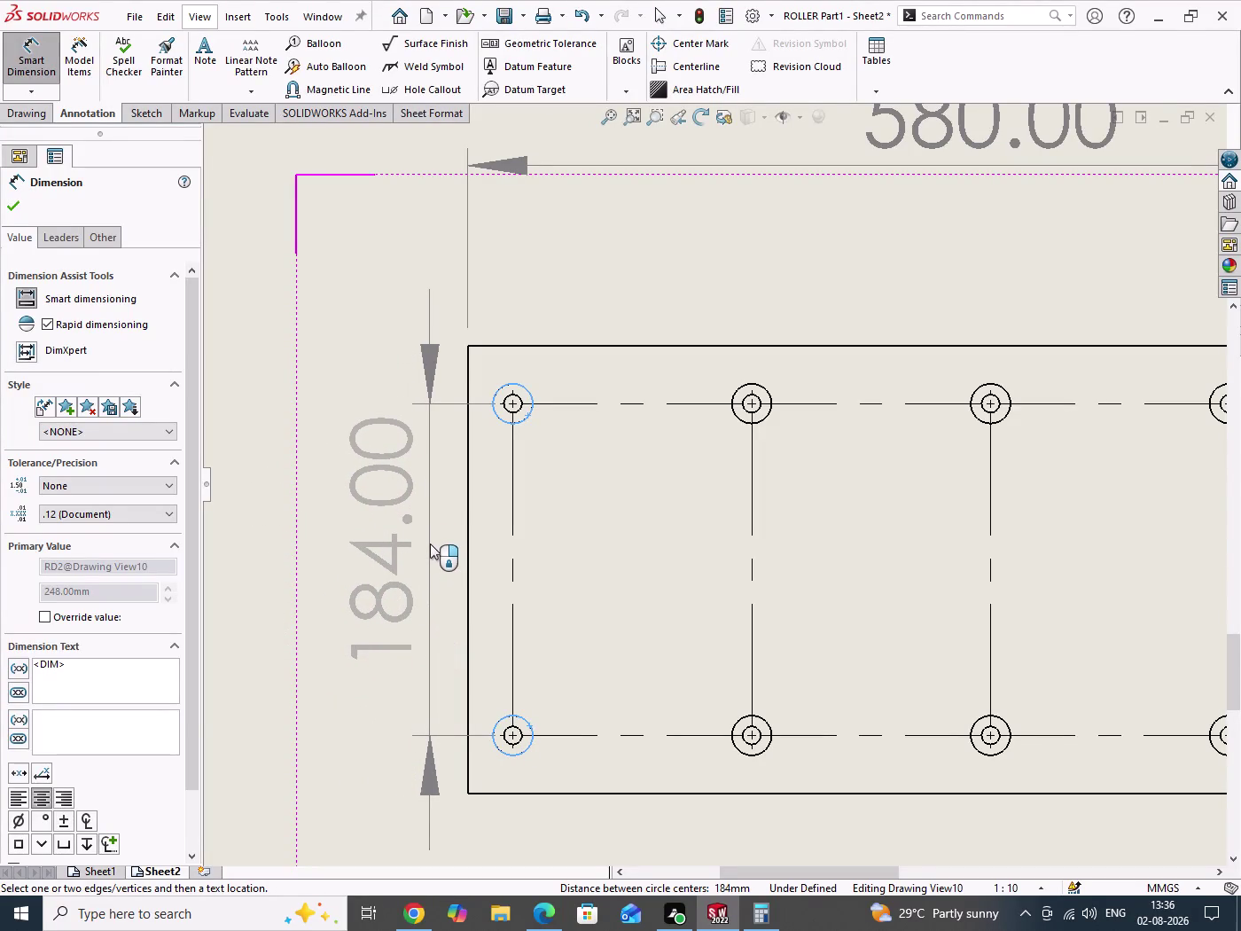
Place the 184 hole-centre spacing dimension left of the top plate and compare with the reference PDF.
click(430, 544)
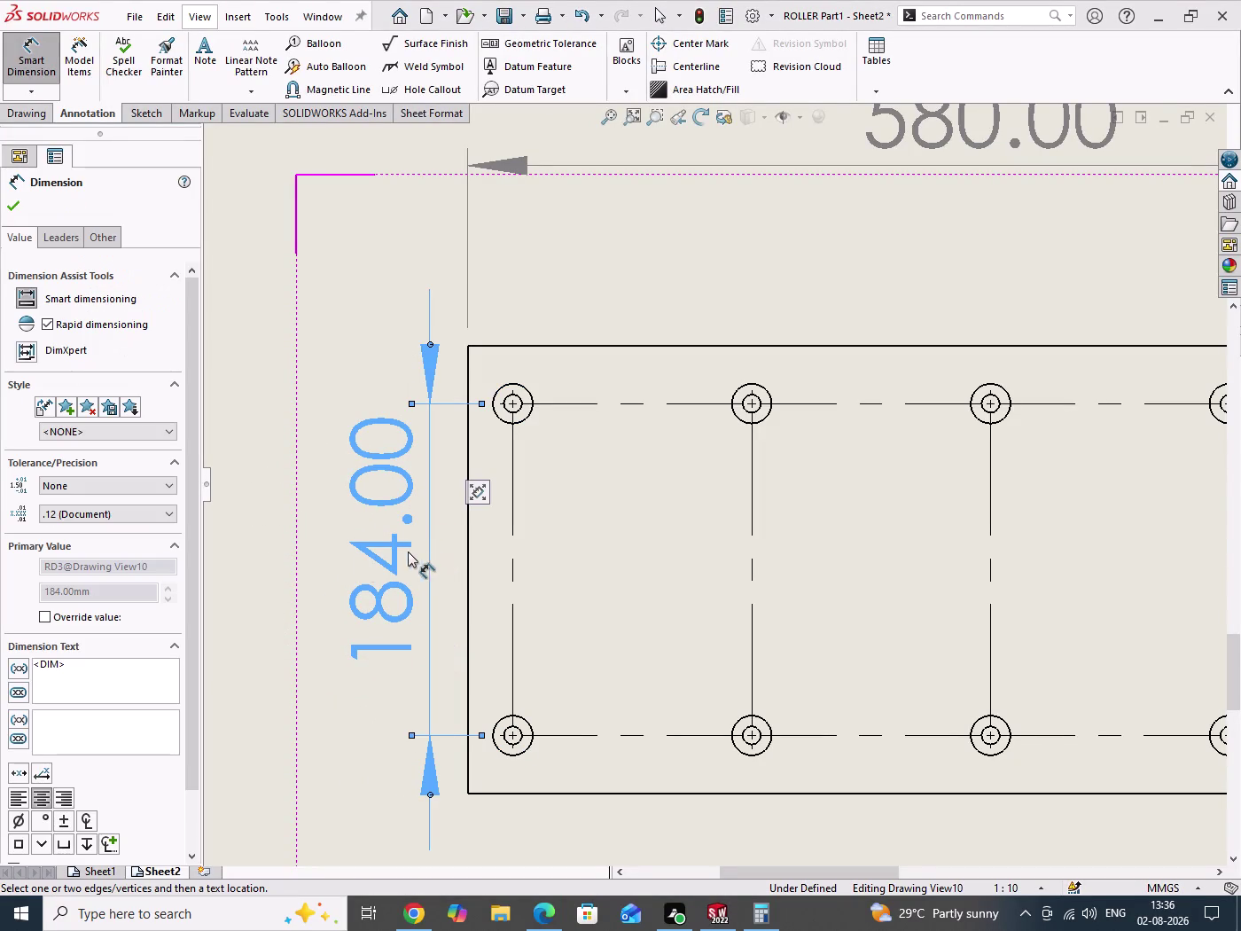
click(16, 211)
scroll(up, 3)
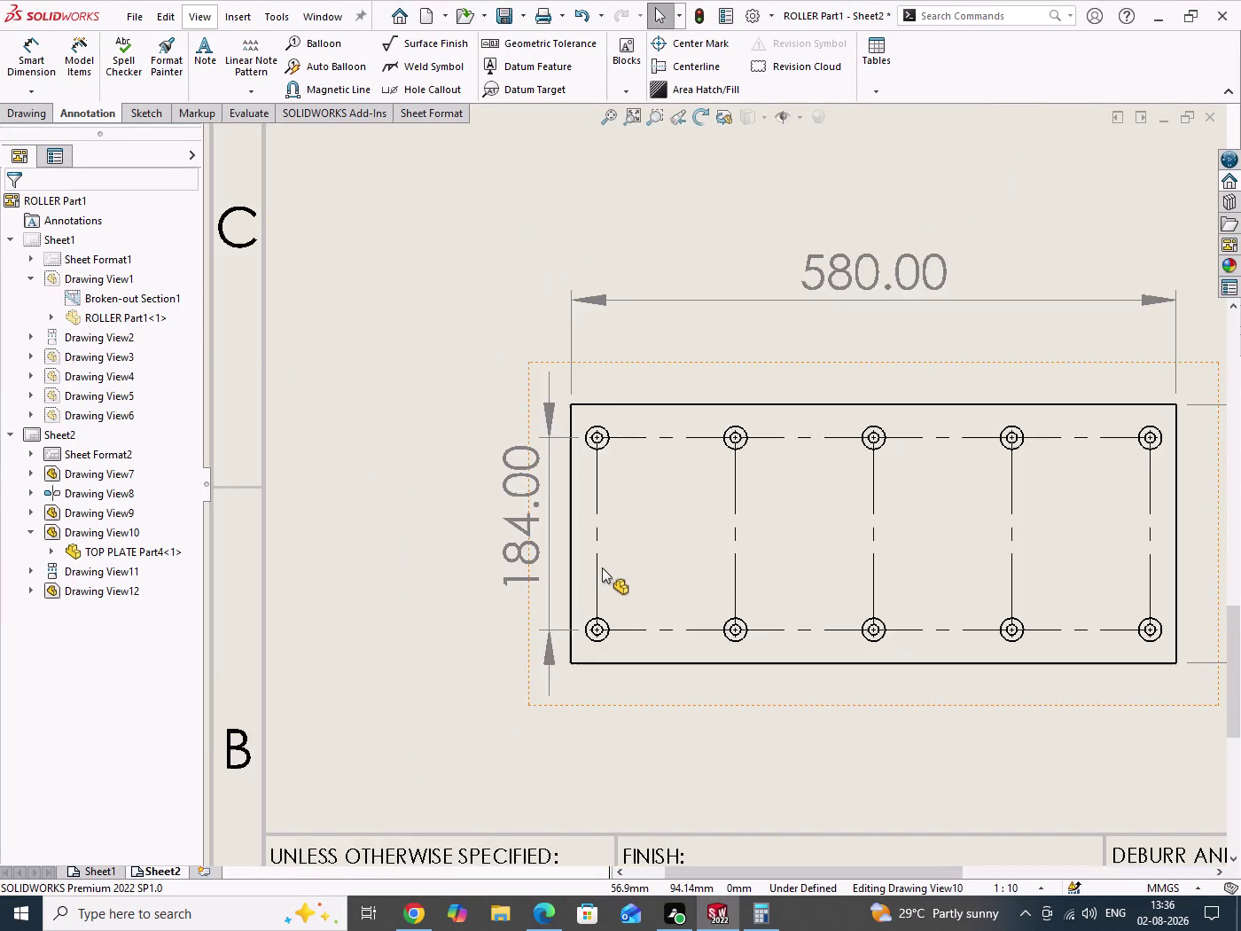
scroll(up, 3)
scroll(down, 3)
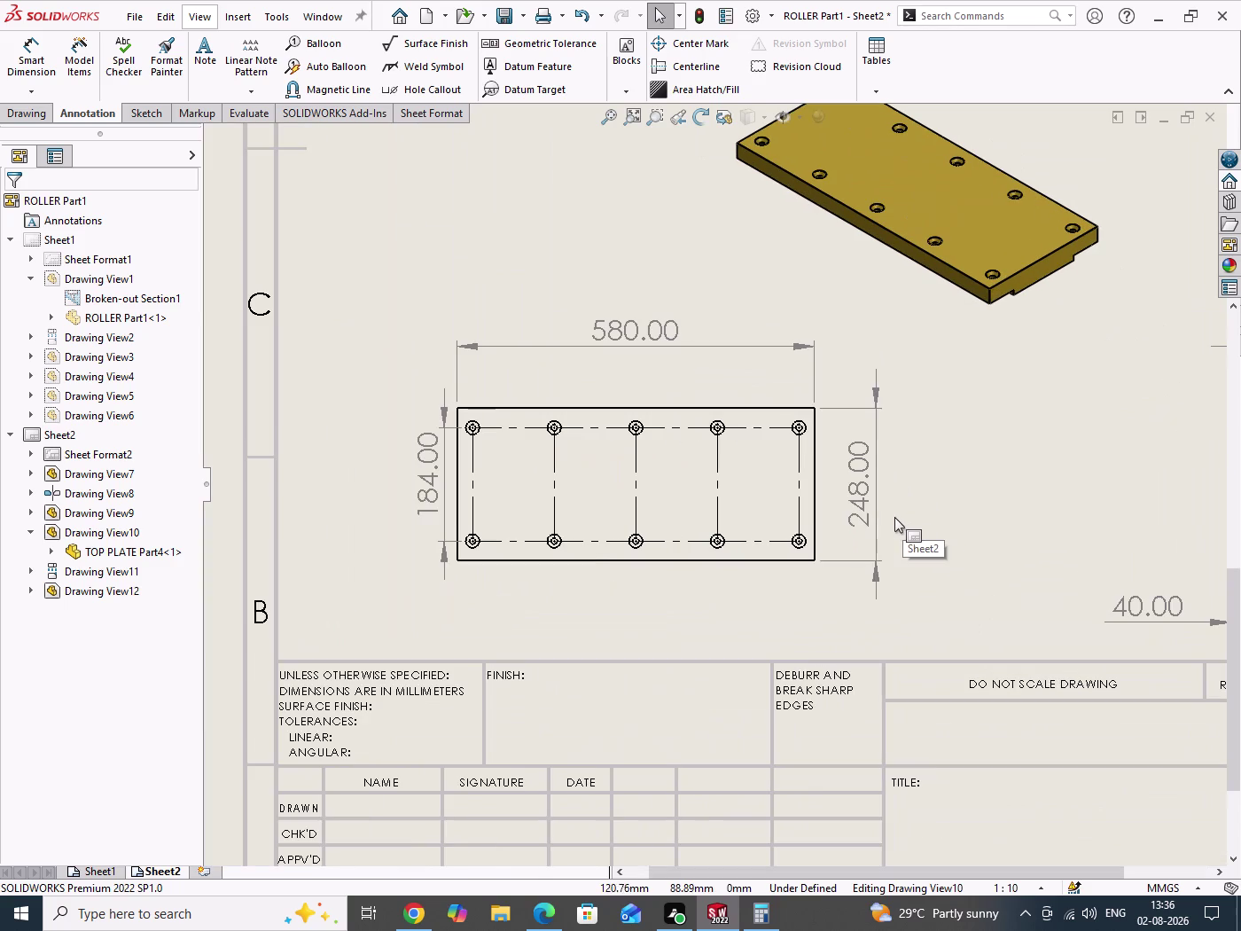
click(542, 919)
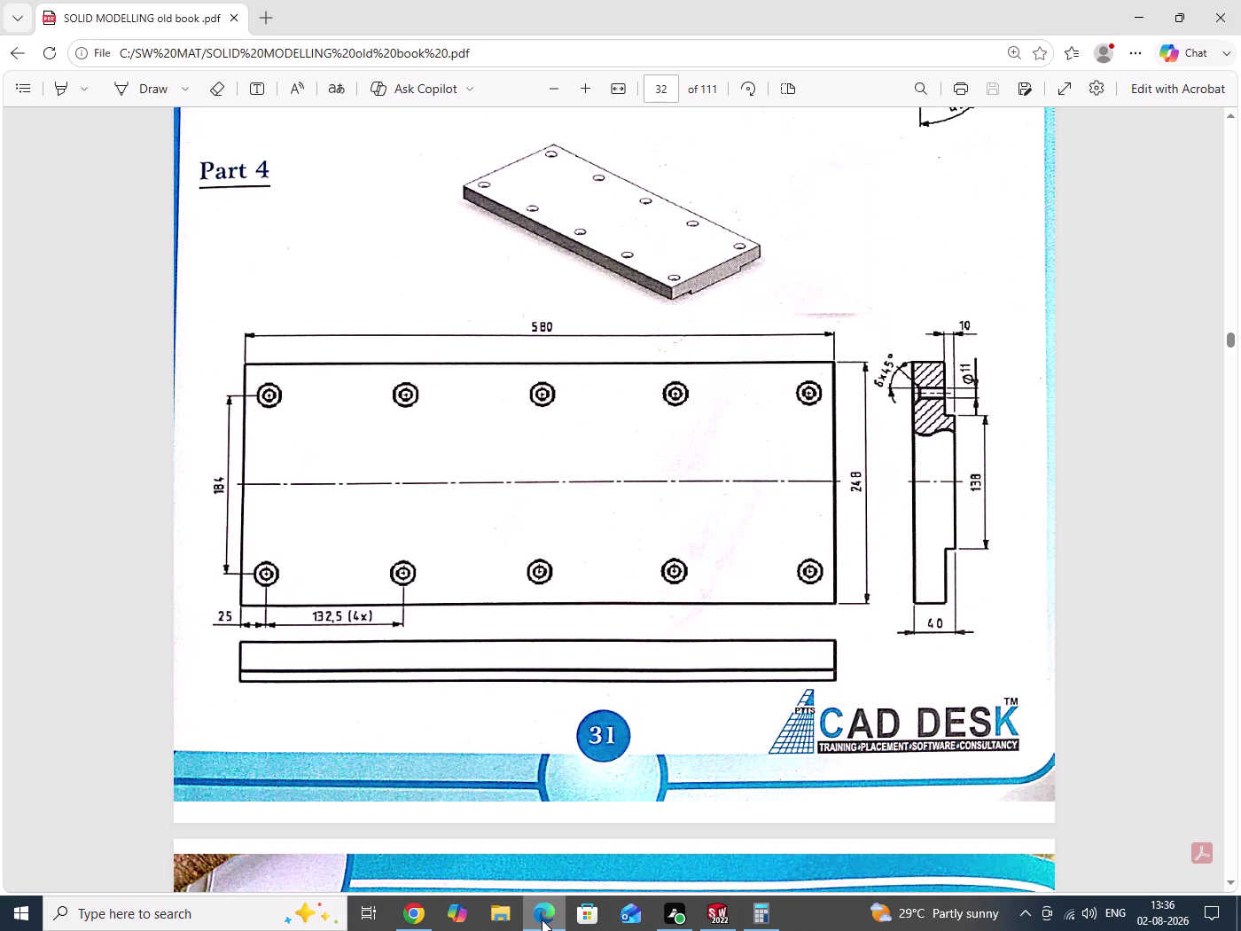
click(542, 920)
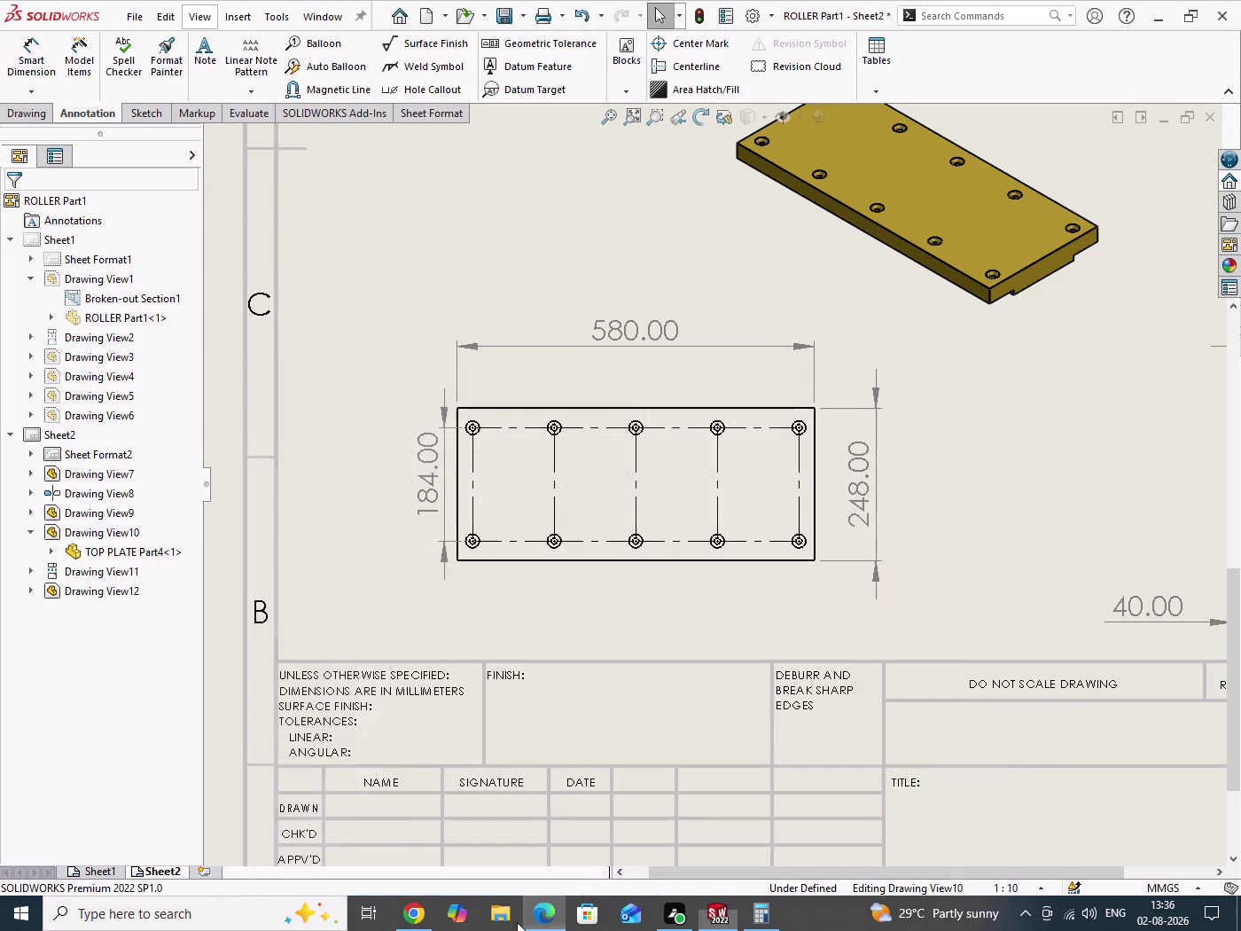
Dimension 25 from the plate's left edge to the bottom-left hole centre, placed below the view.
click(24, 60)
scroll(down, 3)
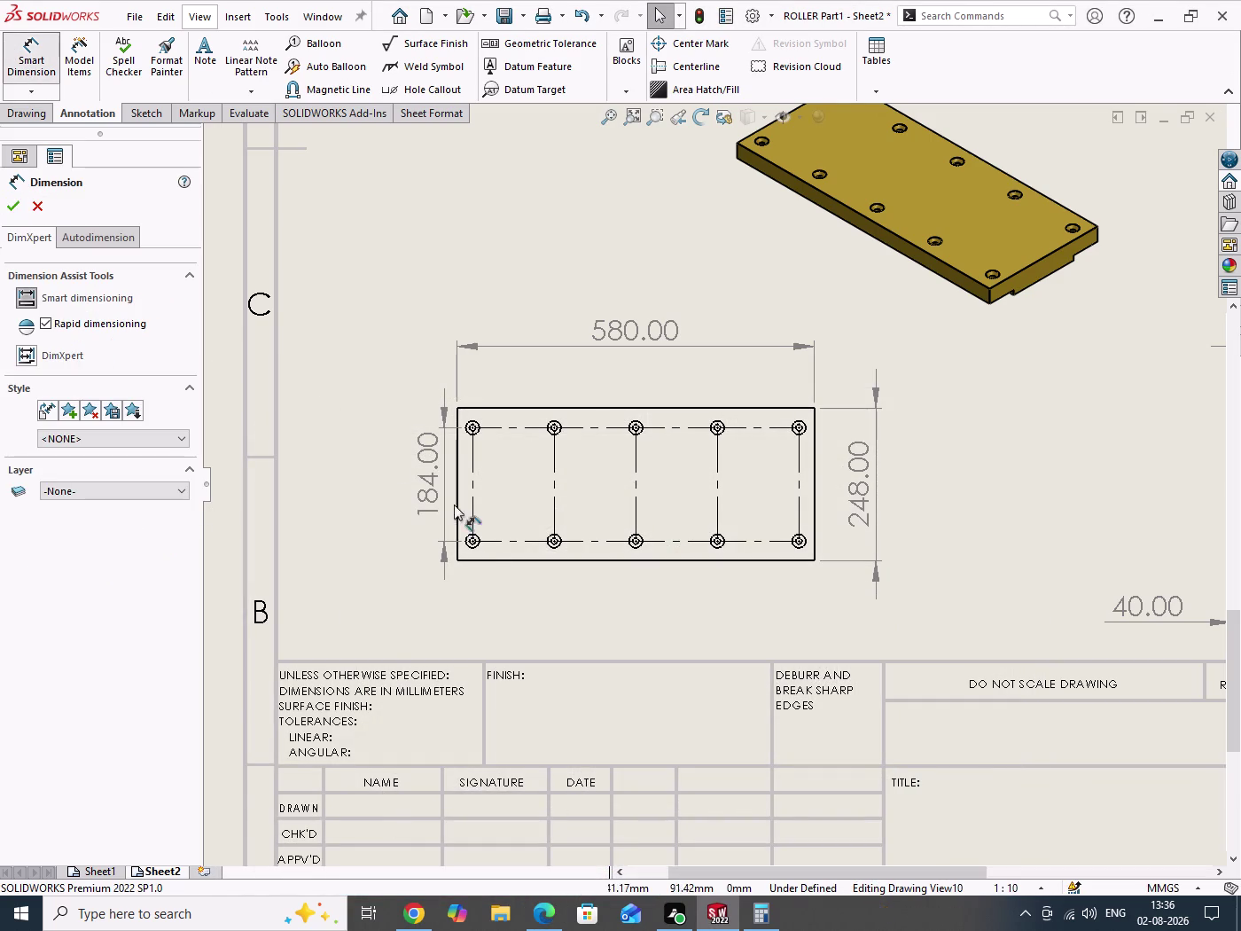
scroll(down, 3)
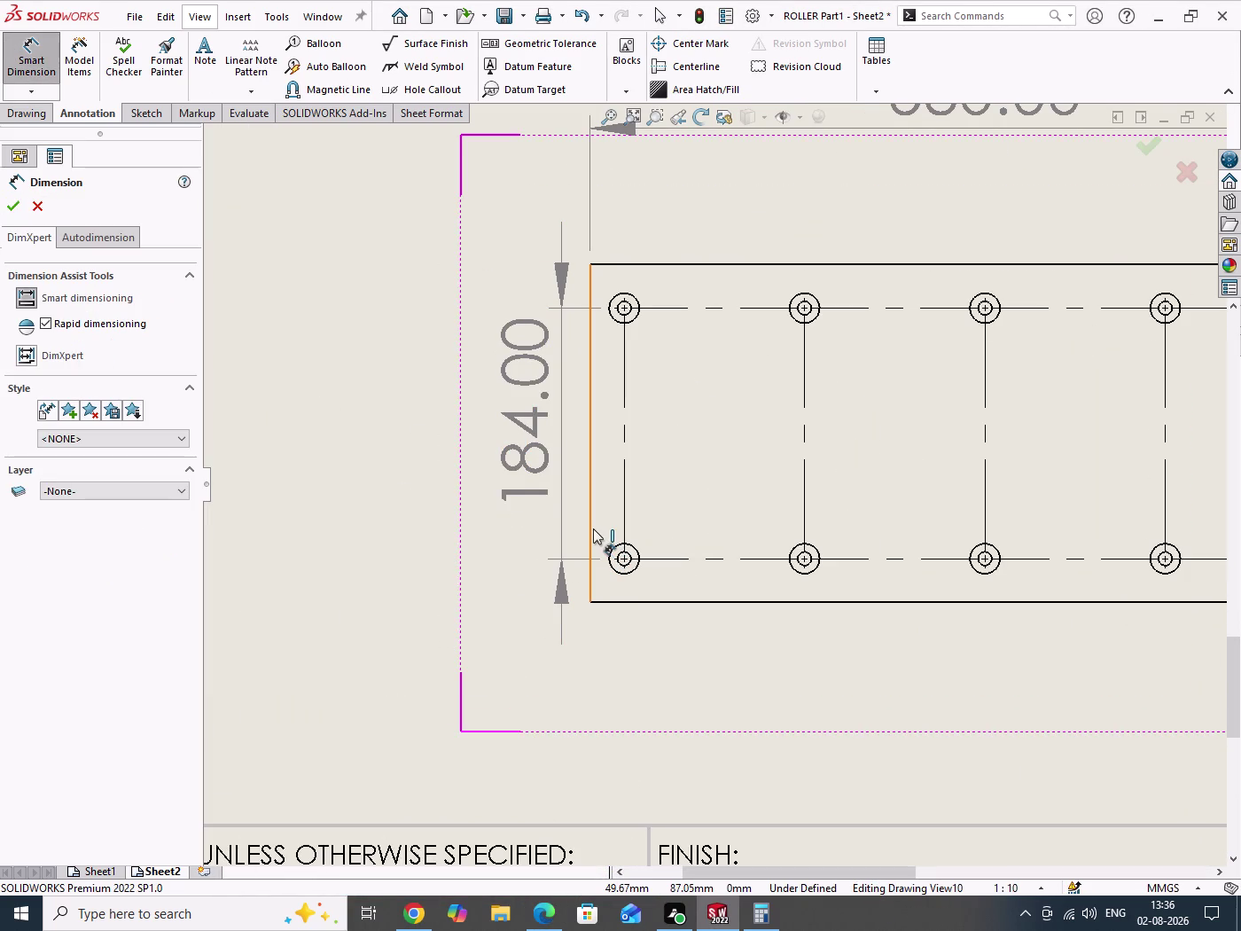
click(593, 529)
click(637, 550)
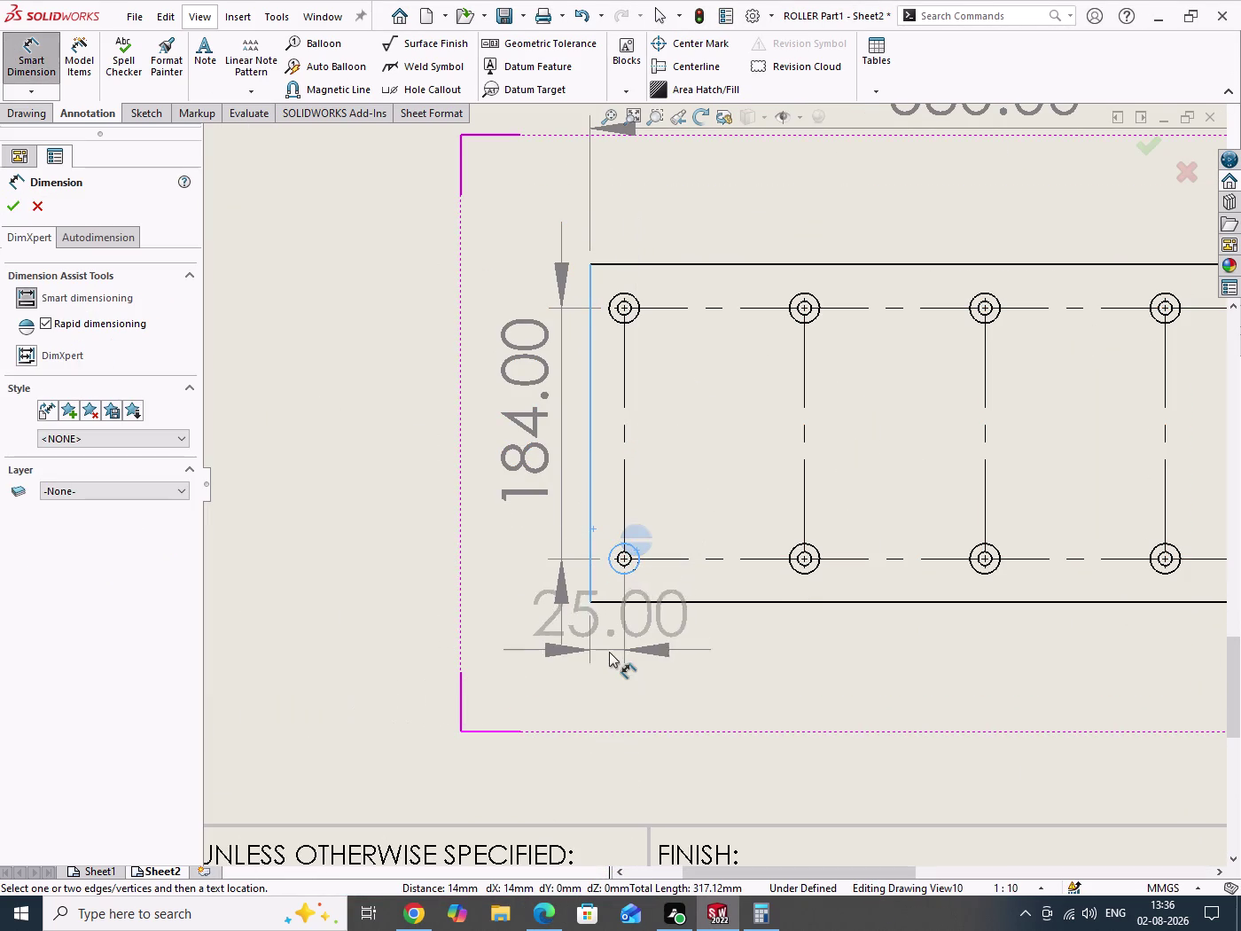
click(648, 550)
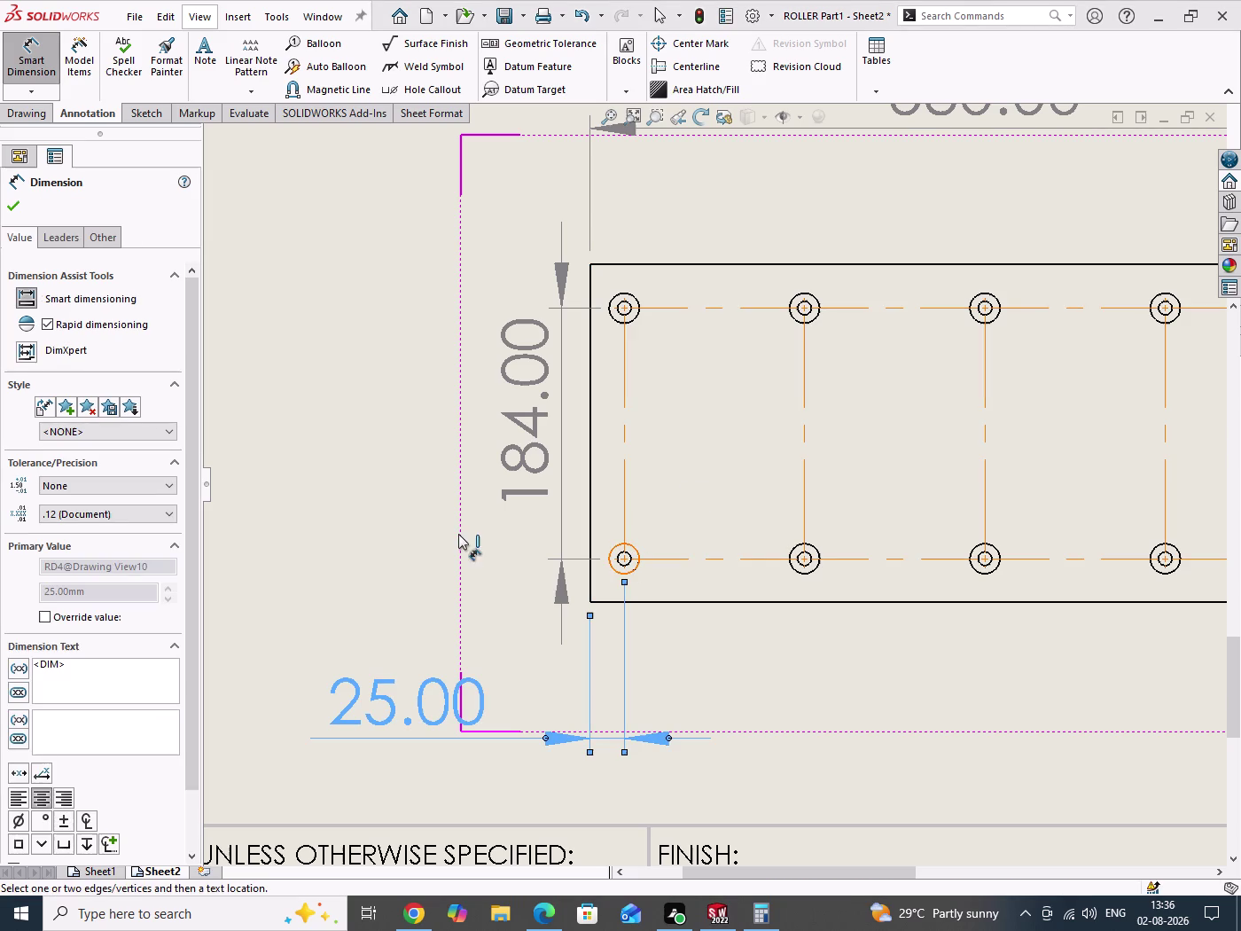
click(12, 207)
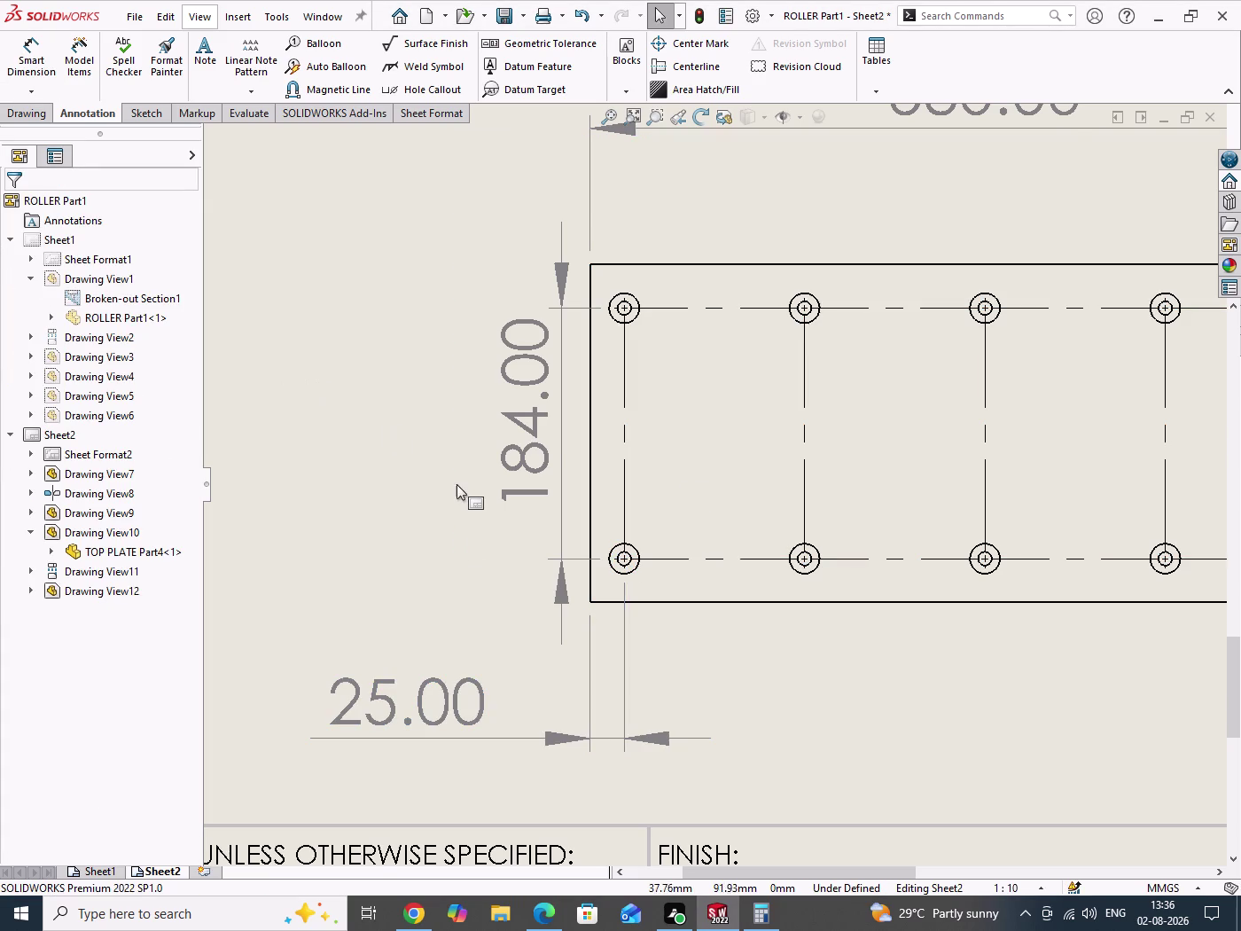
Check the new 25 dimension against the reference drawing PDF.
scroll(up, 3)
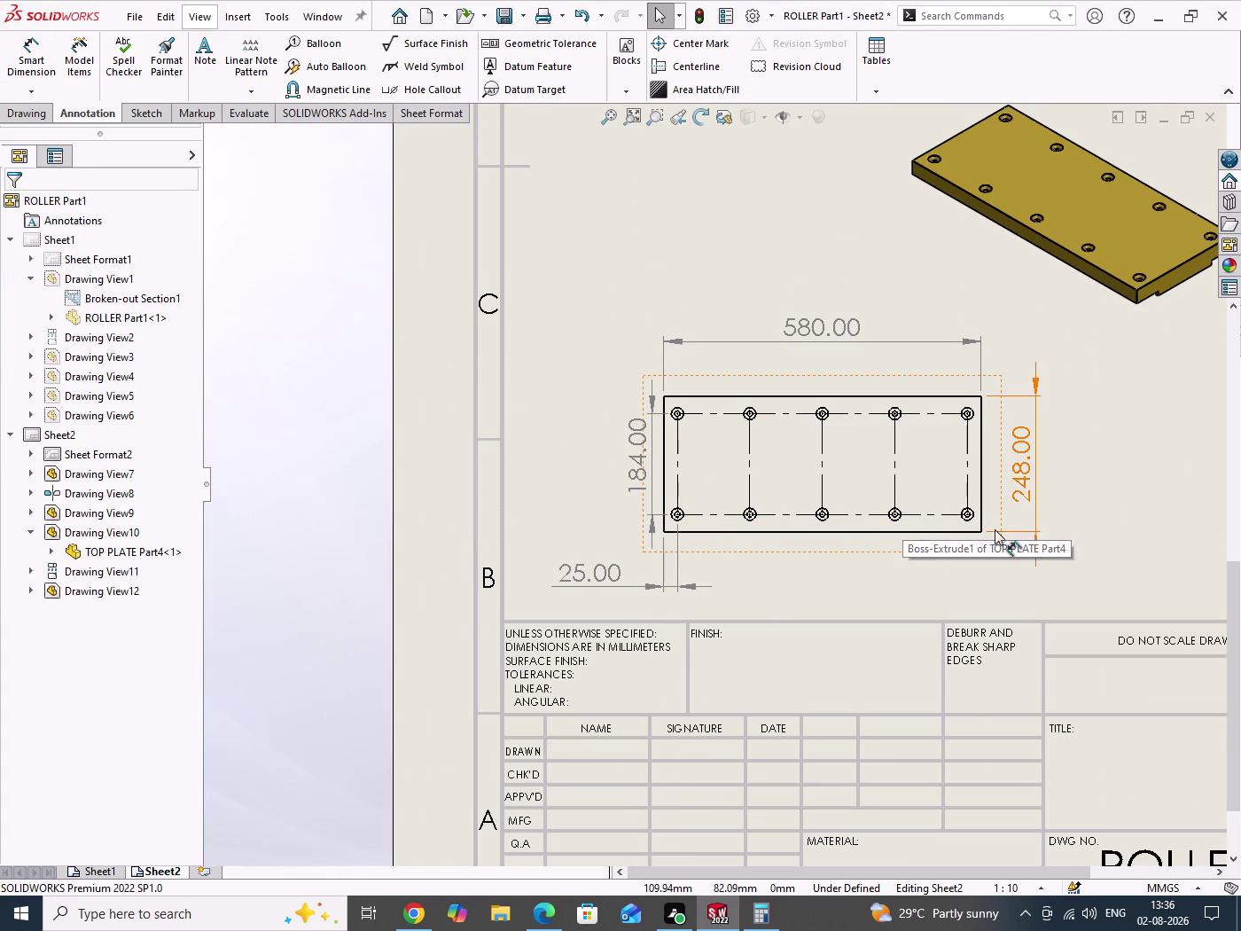
scroll(up, 3)
scroll(down, 3)
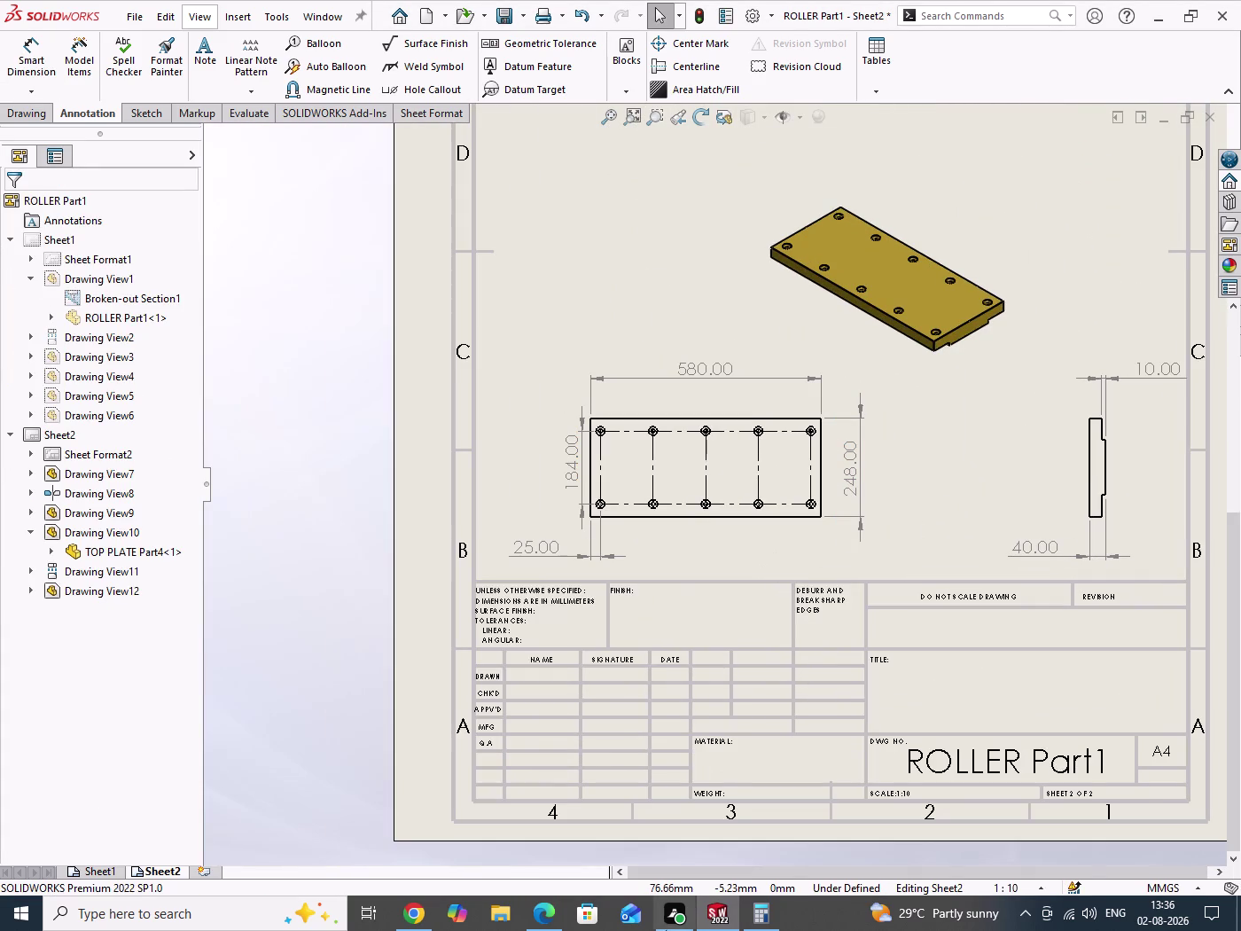
click(547, 918)
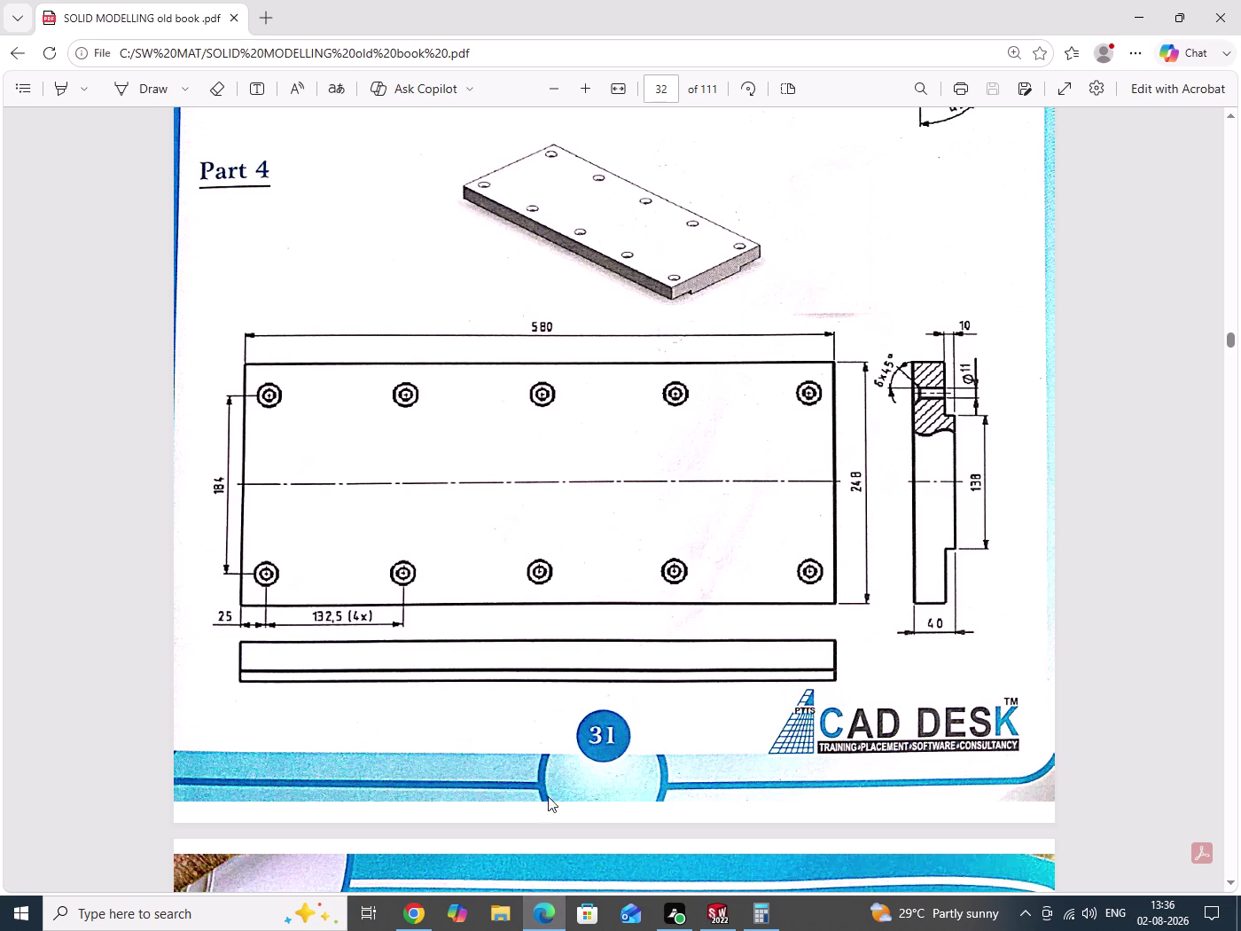
click(552, 924)
click(34, 58)
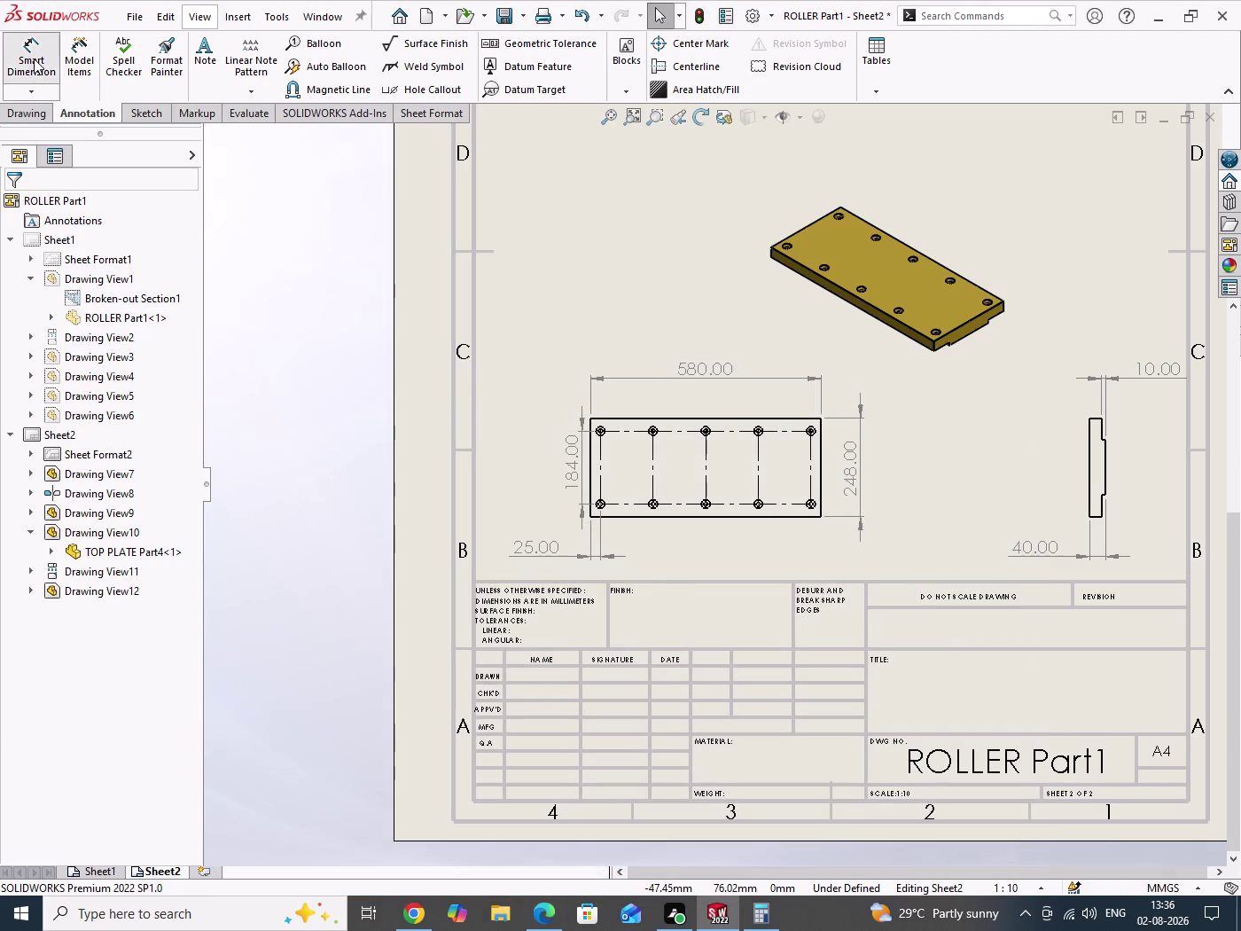
Dimension the 132.50 spacing between the first two bottom hole centres and check the PDF.
scroll(down, 3)
scroll(down, 3)
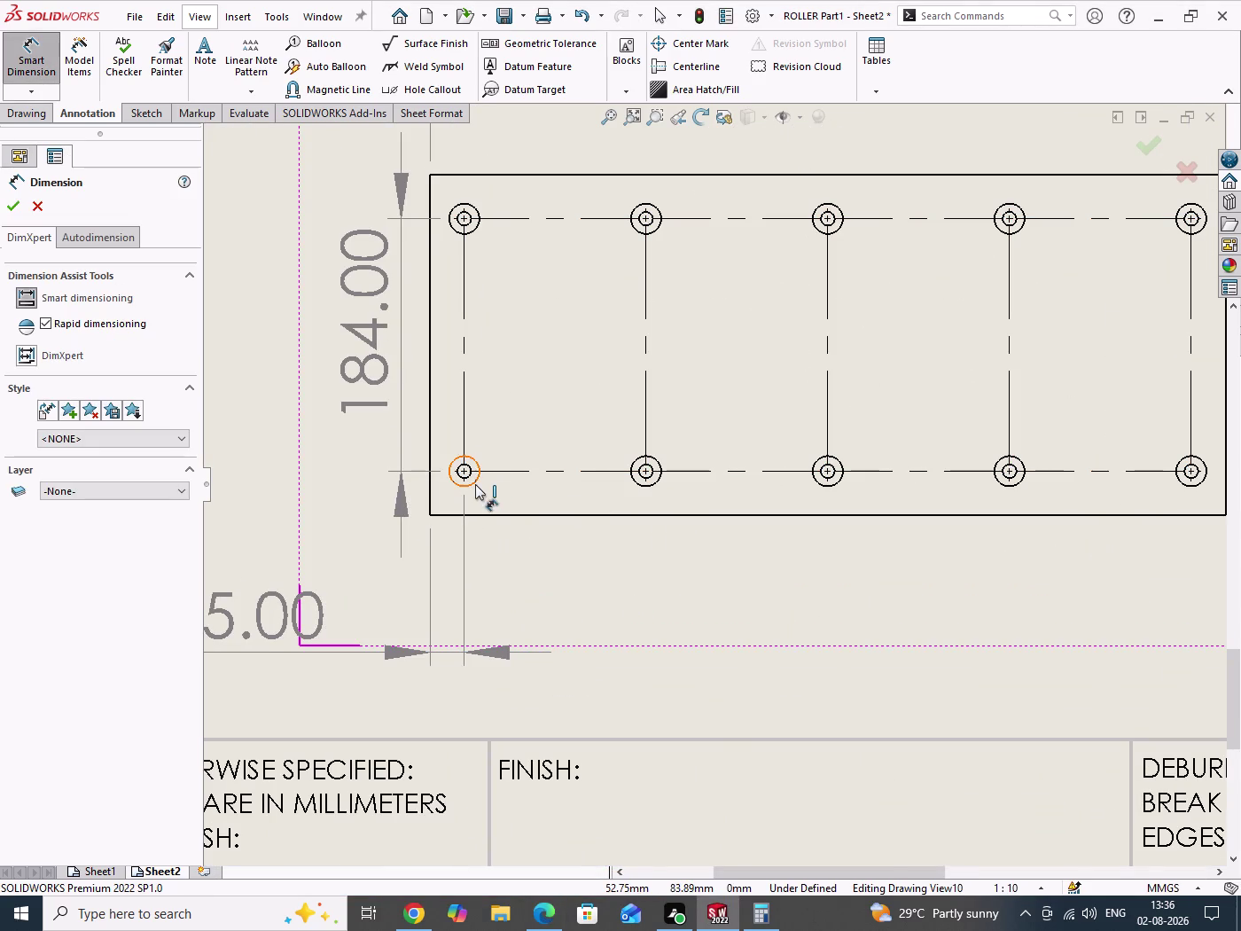
click(475, 484)
click(650, 488)
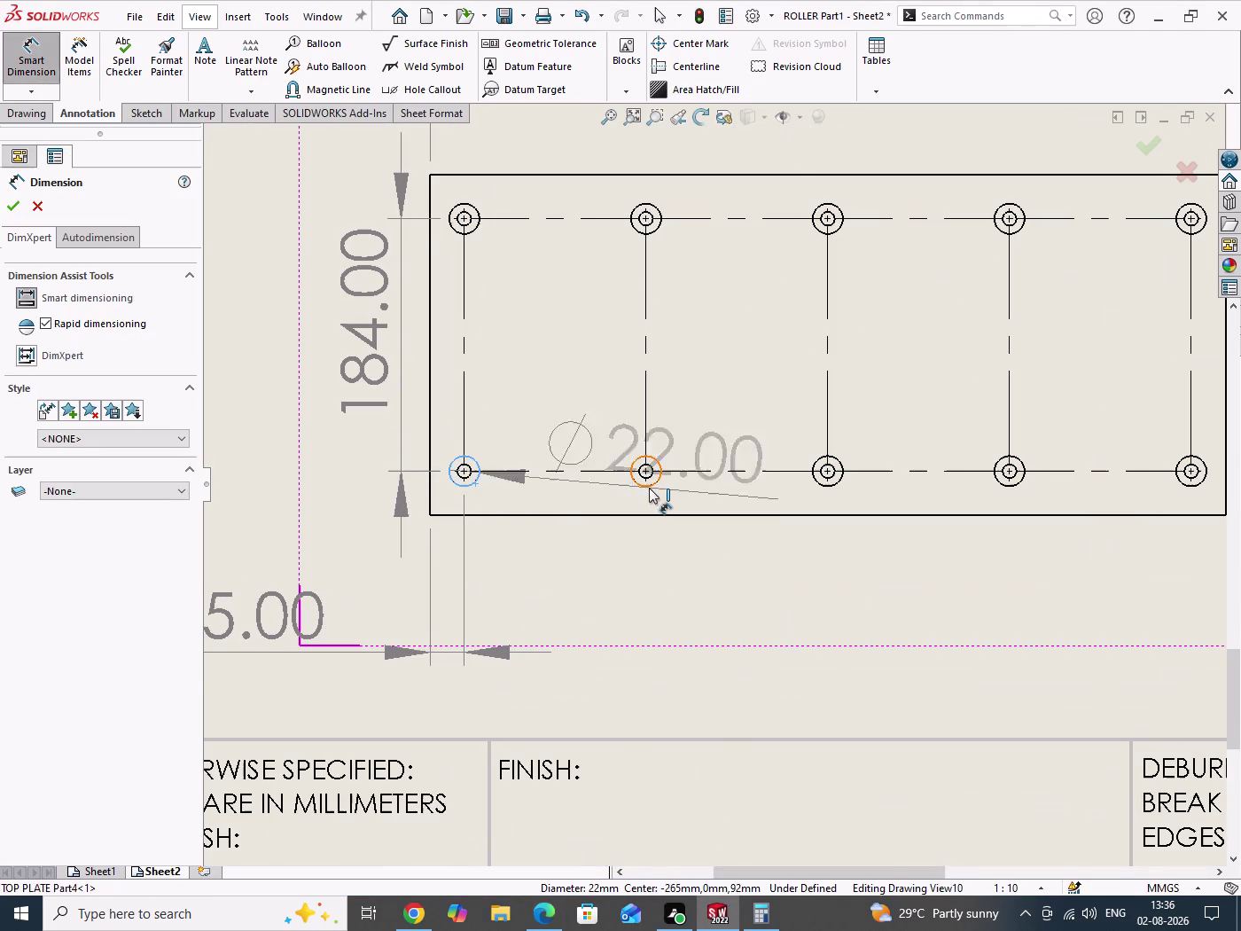
click(652, 488)
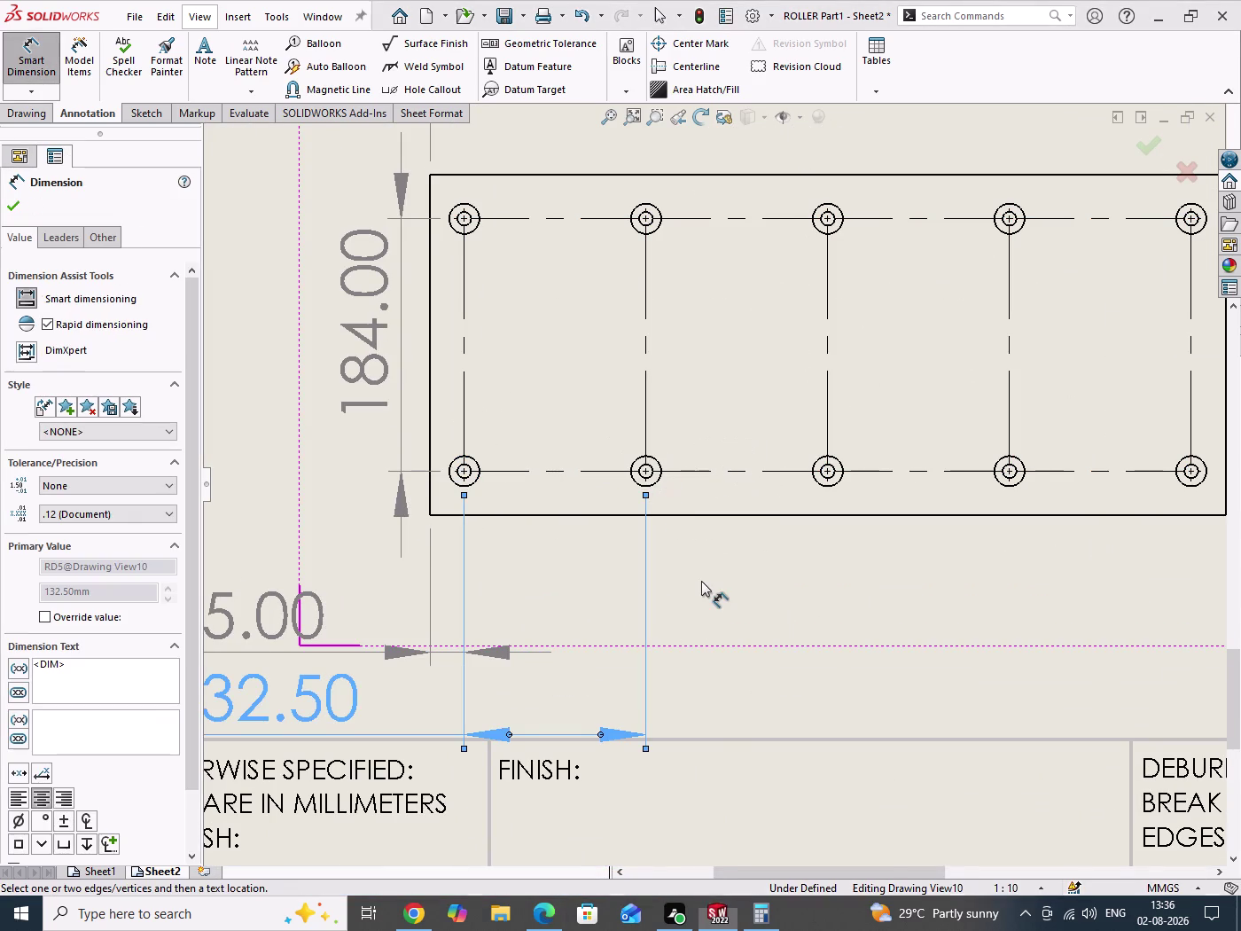
scroll(up, 3)
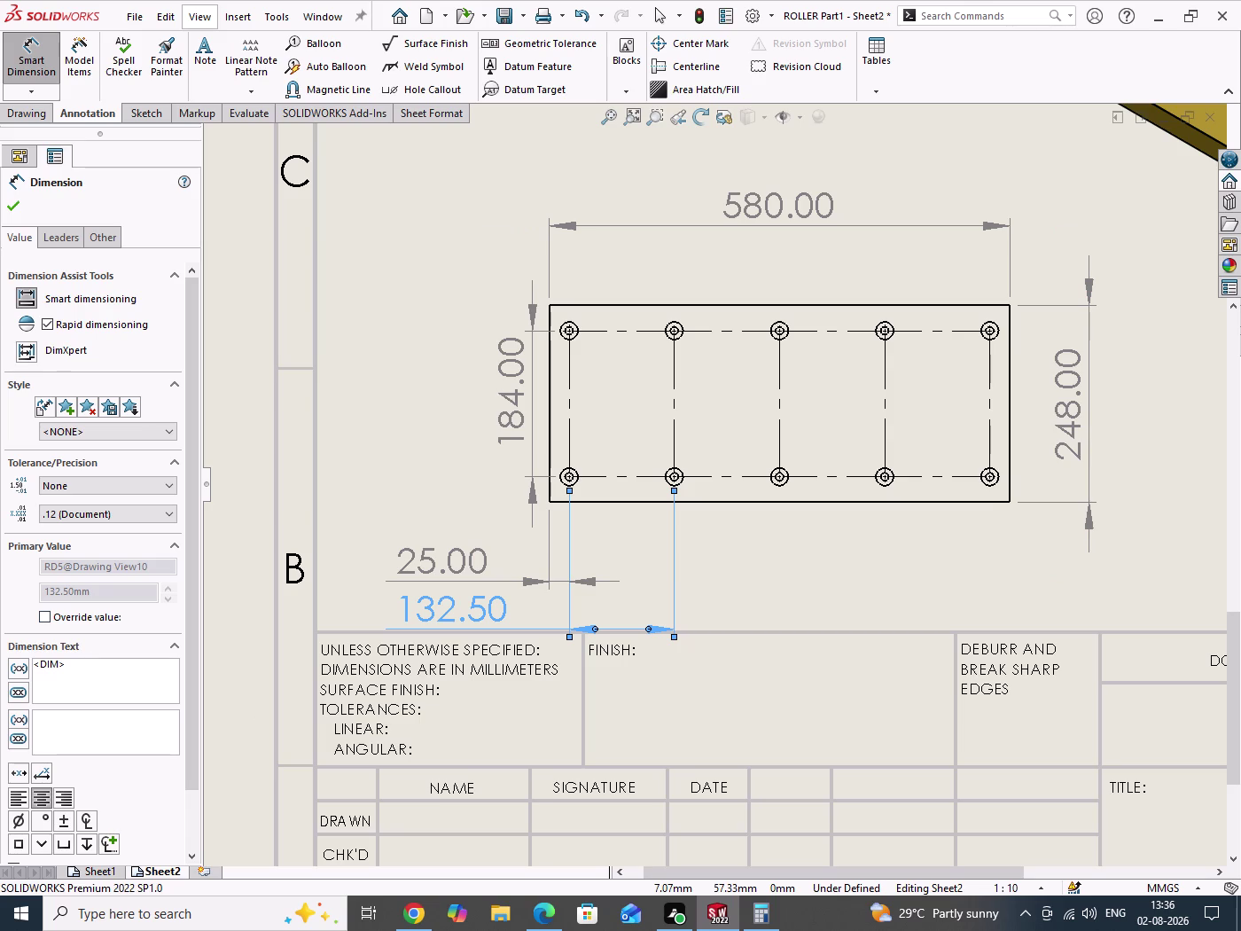
click(85, 671)
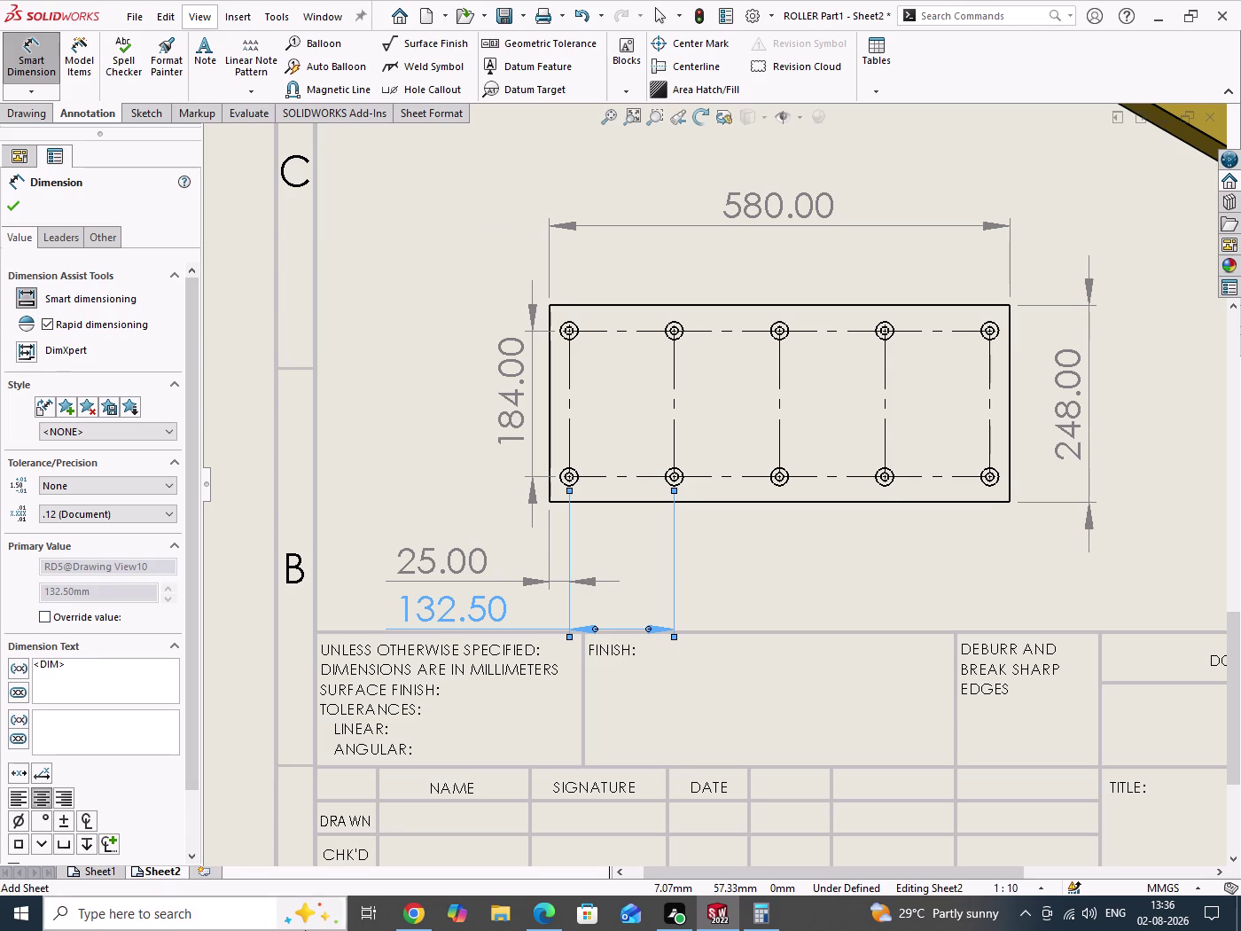
click(547, 926)
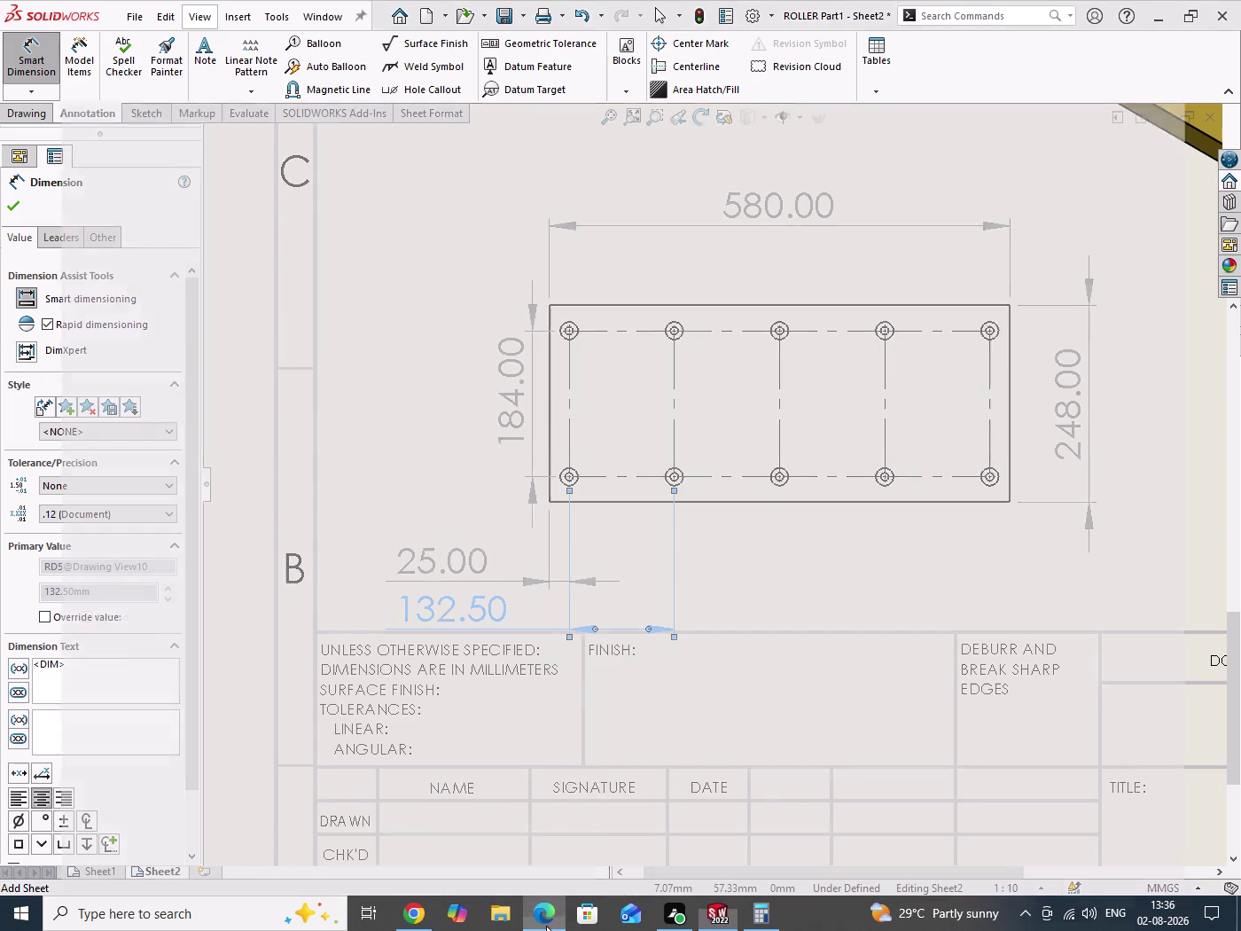
click(546, 928)
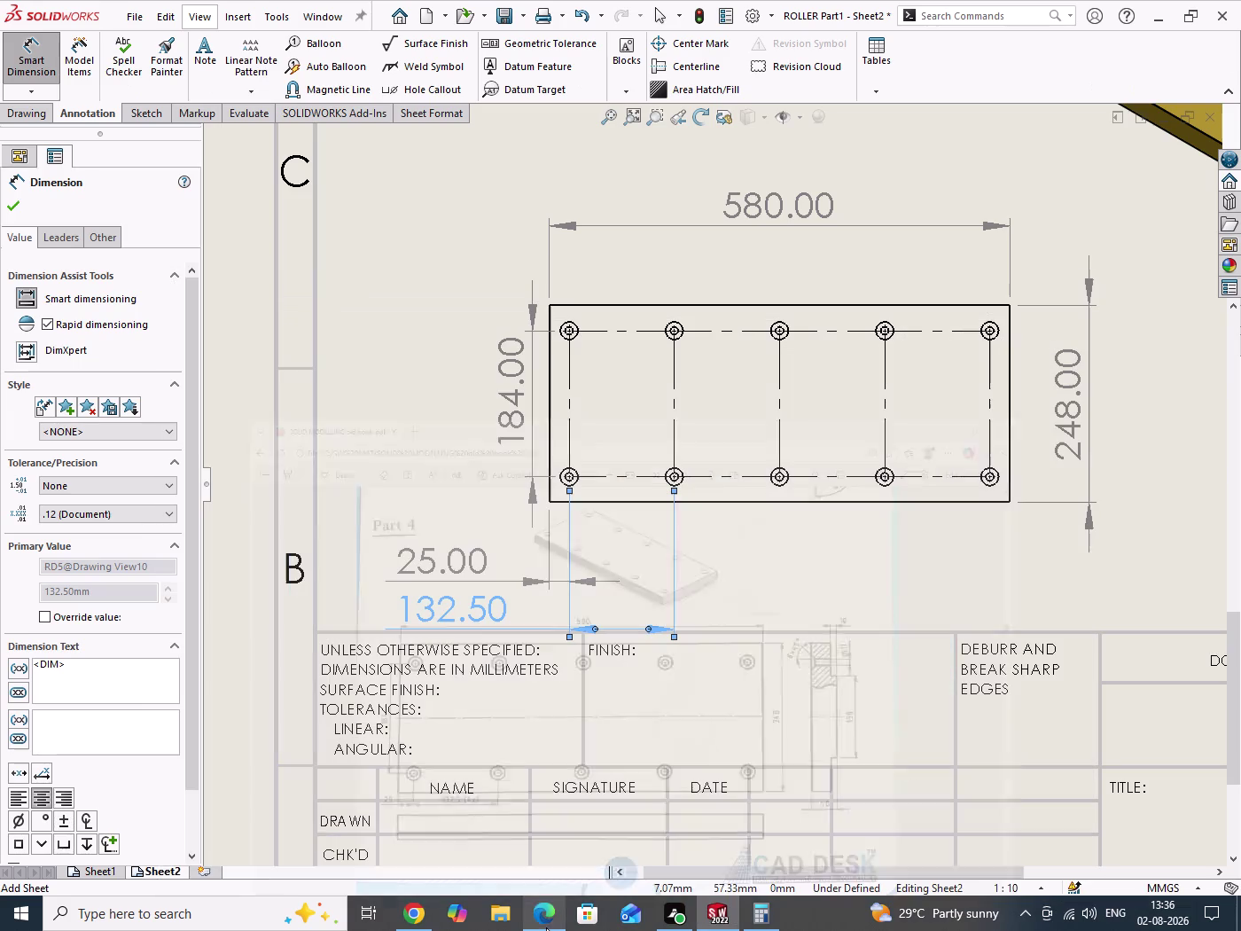
Append ' (4X)' to the 132.50 dimension's text.
click(91, 676)
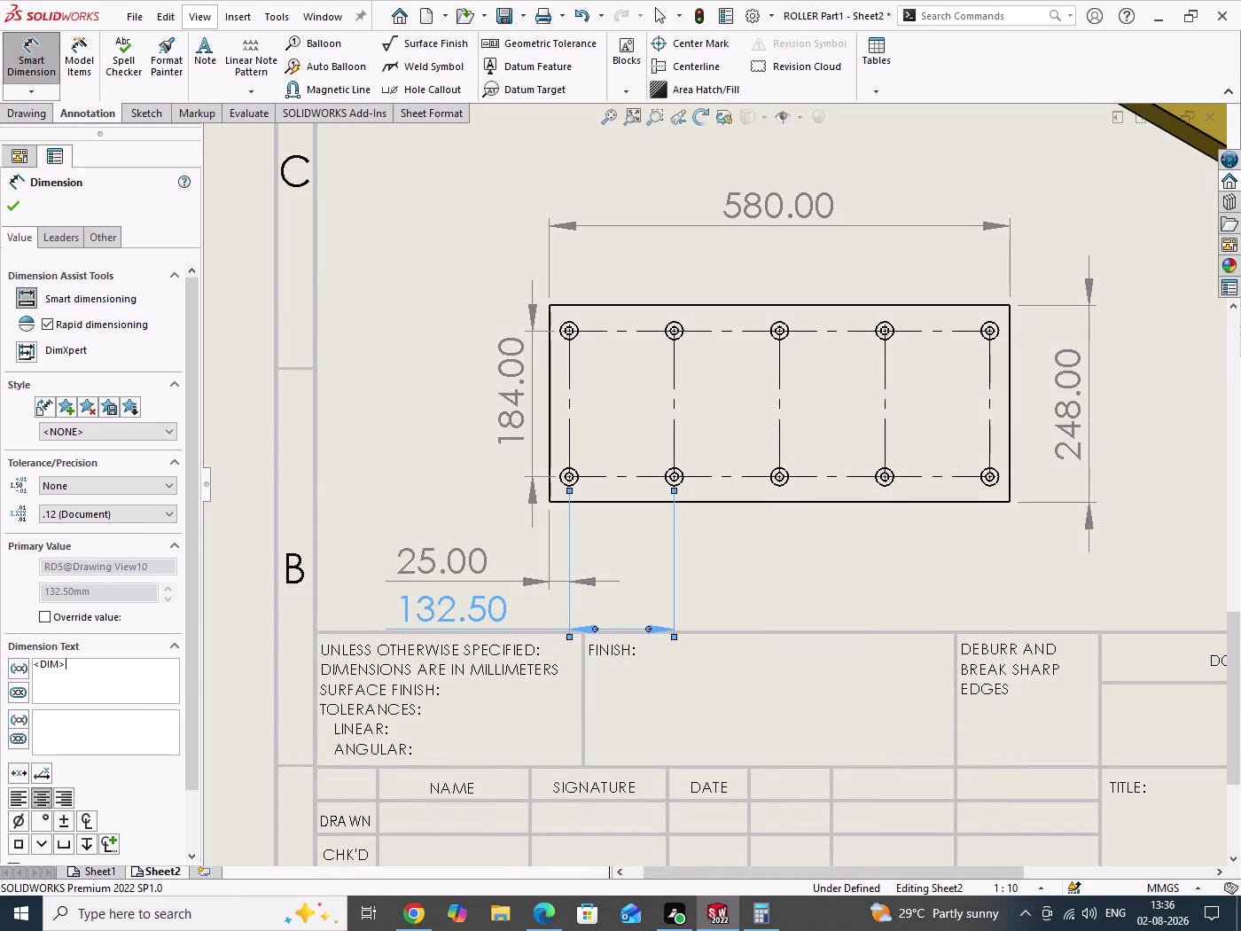
key(space)
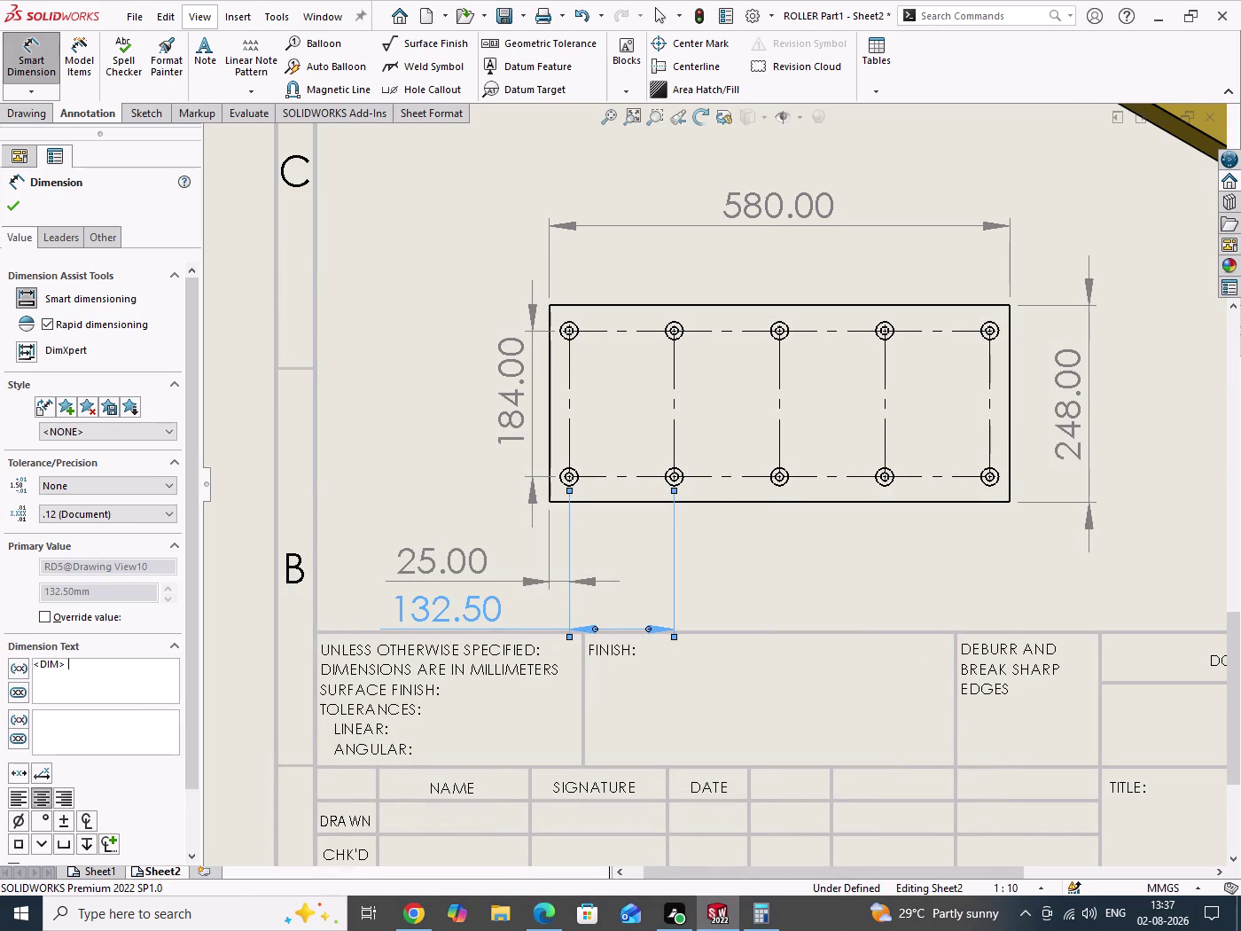
key(shift+parenleft)
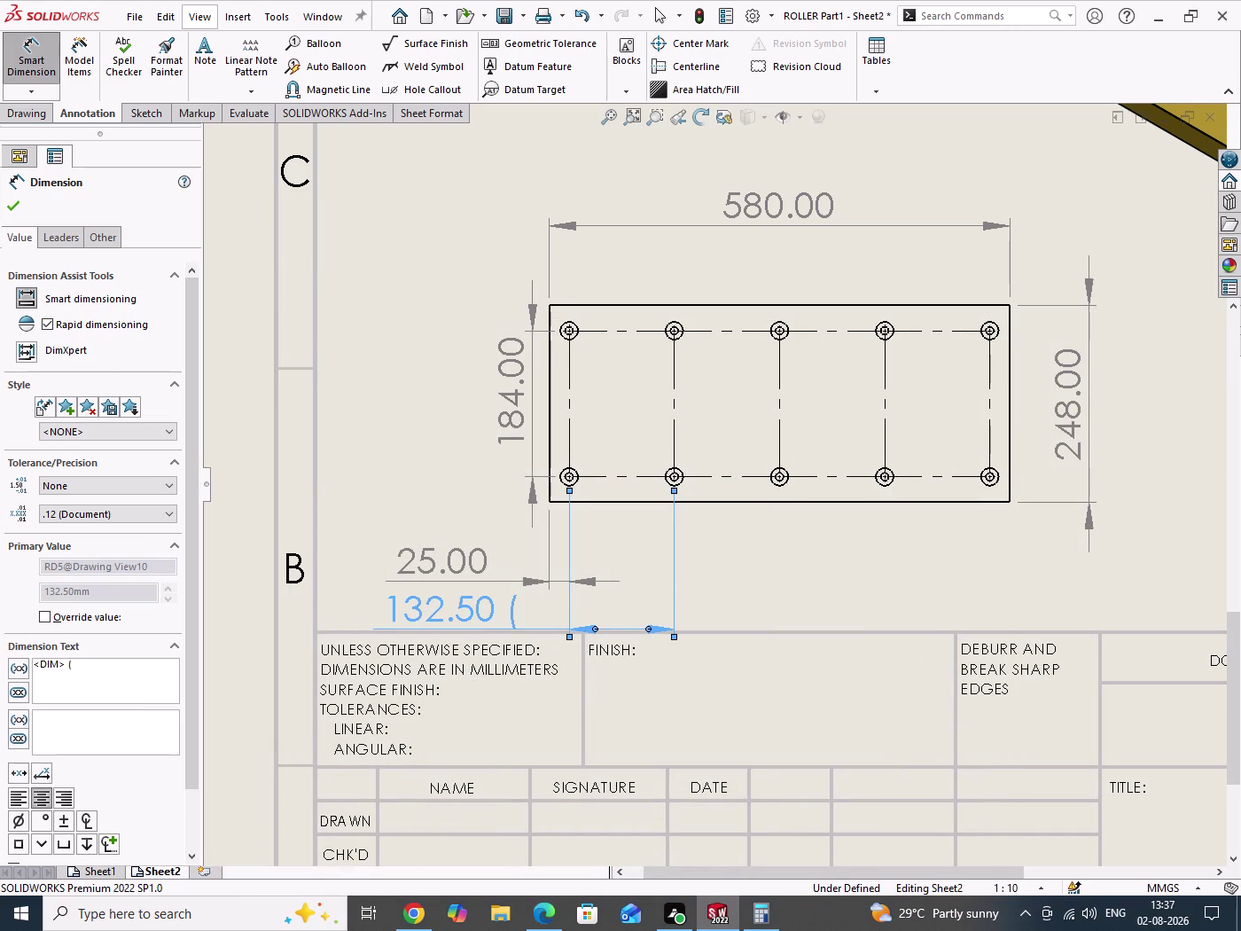
key(4)
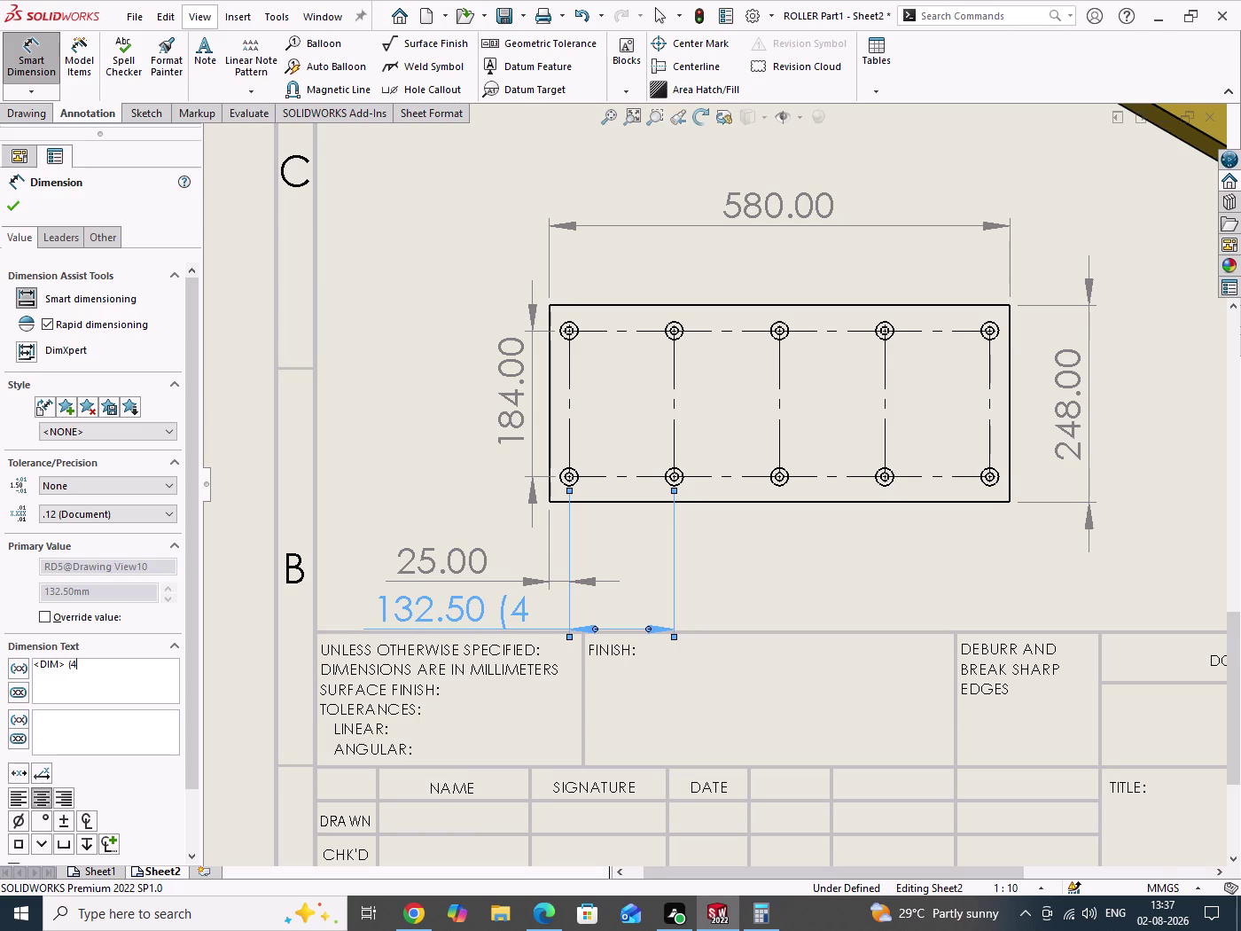
key(x)
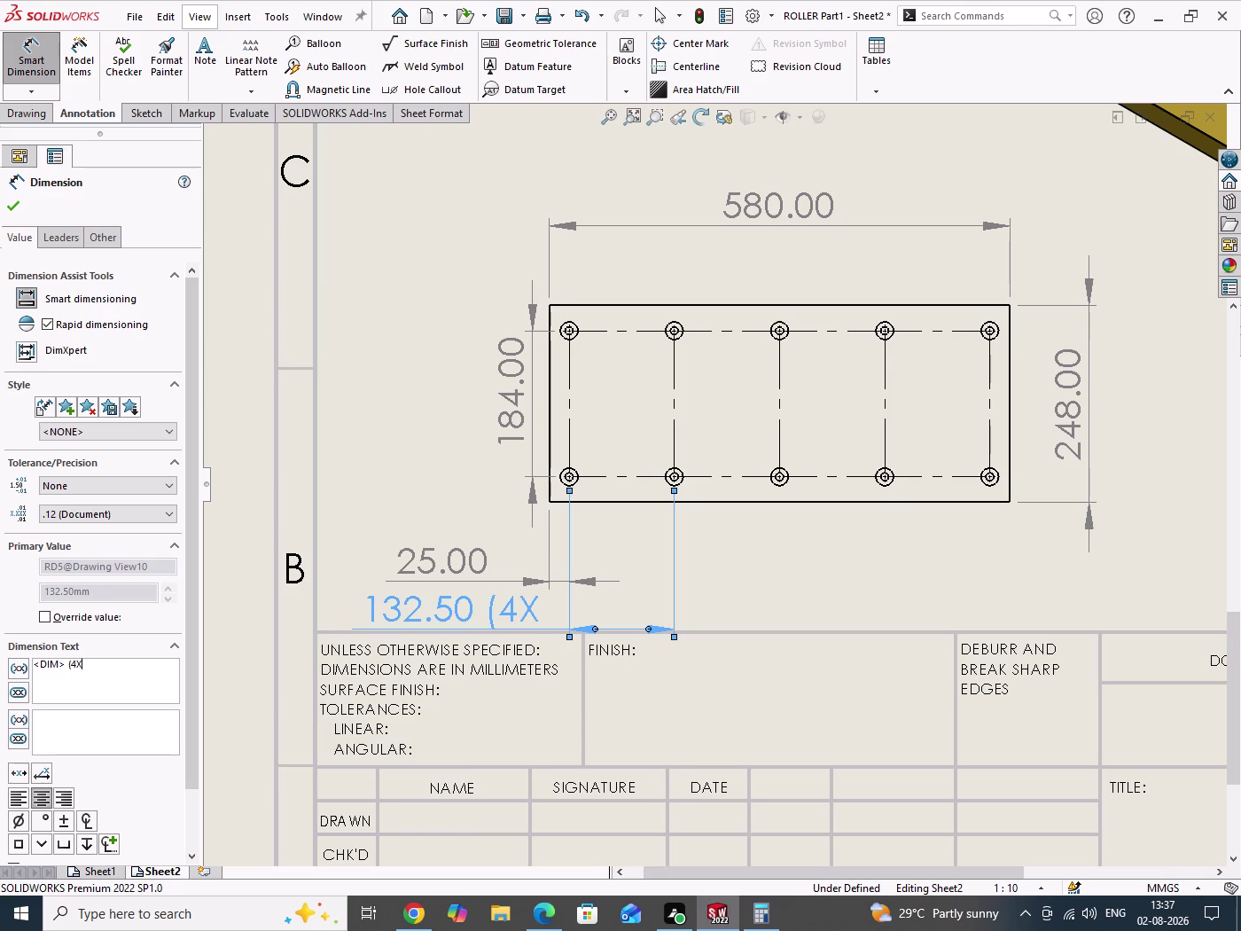
key(shift+parenright)
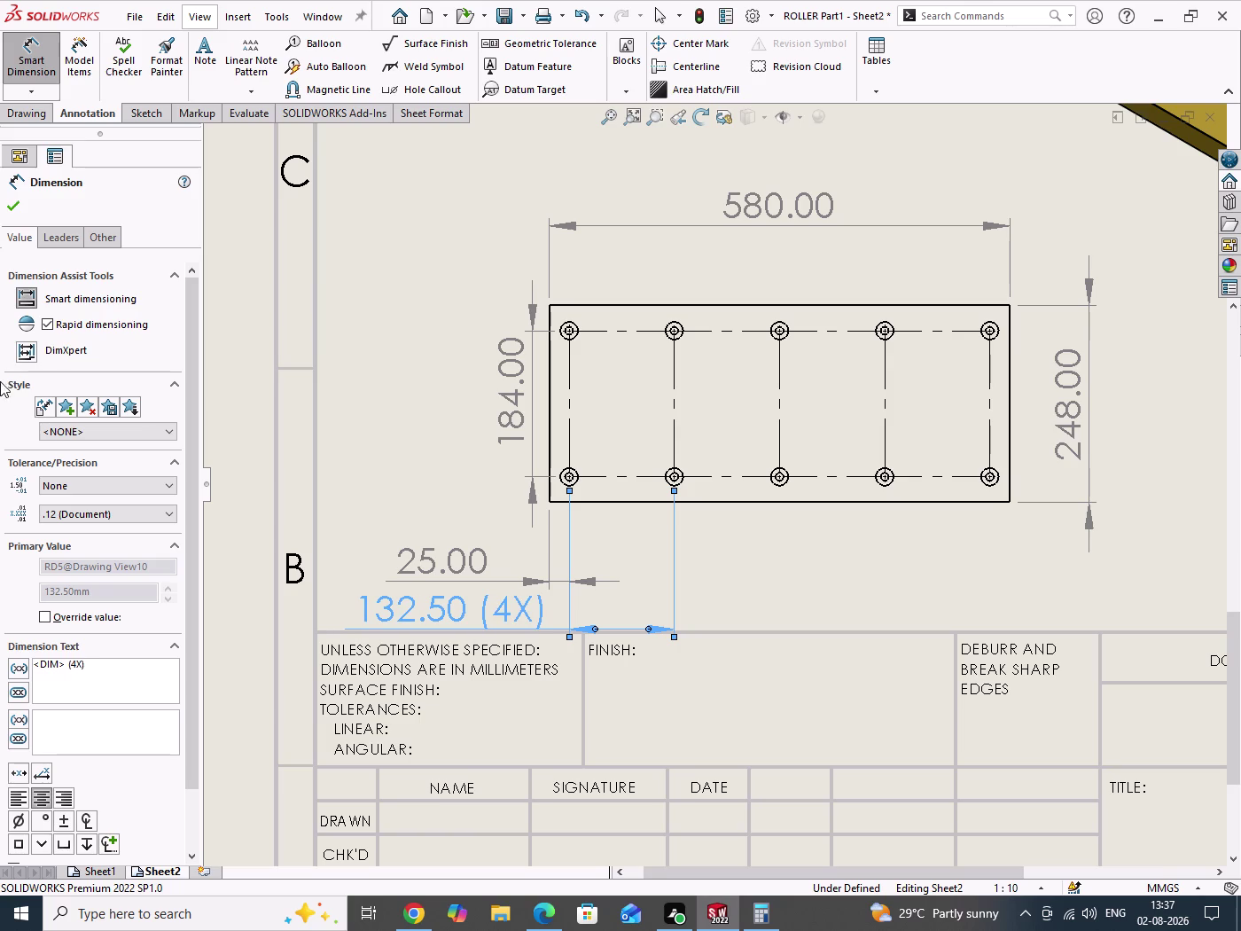
click(18, 207)
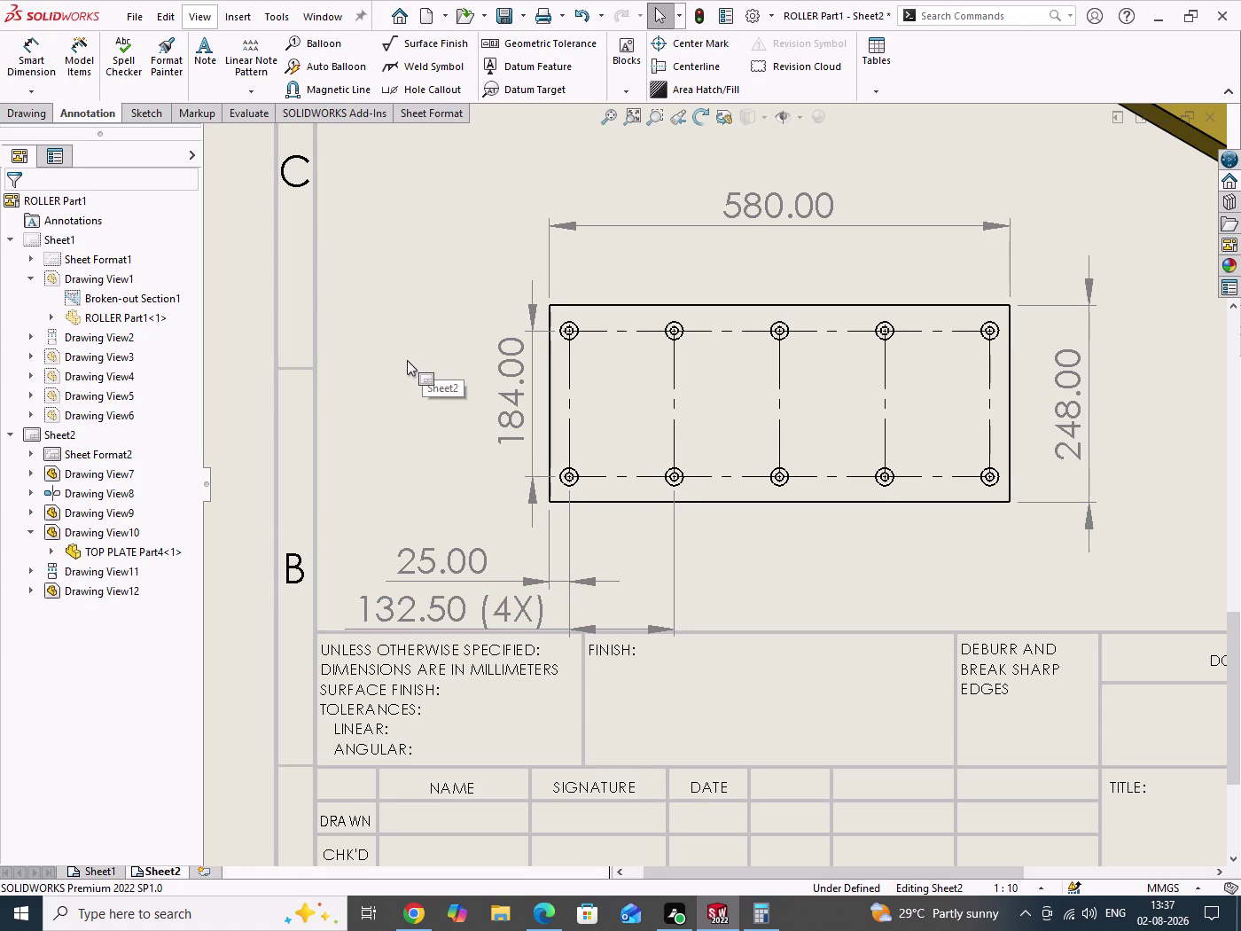
Move the plate's top view (Drawing View10) higher, closer to the isometric view.
scroll(up, 3)
scroll(down, 3)
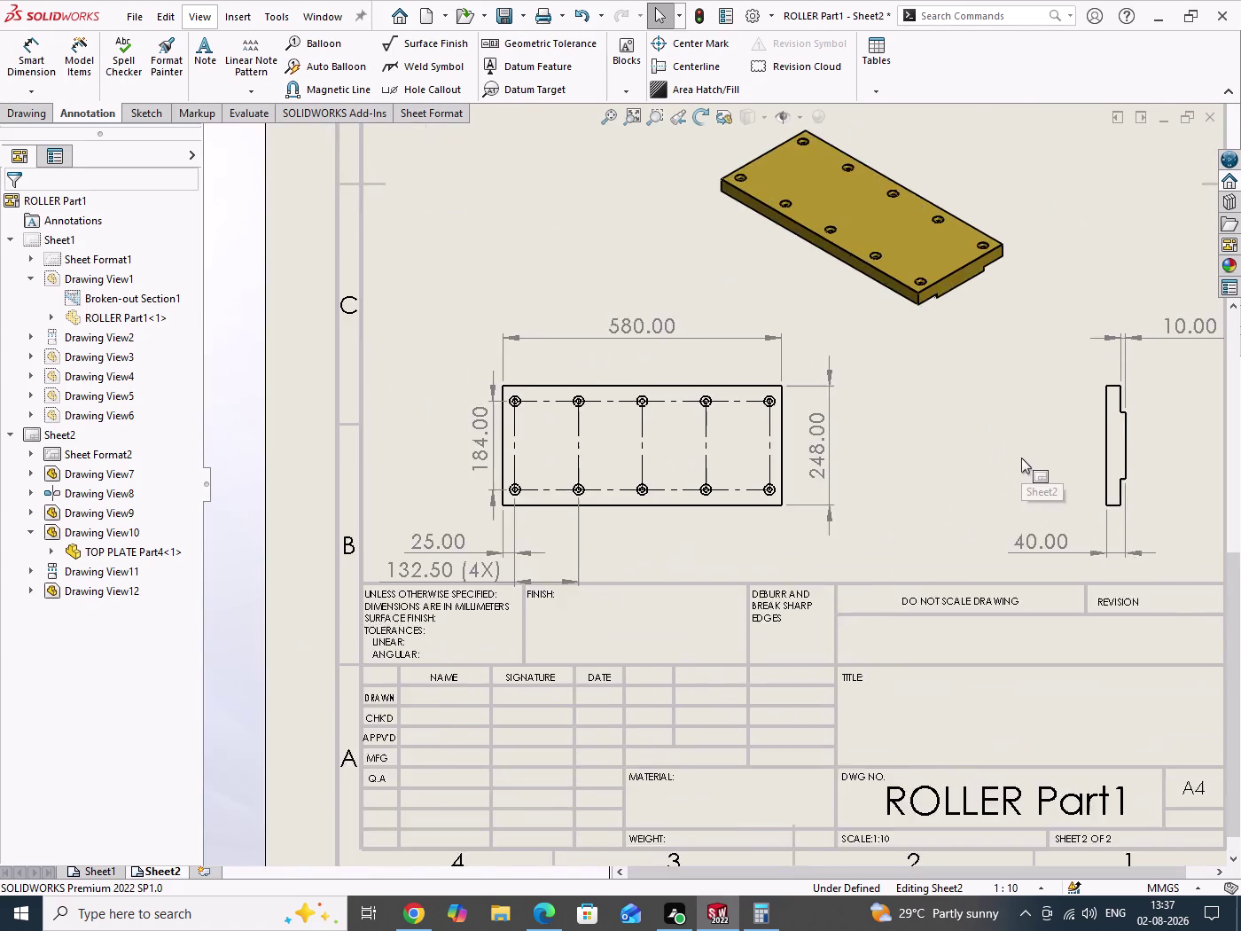
scroll(up, 3)
scroll(up, 3)
scroll(down, 3)
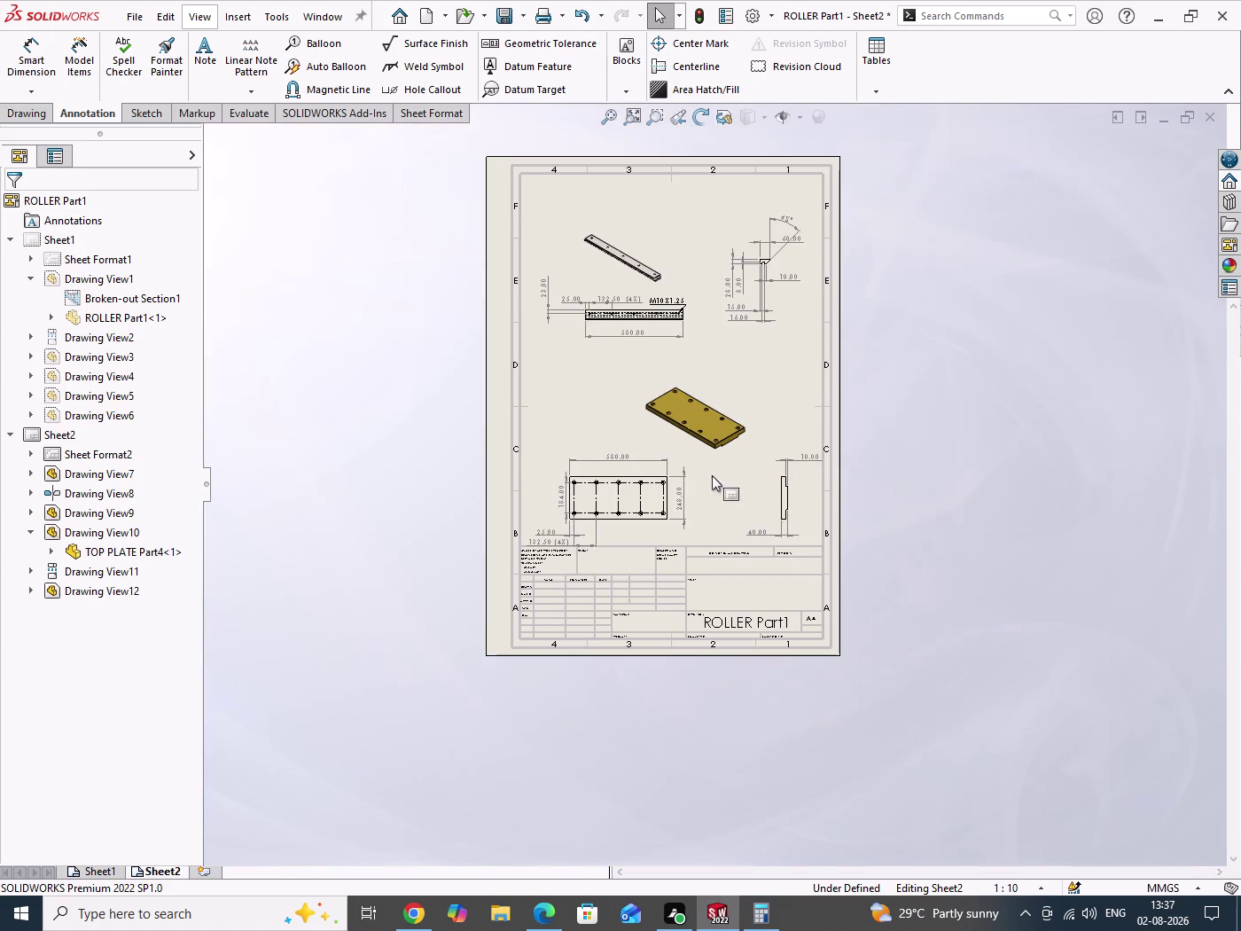
scroll(down, 3)
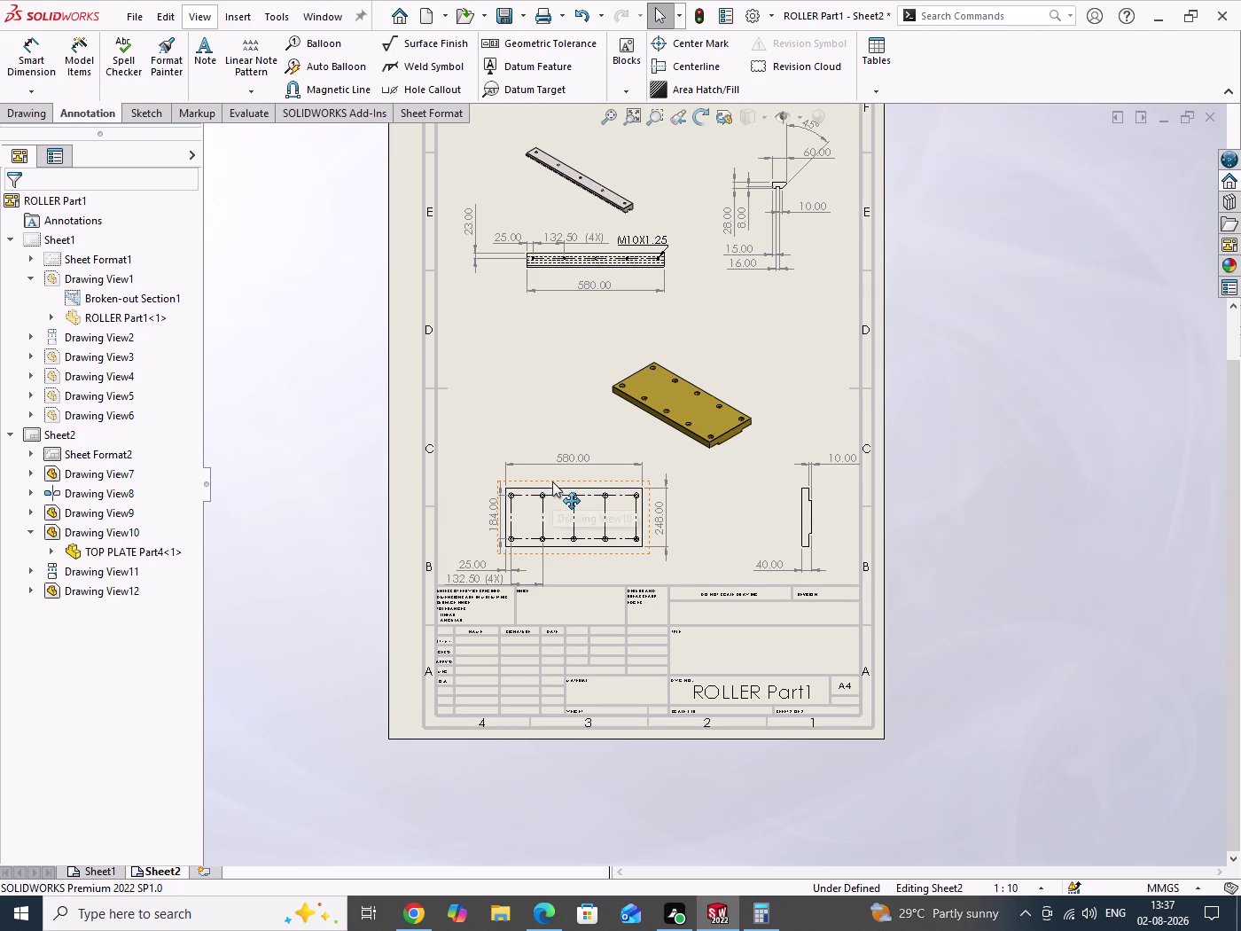
drag(552, 481, 566, 449)
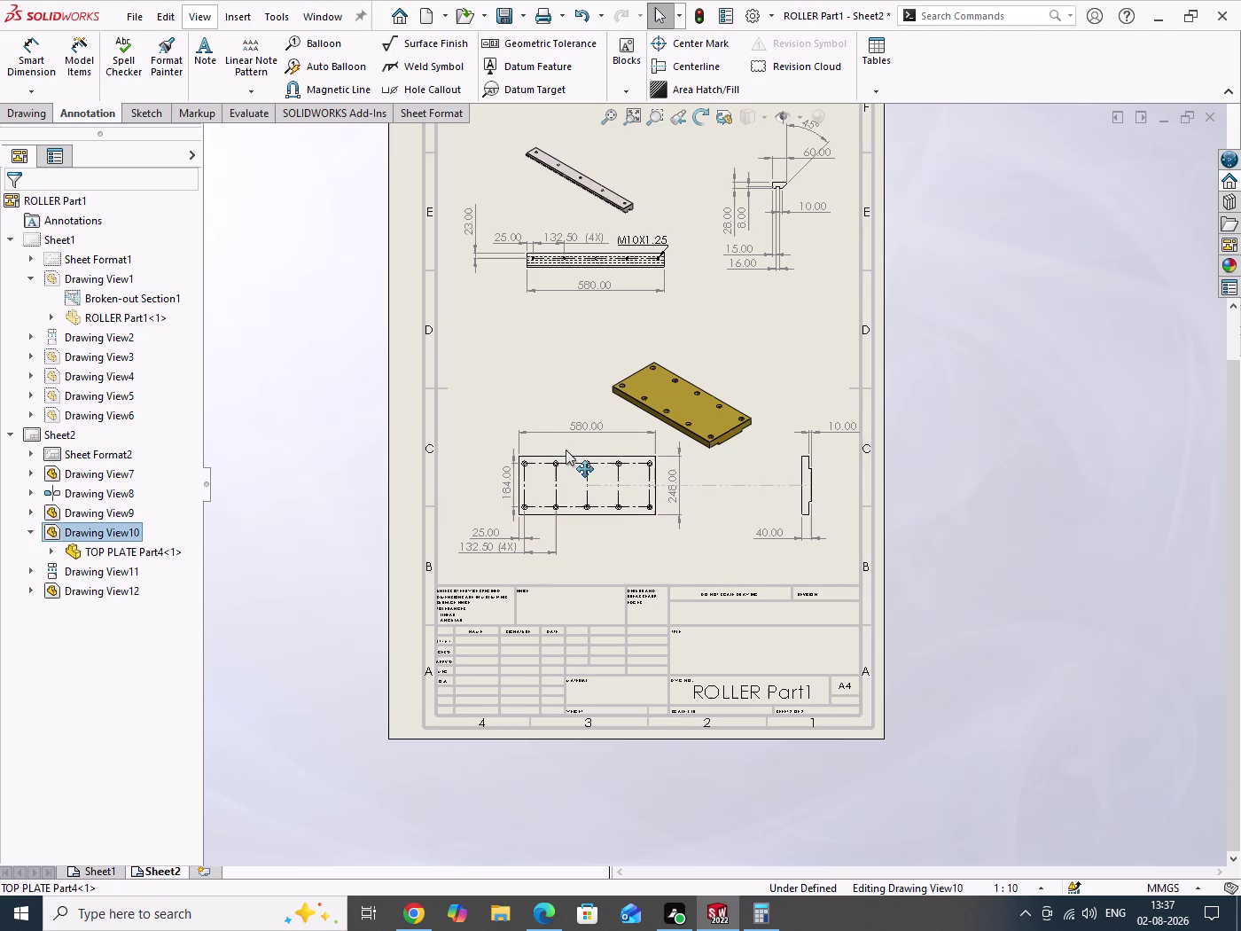
drag(566, 450, 561, 433)
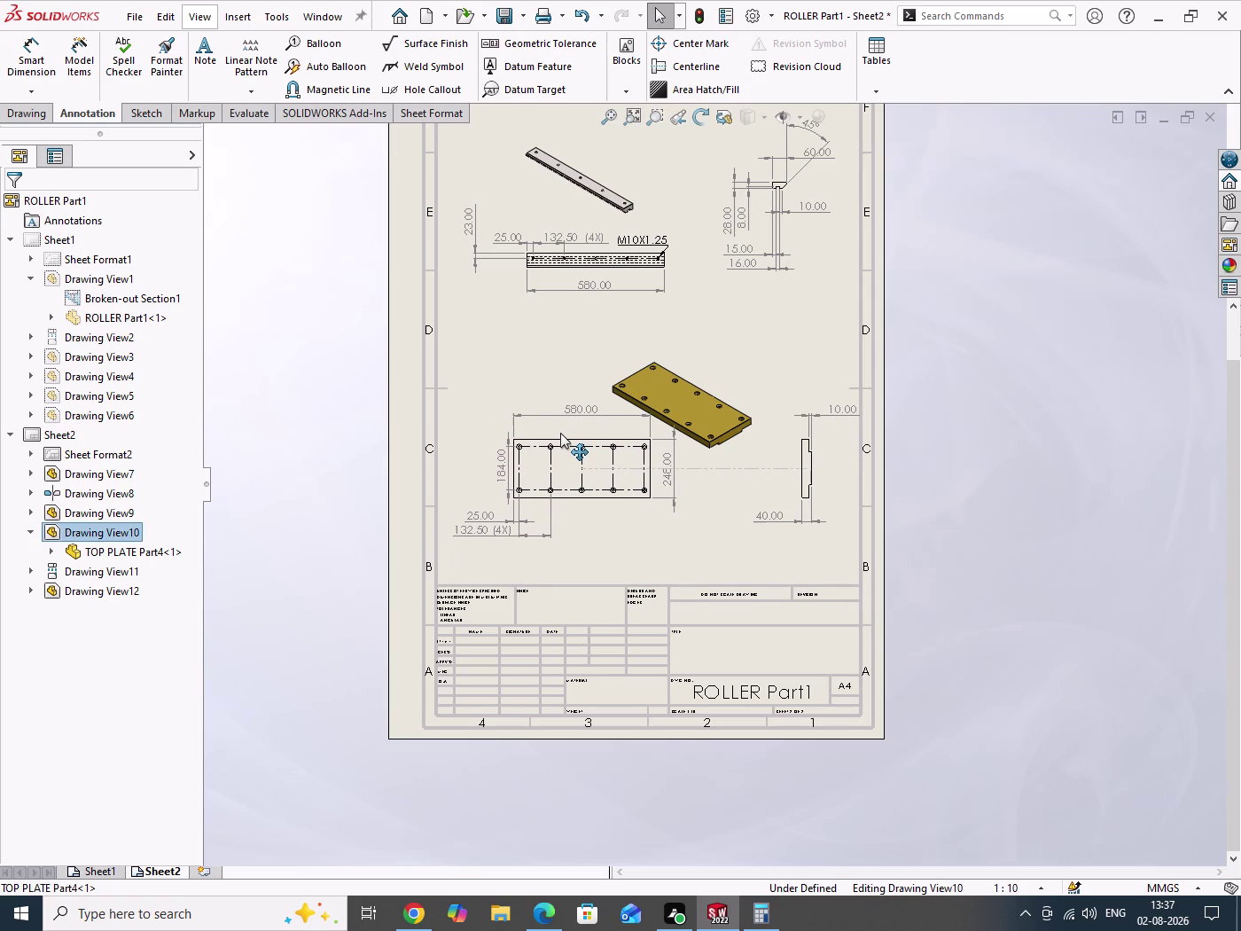
drag(561, 432, 561, 446)
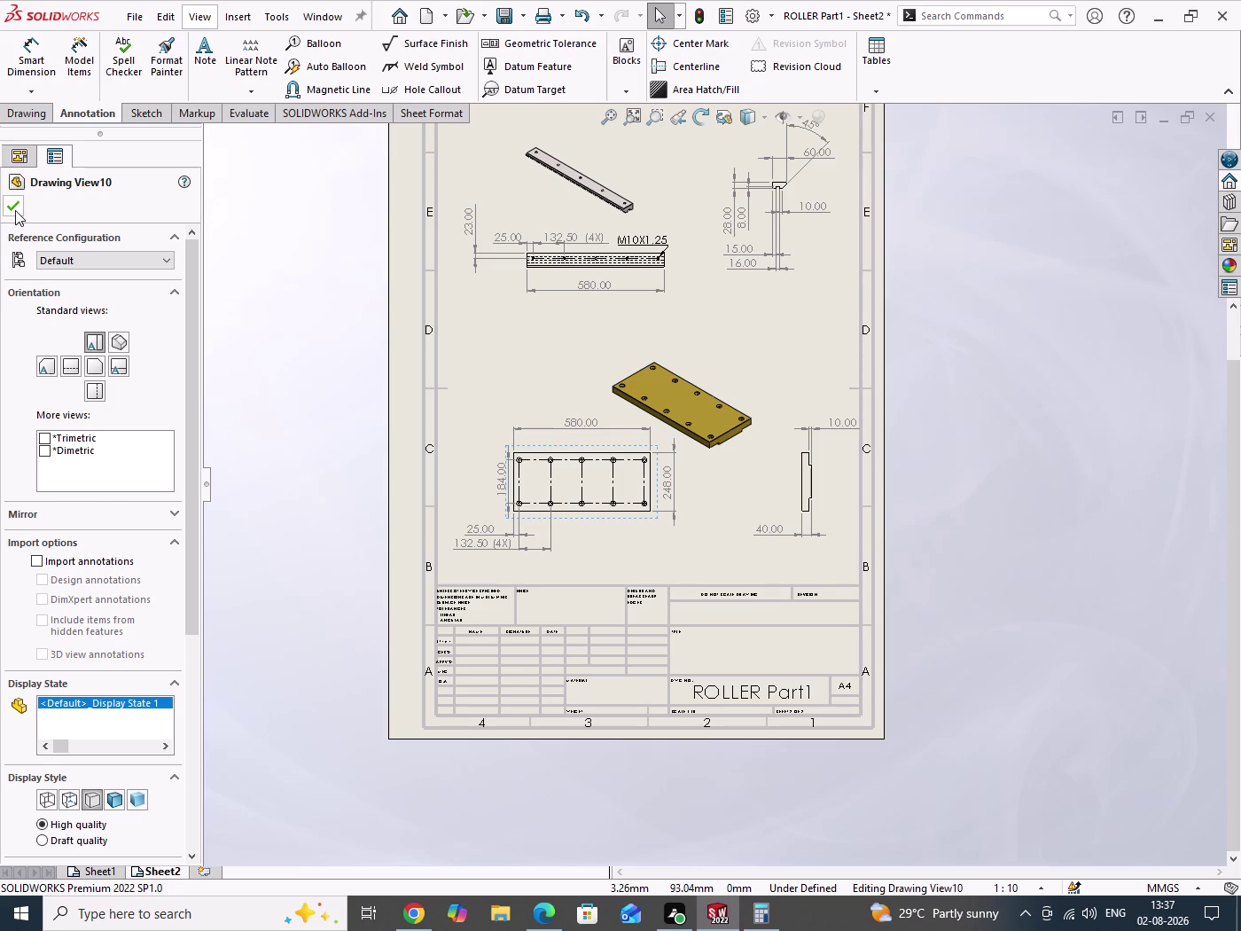
click(15, 211)
Shift the isometric view further right and compare the layout with the reference PDF.
drag(1000, 418, 1014, 536)
scroll(down, 3)
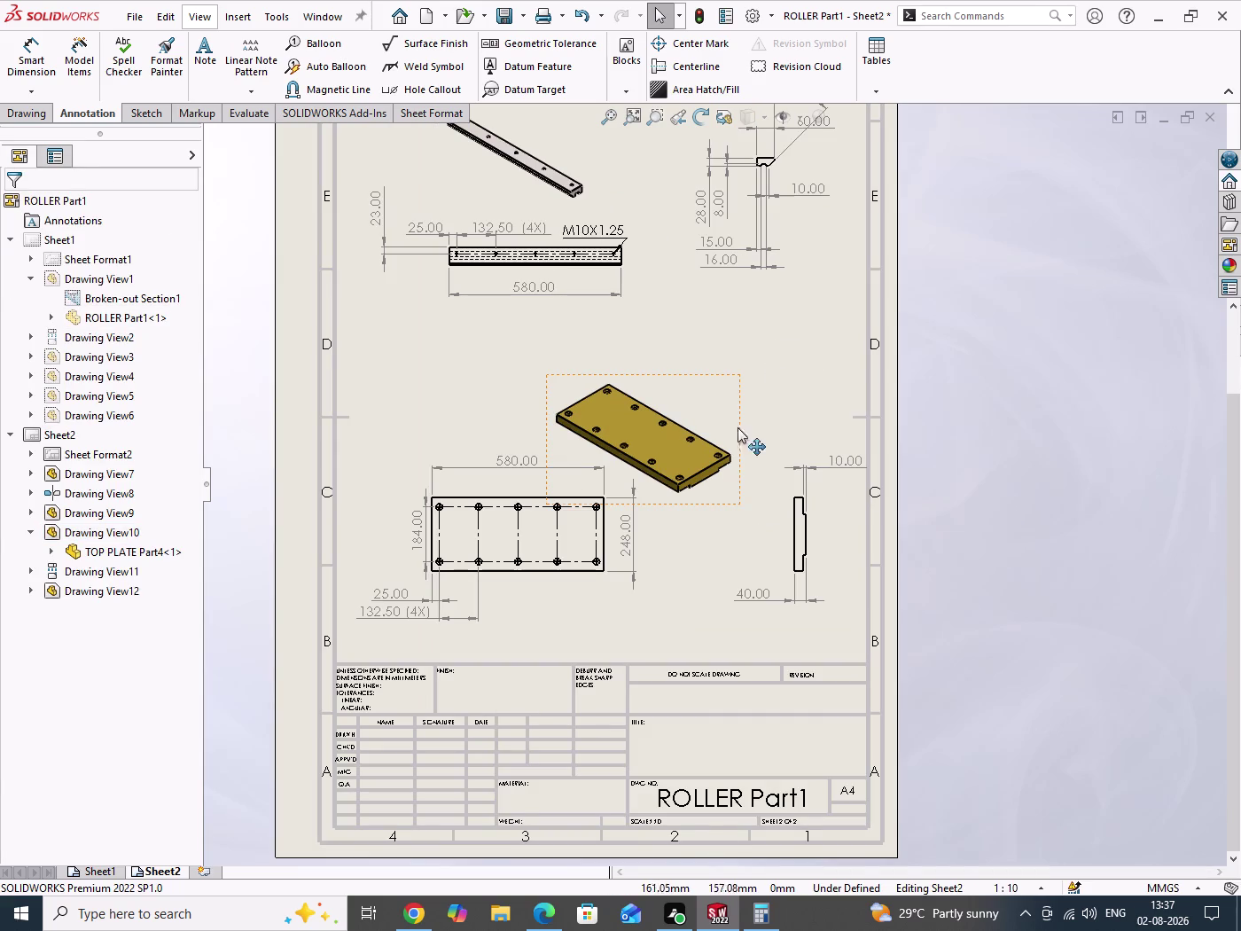
drag(740, 428, 761, 401)
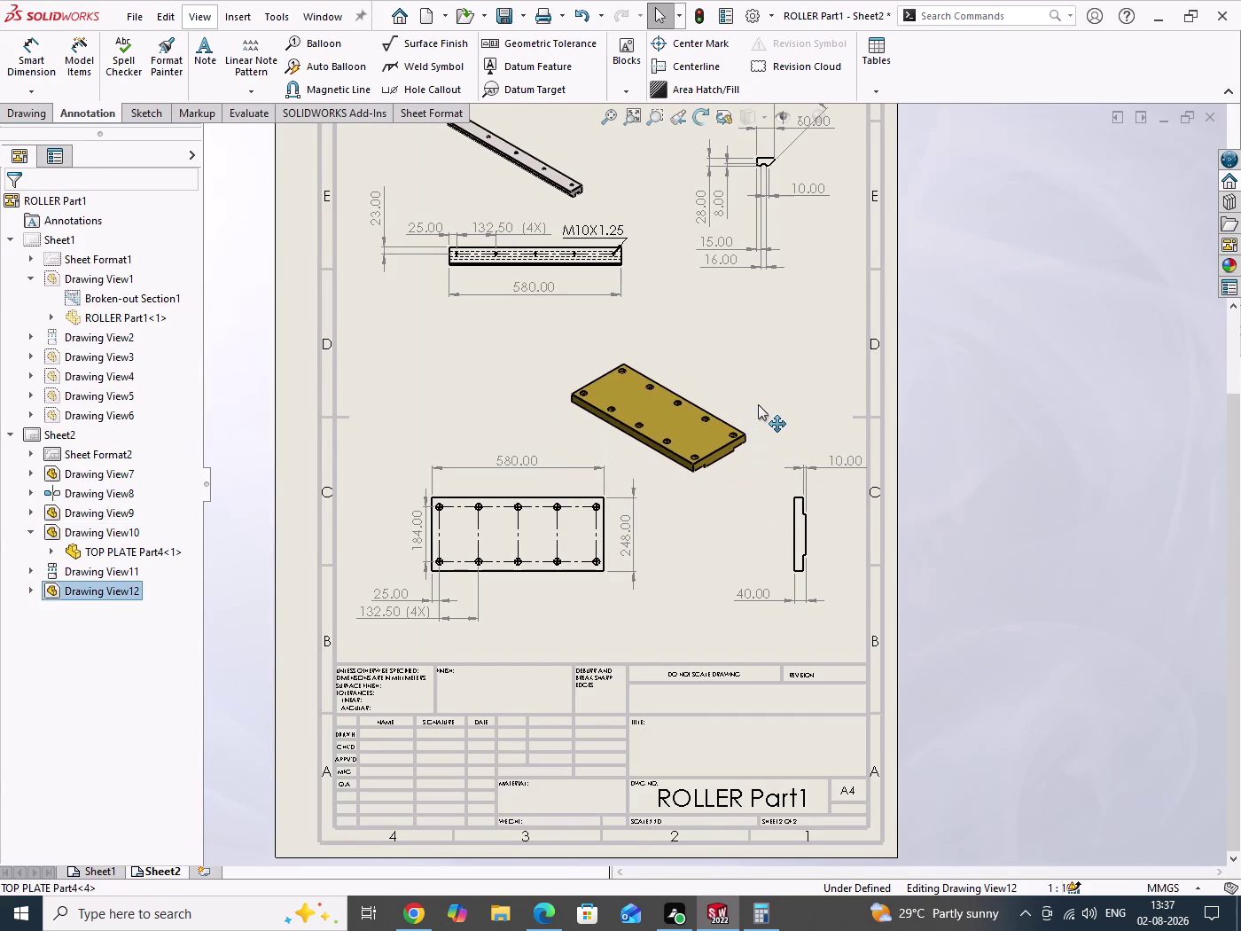
drag(761, 401, 774, 380)
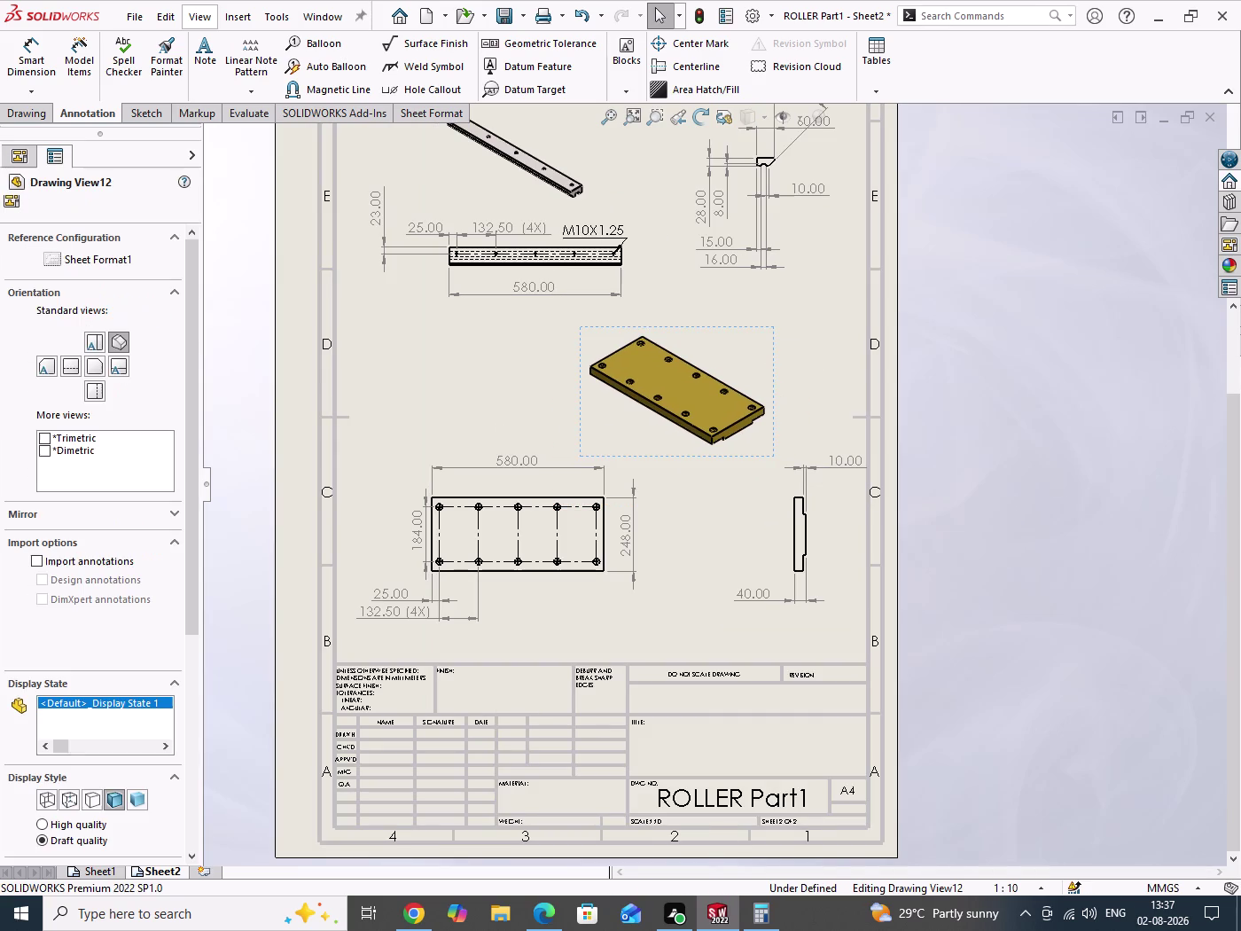
drag(1056, 444, 1069, 564)
scroll(down, 3)
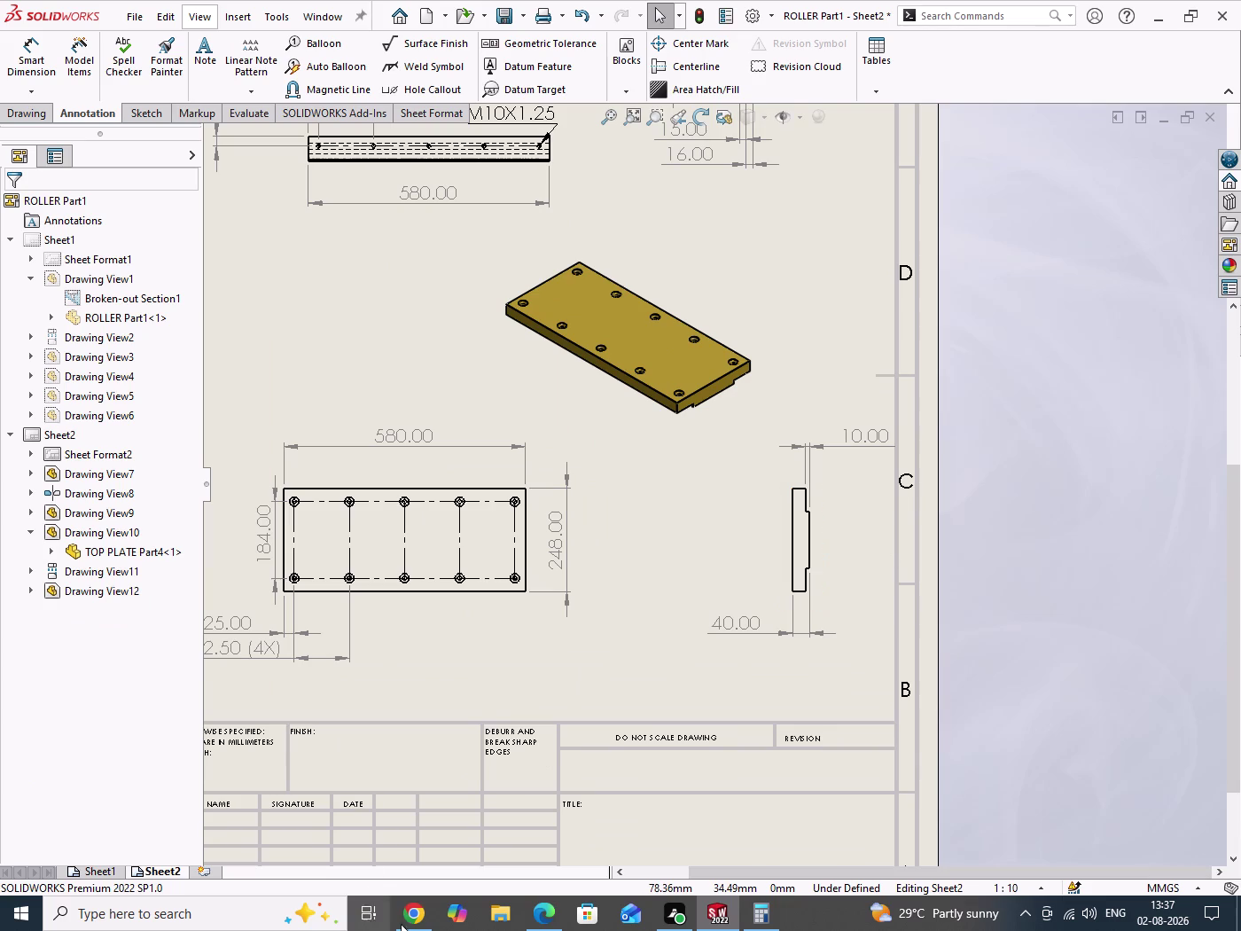
click(550, 930)
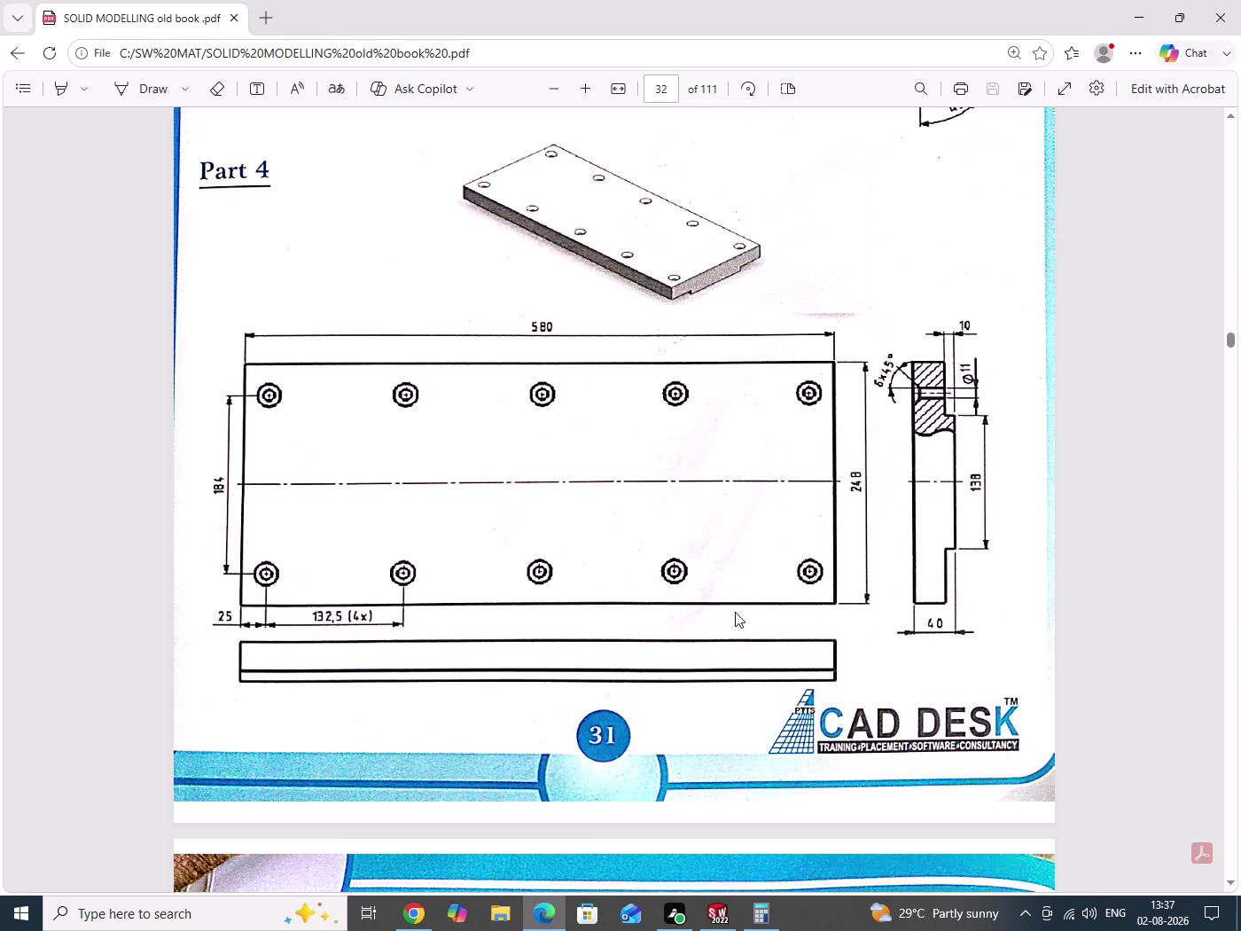
click(549, 916)
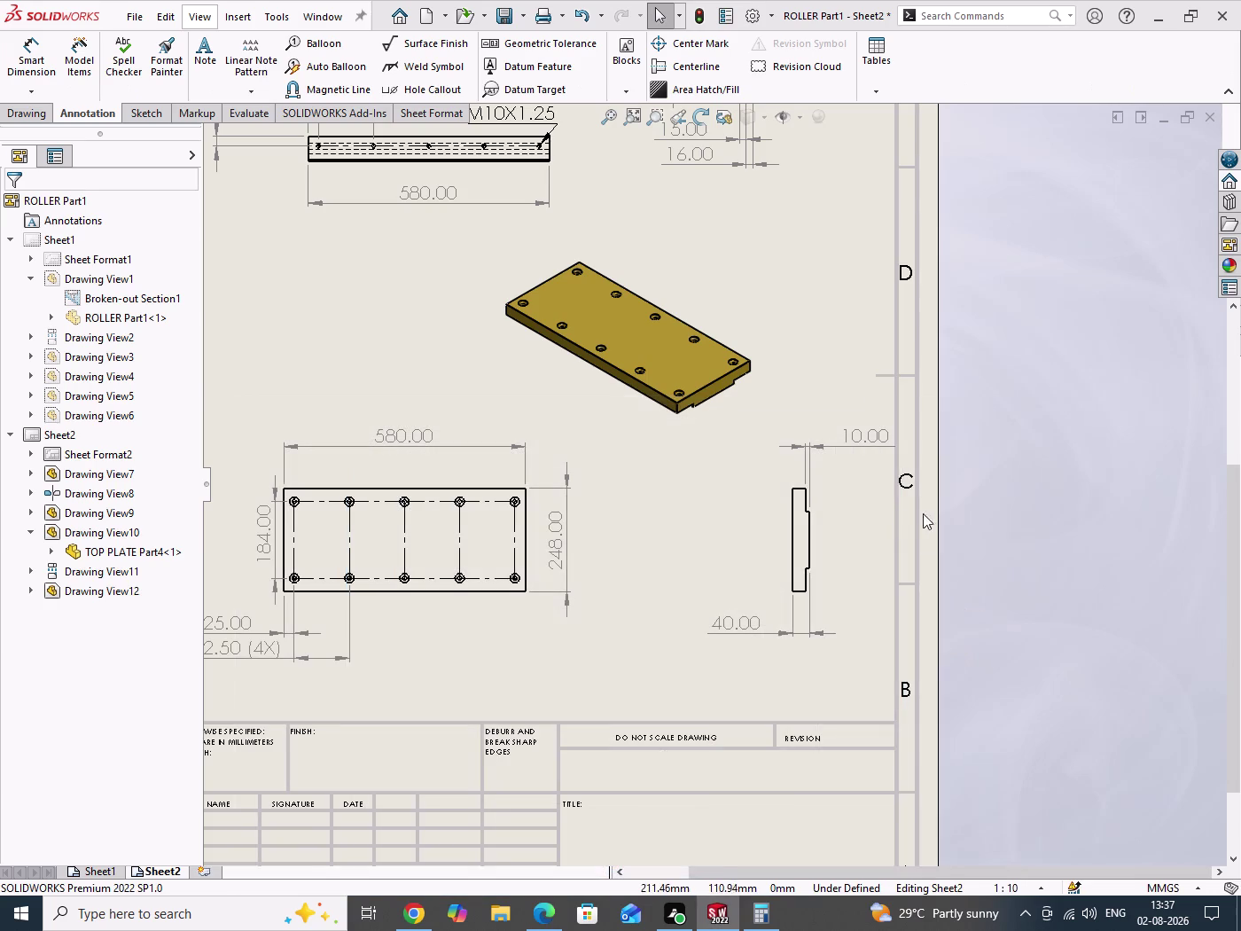
Dimension the side view's recessed vertical edge at 138.00, then exit the dimension tool.
scroll(down, 3)
click(17, 61)
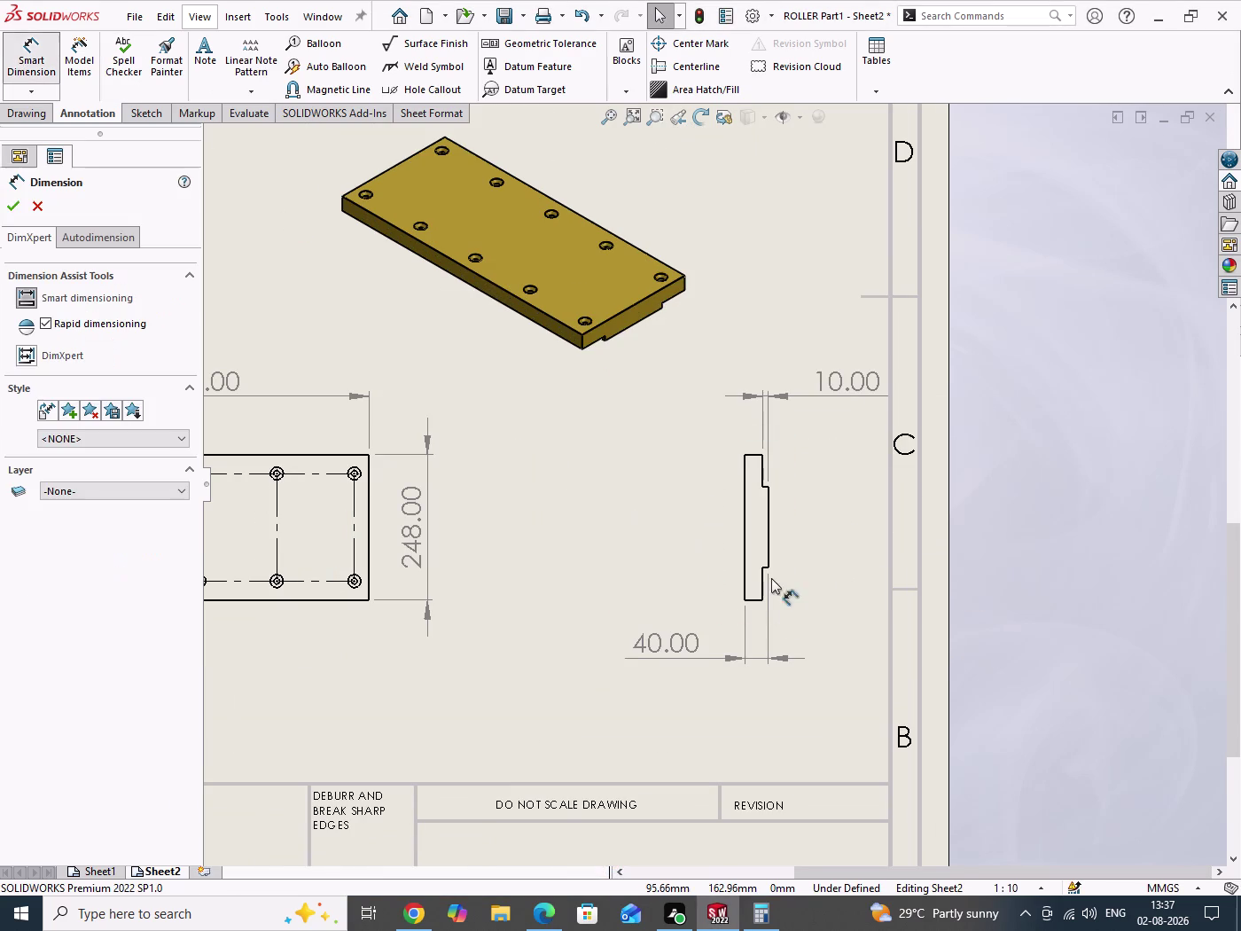
scroll(down, 3)
click(746, 473)
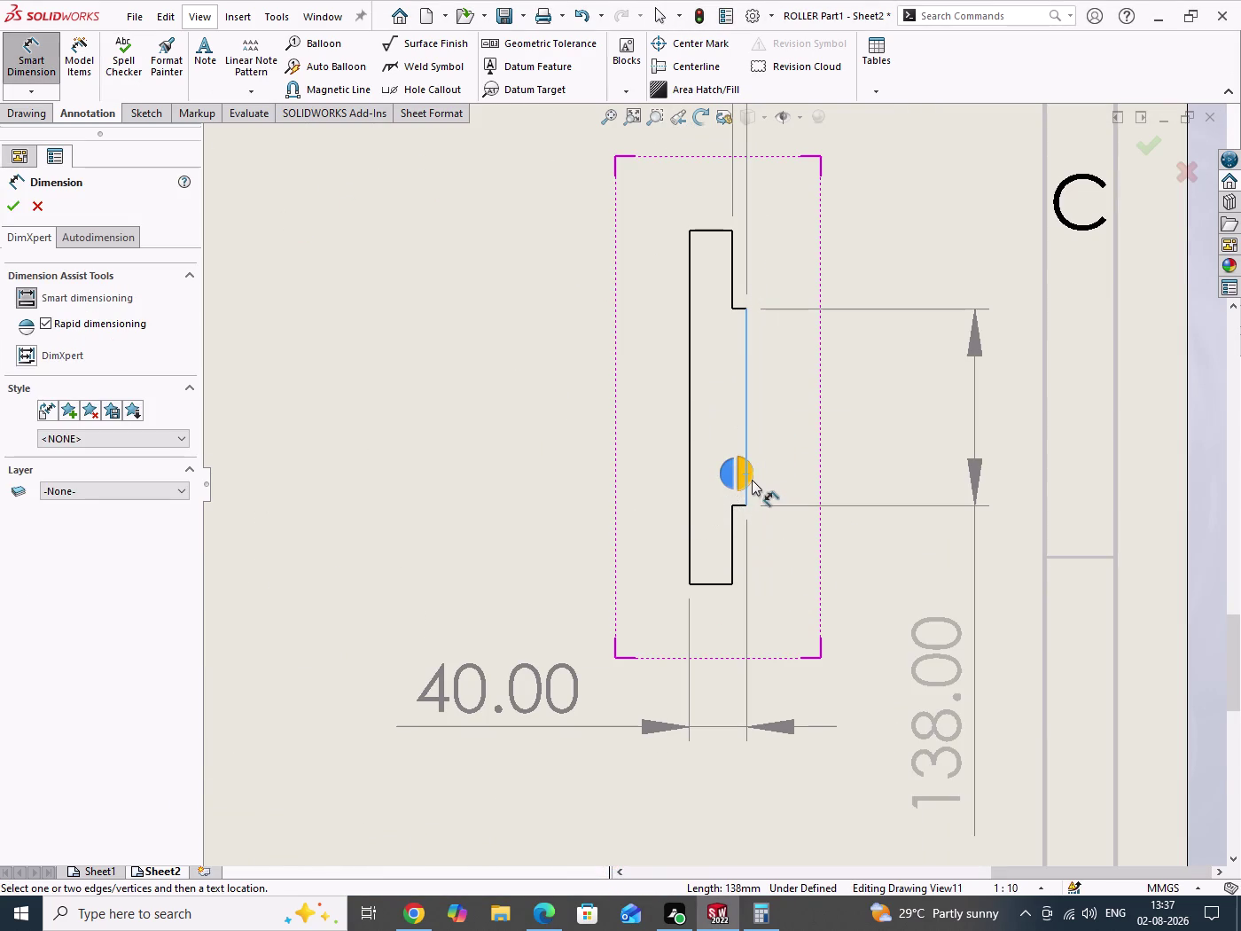
click(750, 477)
right_click(446, 409)
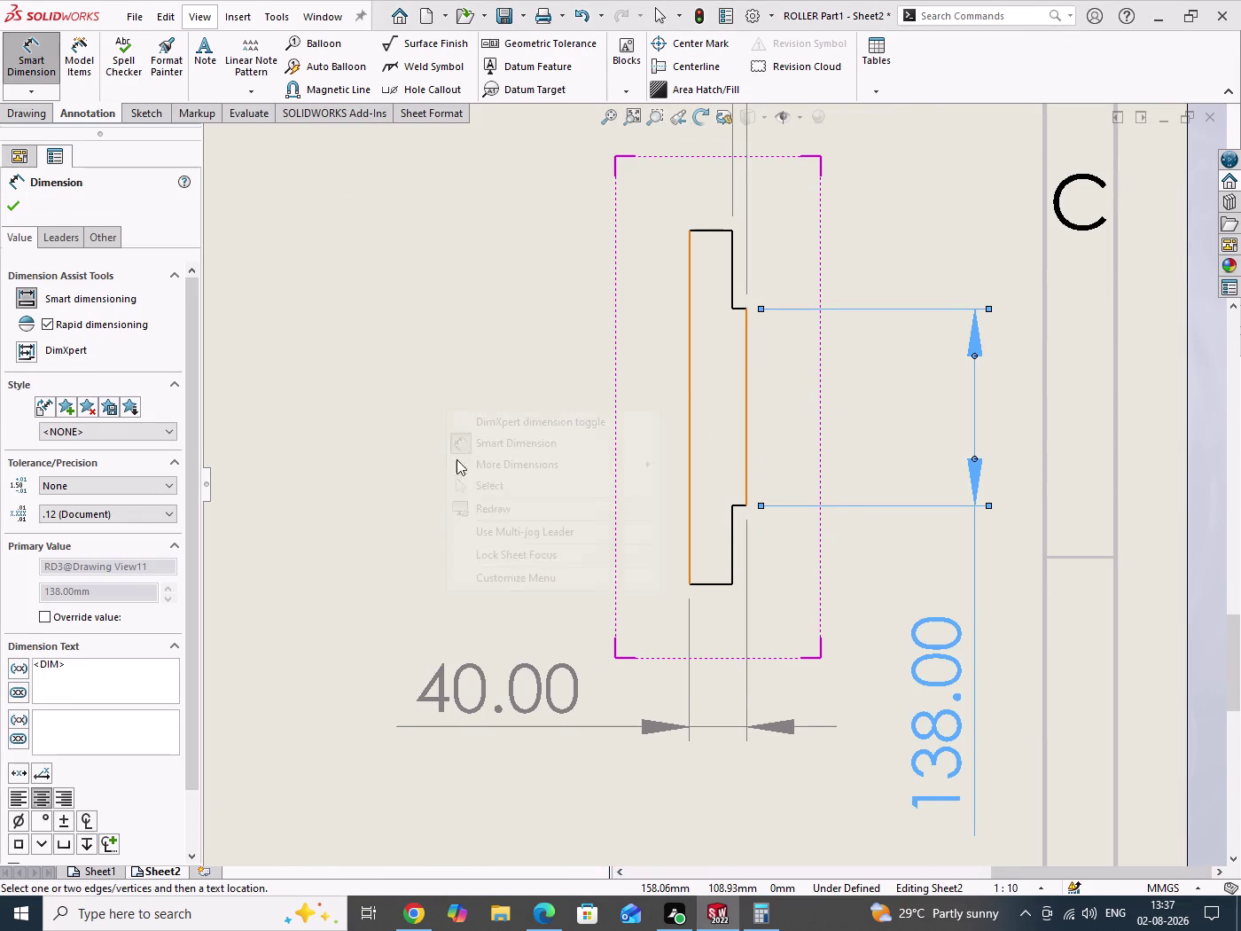
click(476, 487)
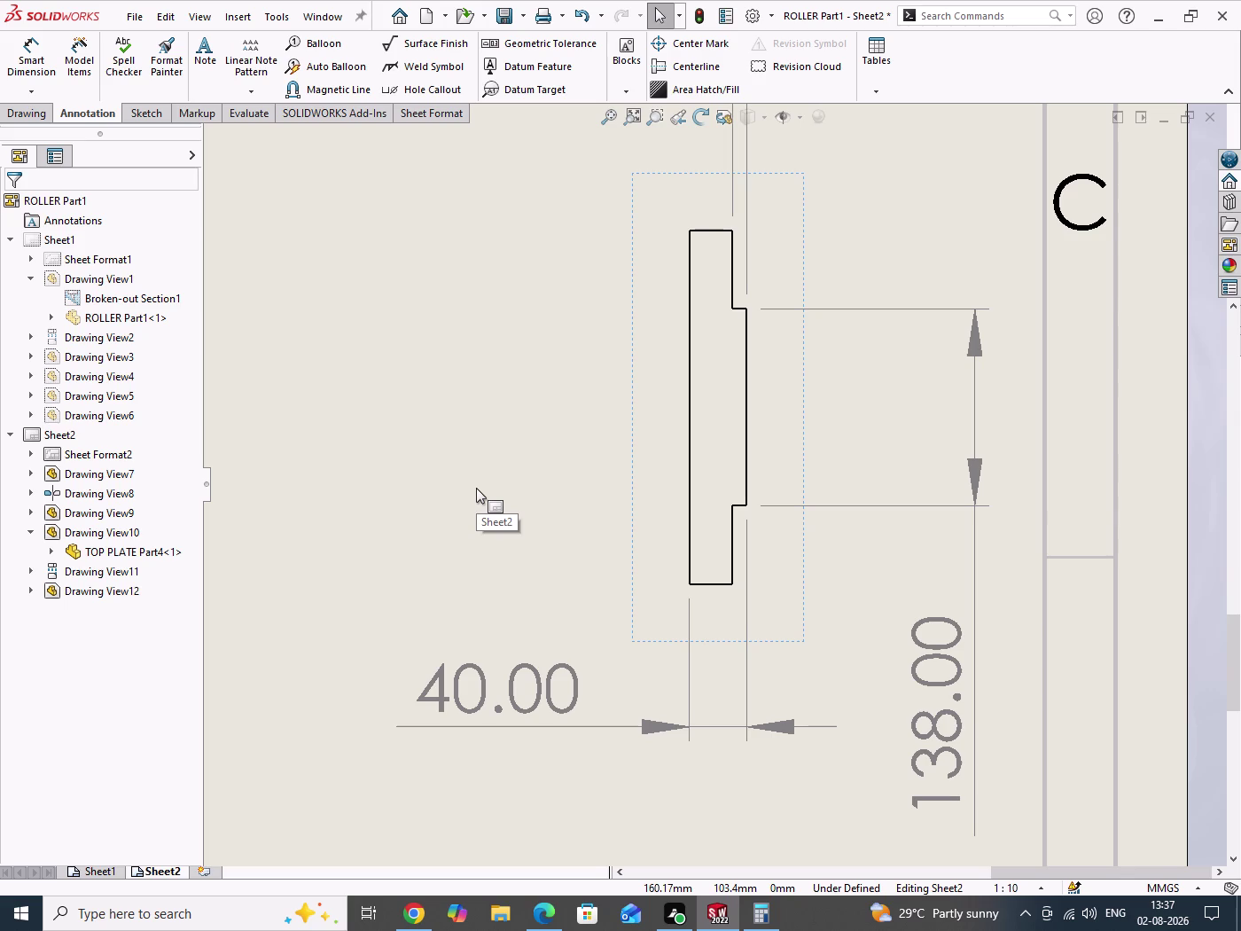
drag(442, 318, 446, 392)
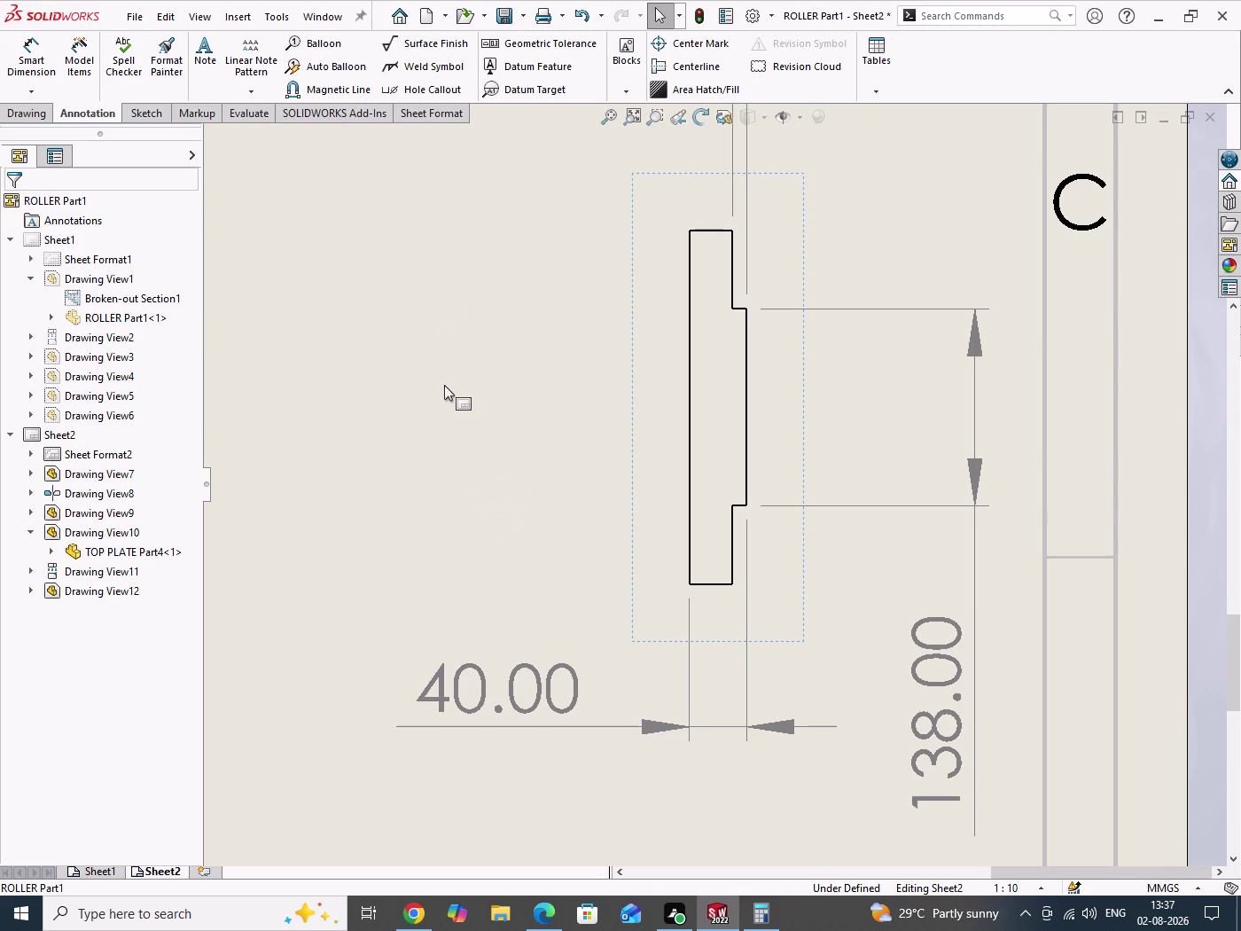
drag(446, 392, 504, 531)
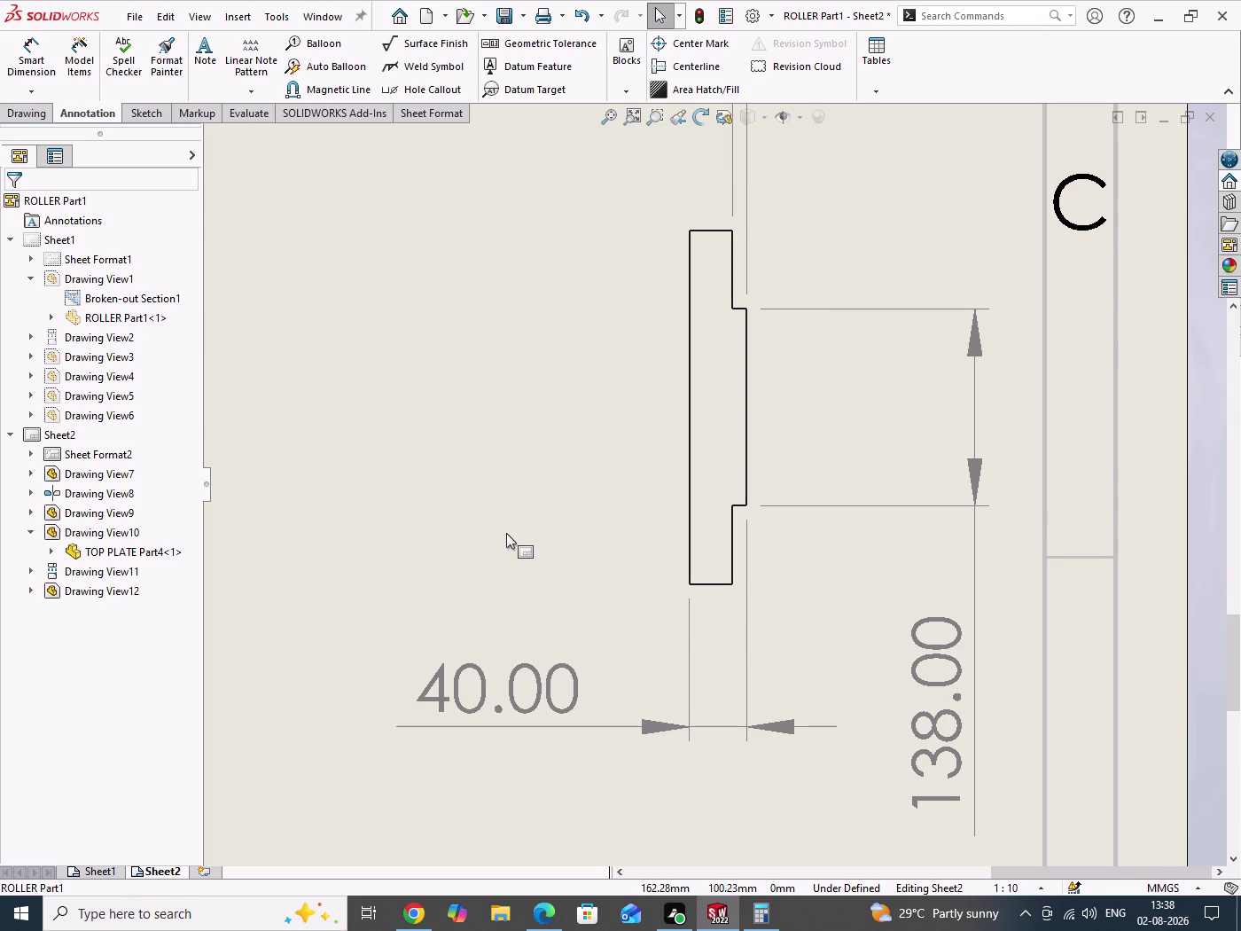
scroll(up, 3)
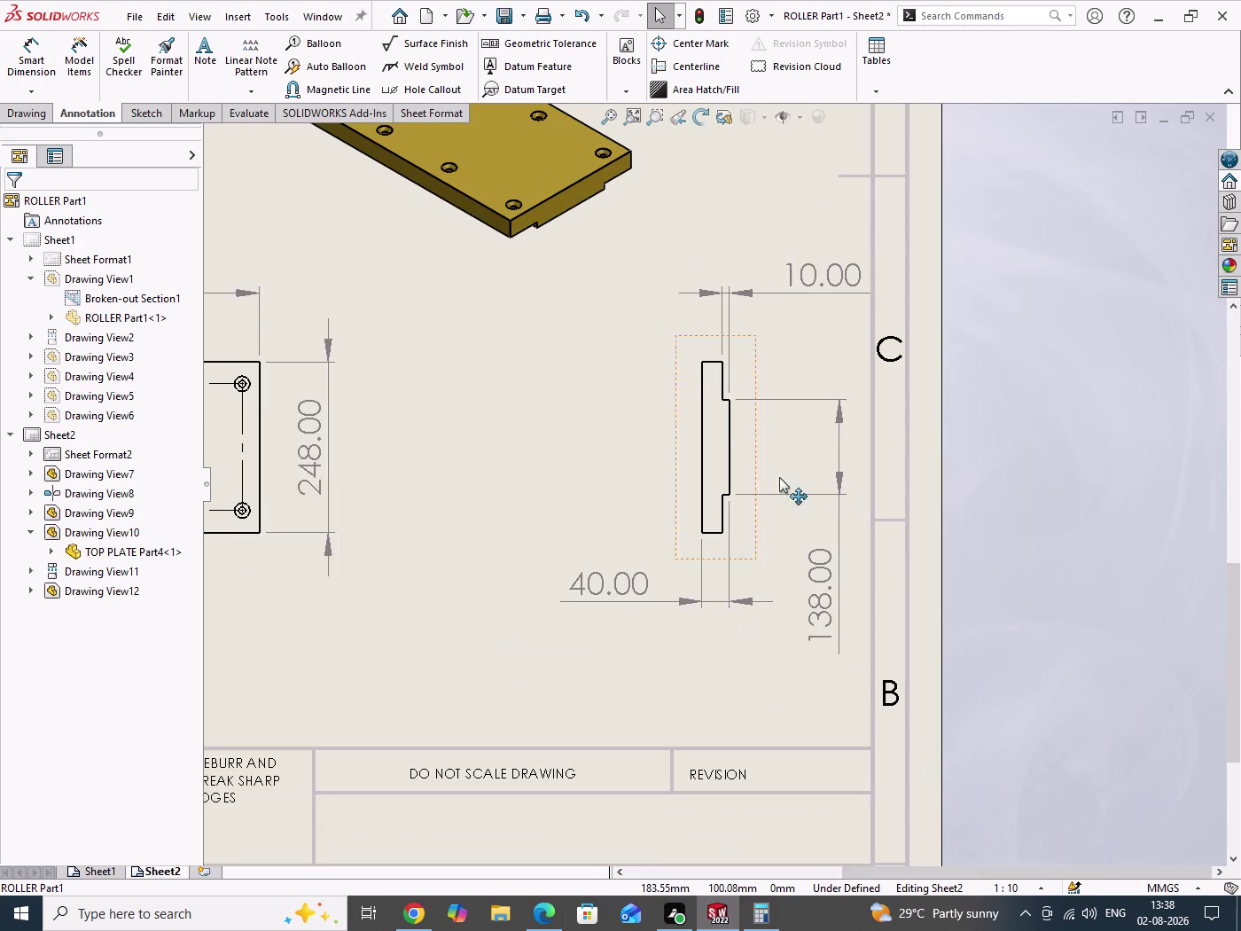
scroll(down, 3)
scroll(down, 3)
scroll(up, 3)
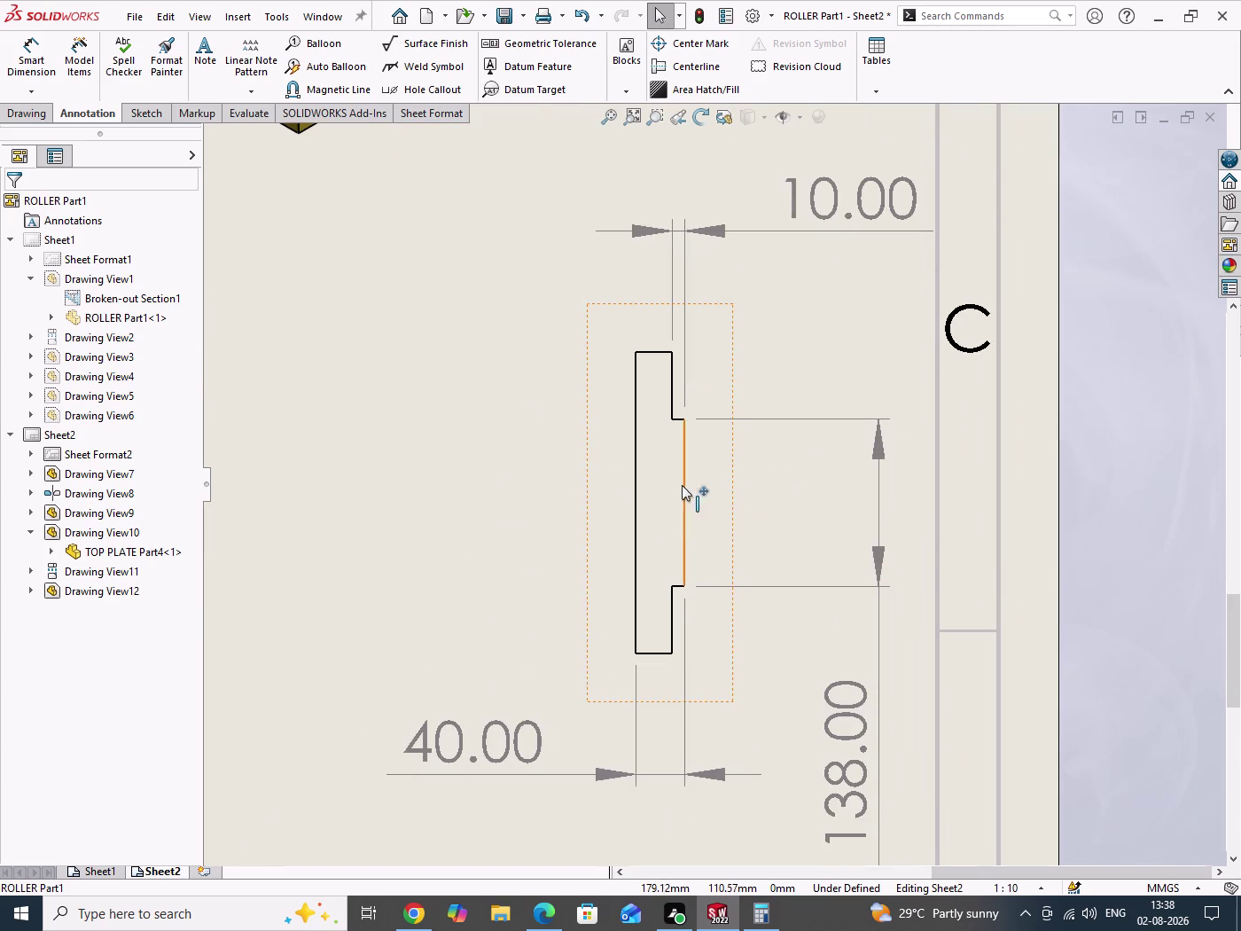
scroll(up, 3)
scroll(up, 3)
scroll(down, 3)
scroll(down, 3)
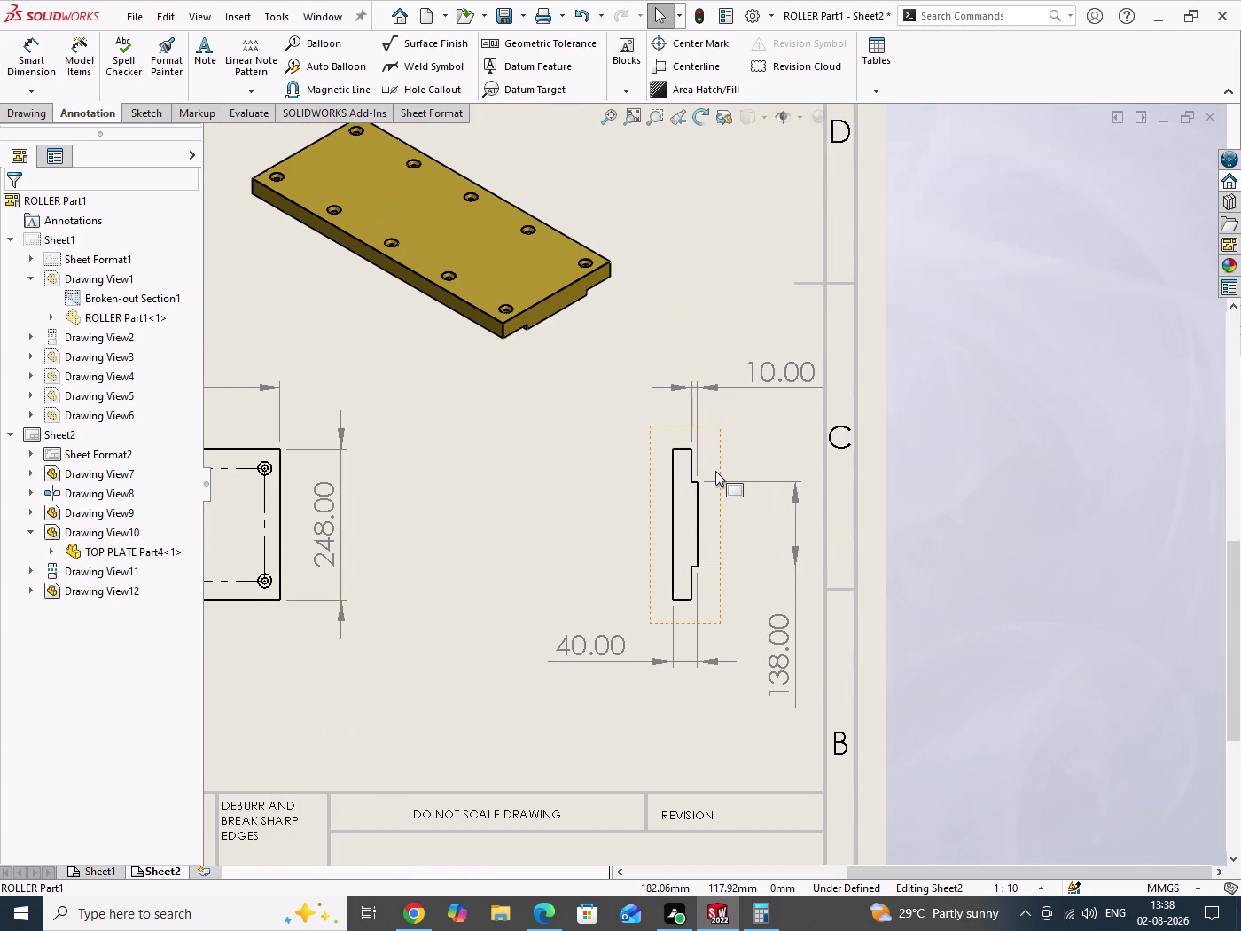
scroll(down, 3)
scroll(down, 3)
scroll(up, 3)
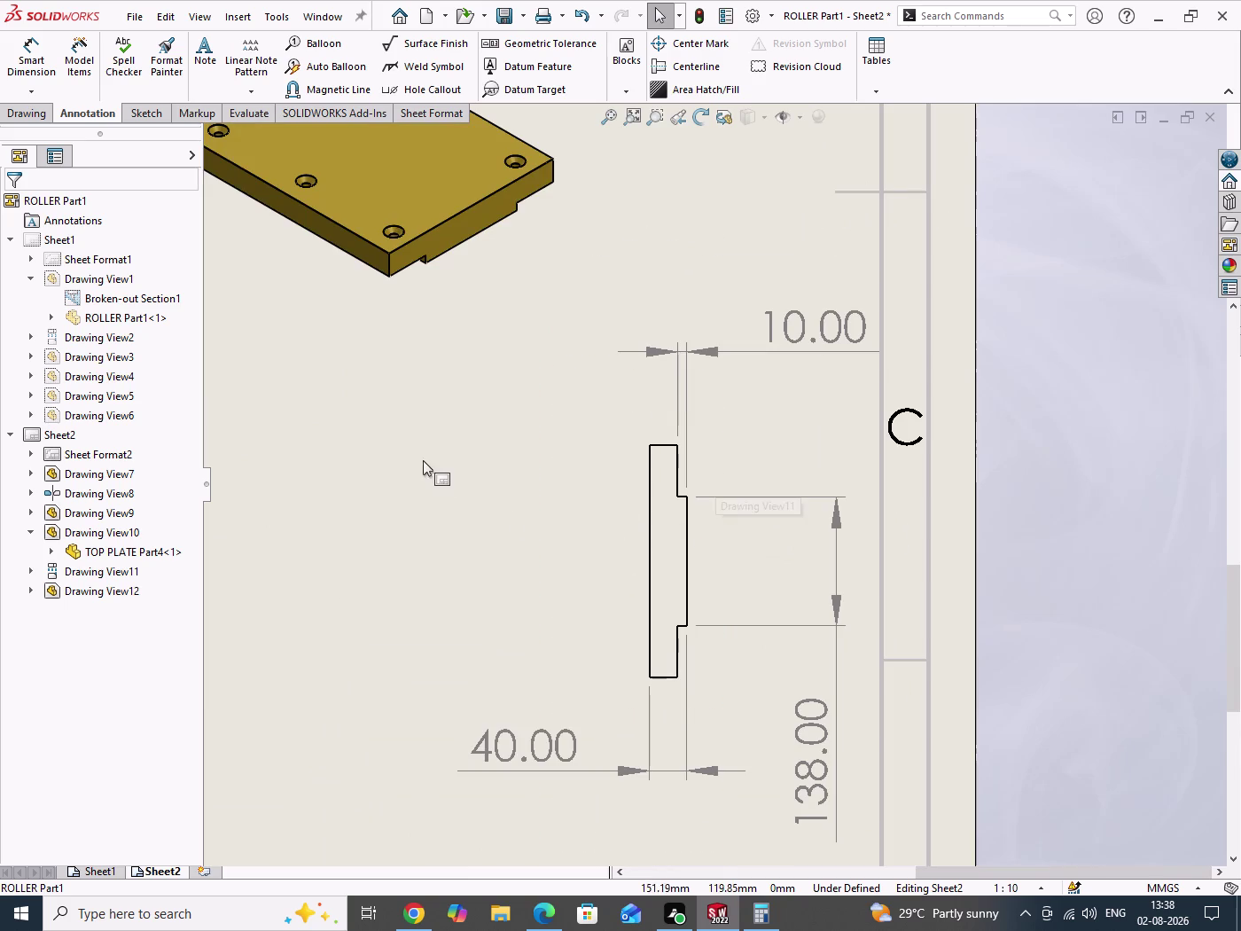
drag(423, 461, 463, 561)
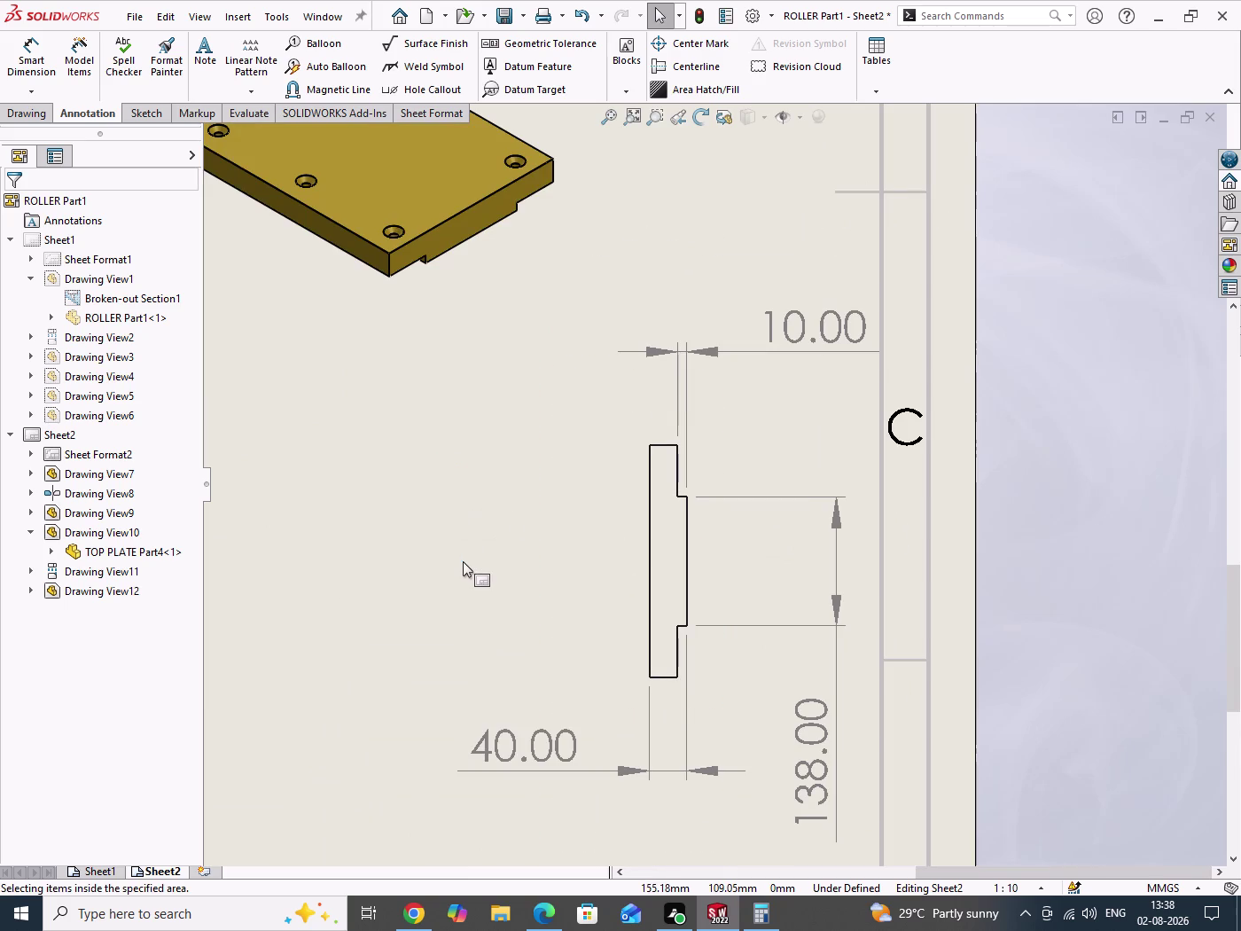
drag(403, 484, 422, 552)
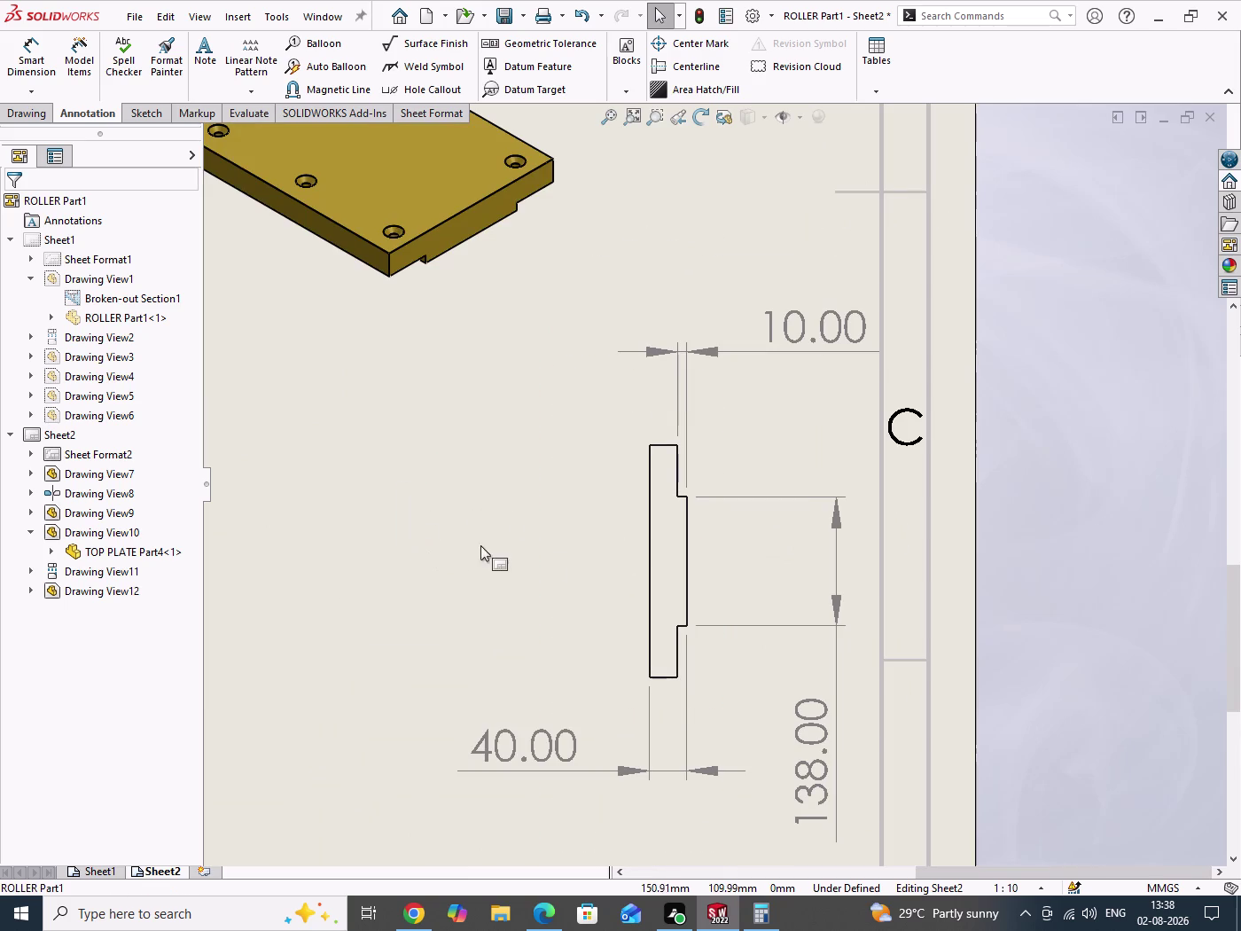
click(551, 921)
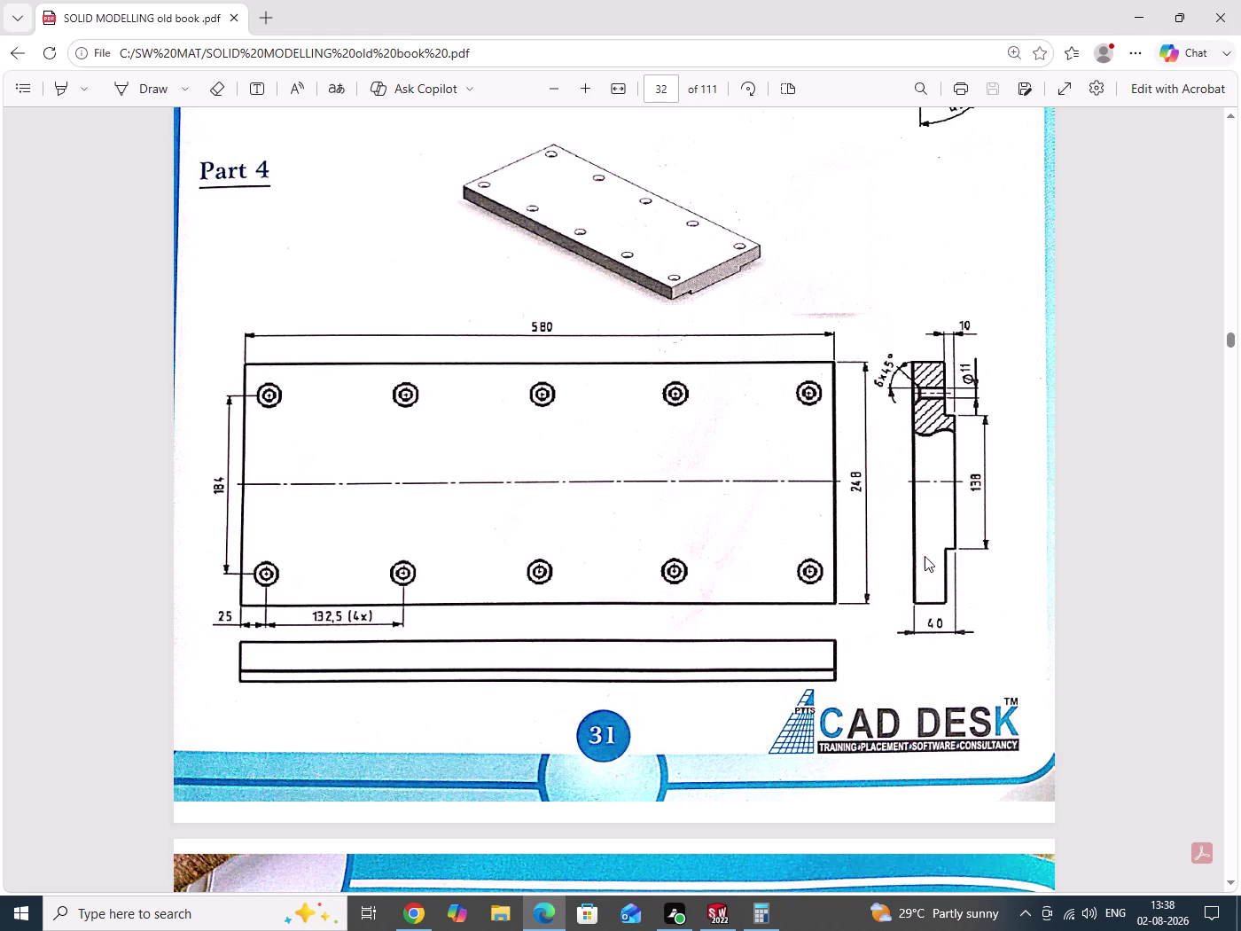
scroll(down, 3)
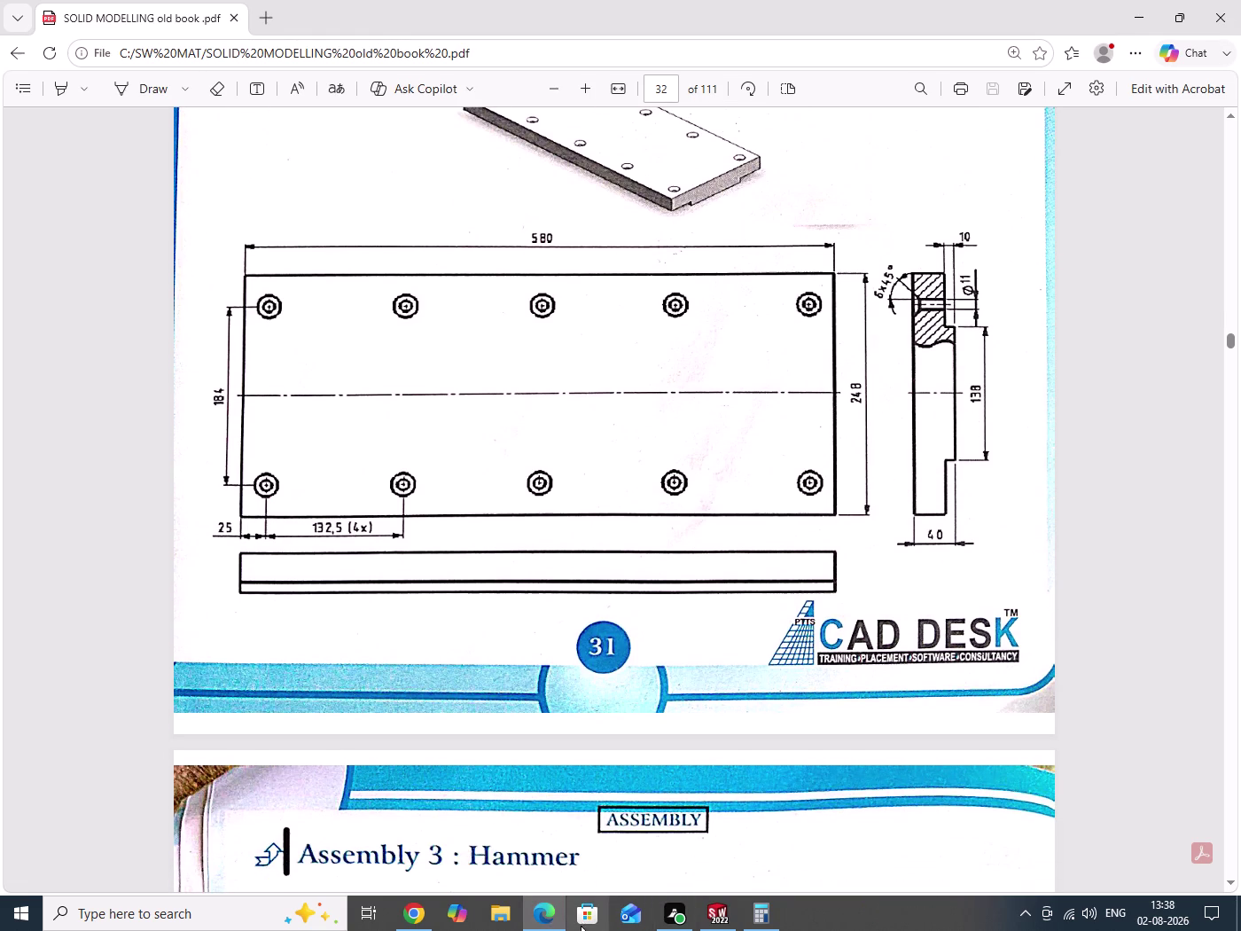
click(546, 923)
scroll(down, 3)
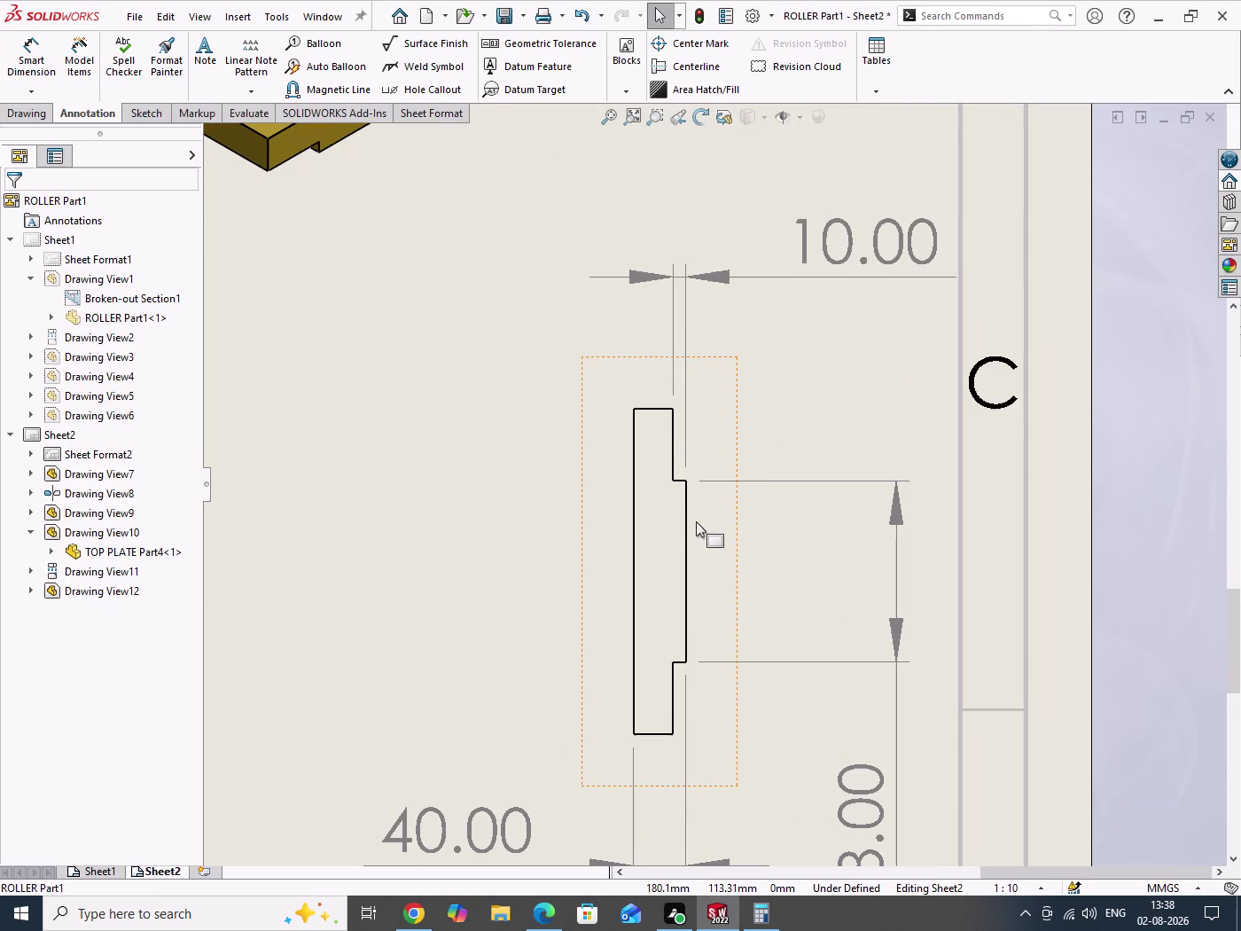
click(583, 435)
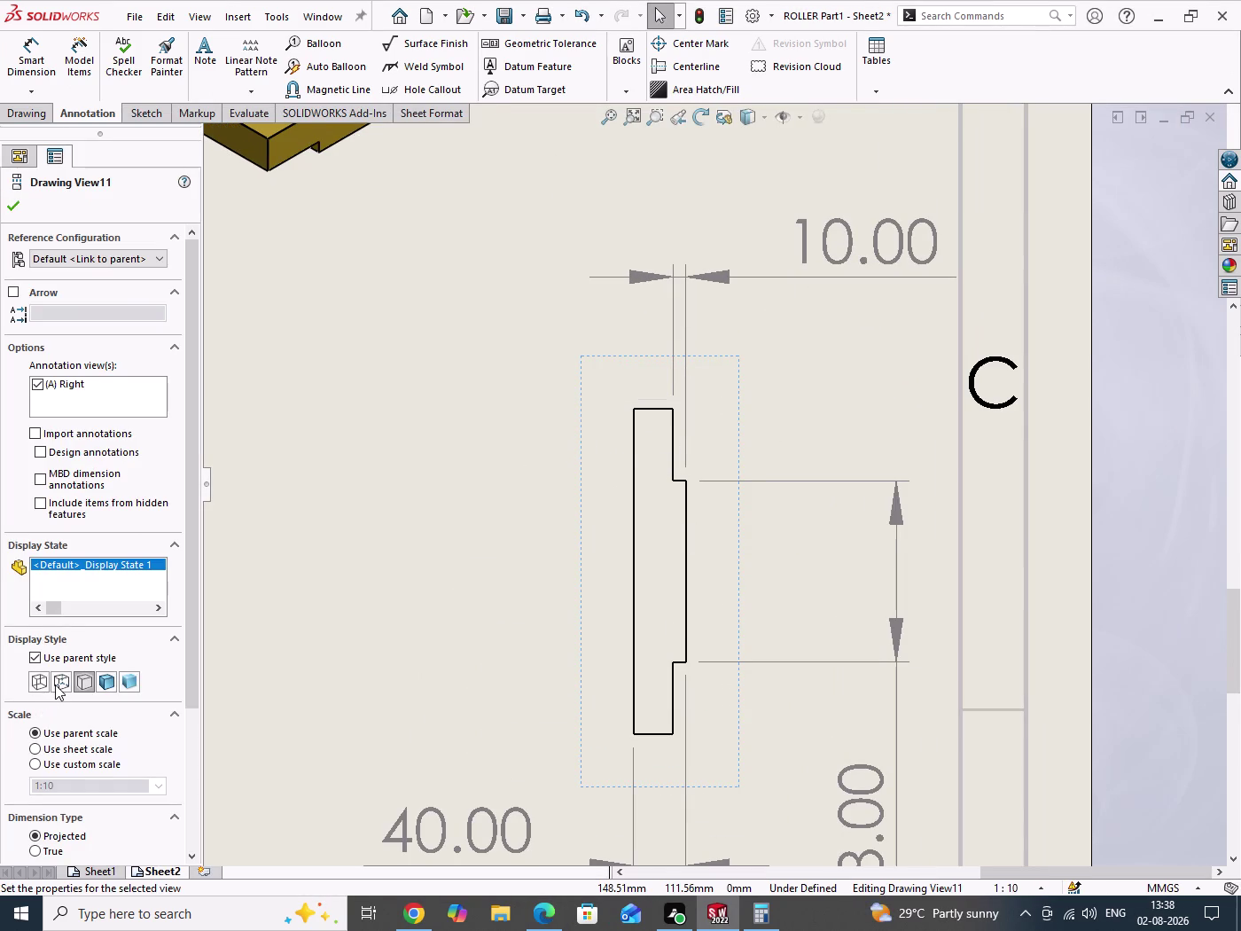
click(55, 685)
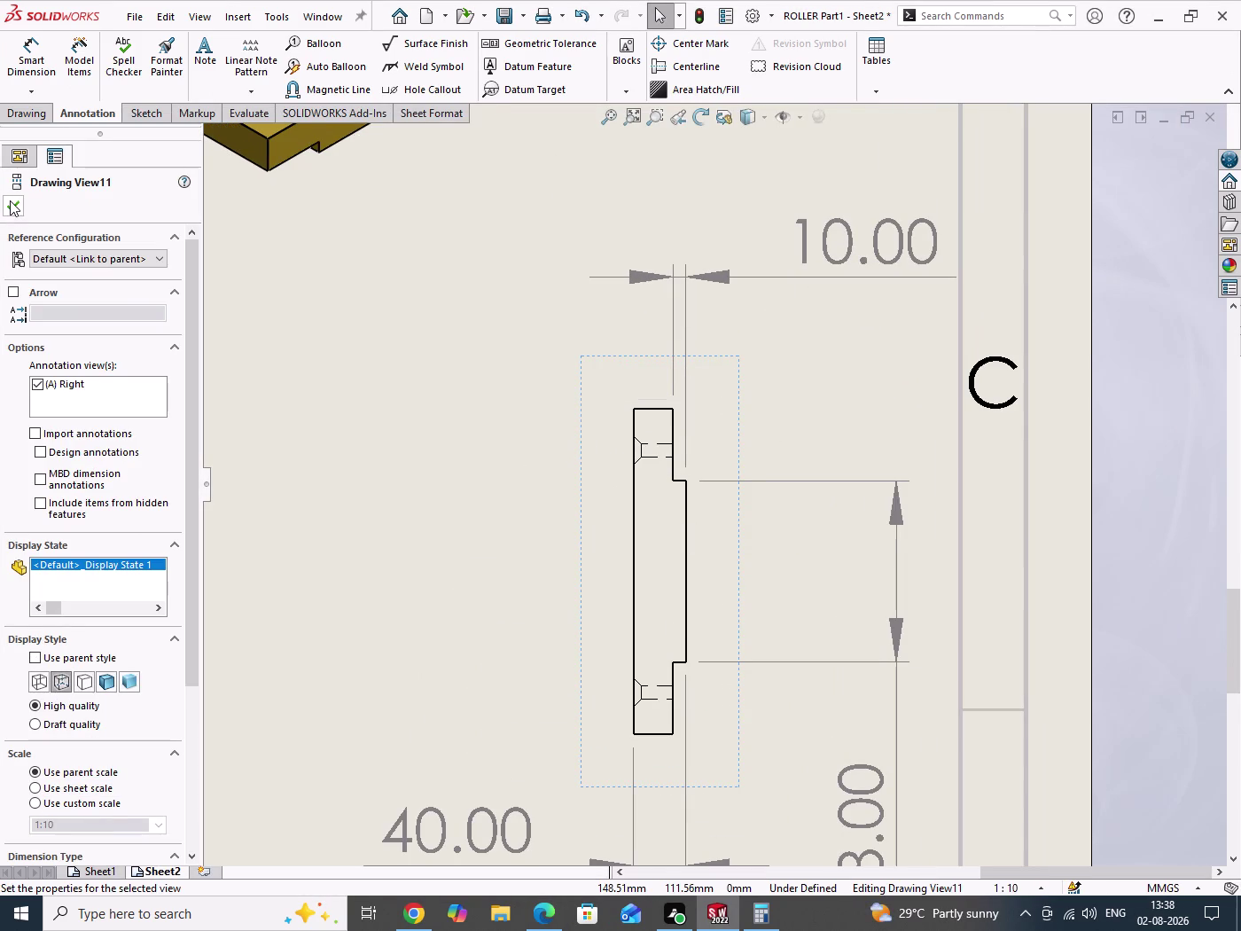
click(10, 205)
scroll(down, 3)
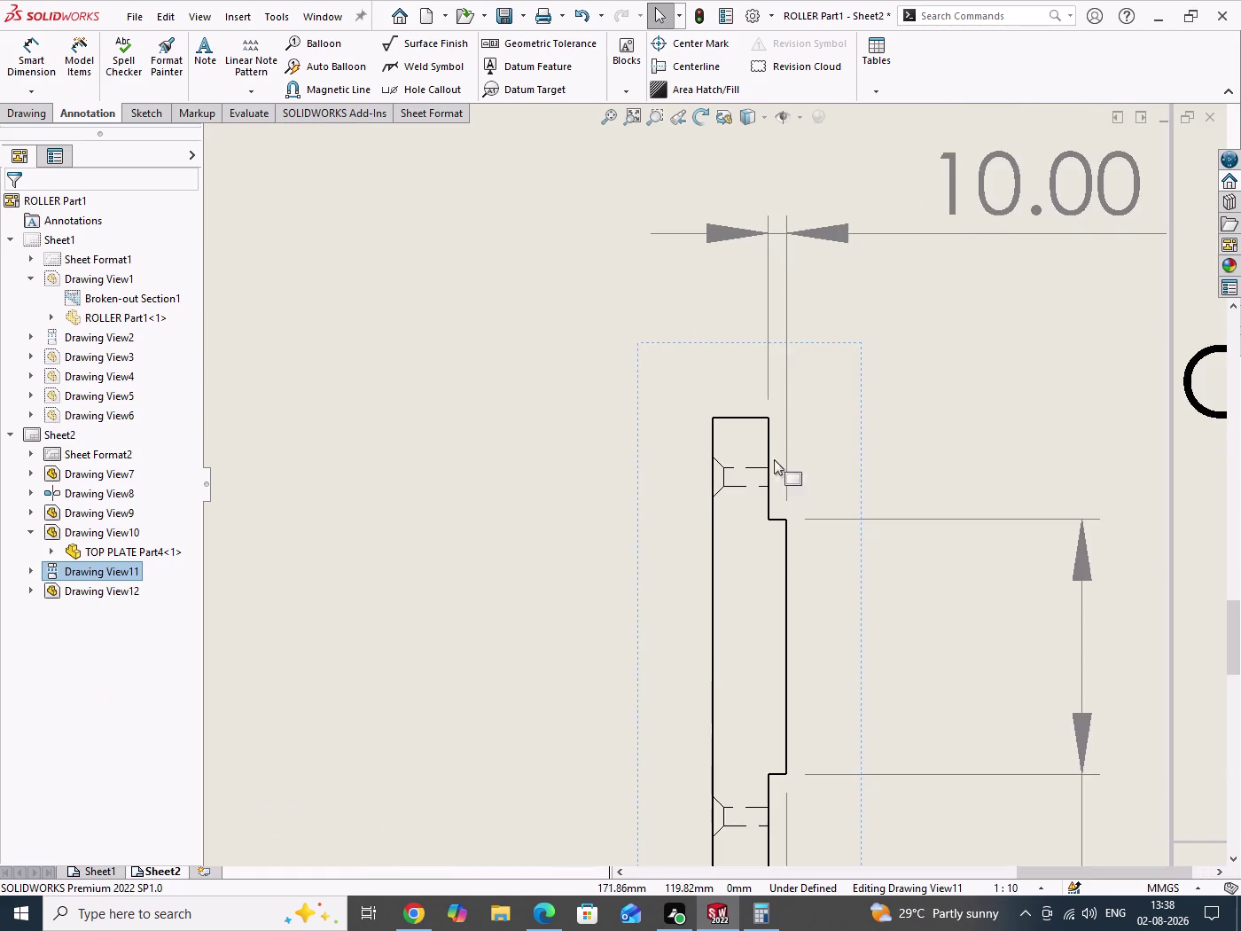
scroll(down, 3)
scroll(down, 3)
drag(951, 424, 989, 494)
scroll(up, 3)
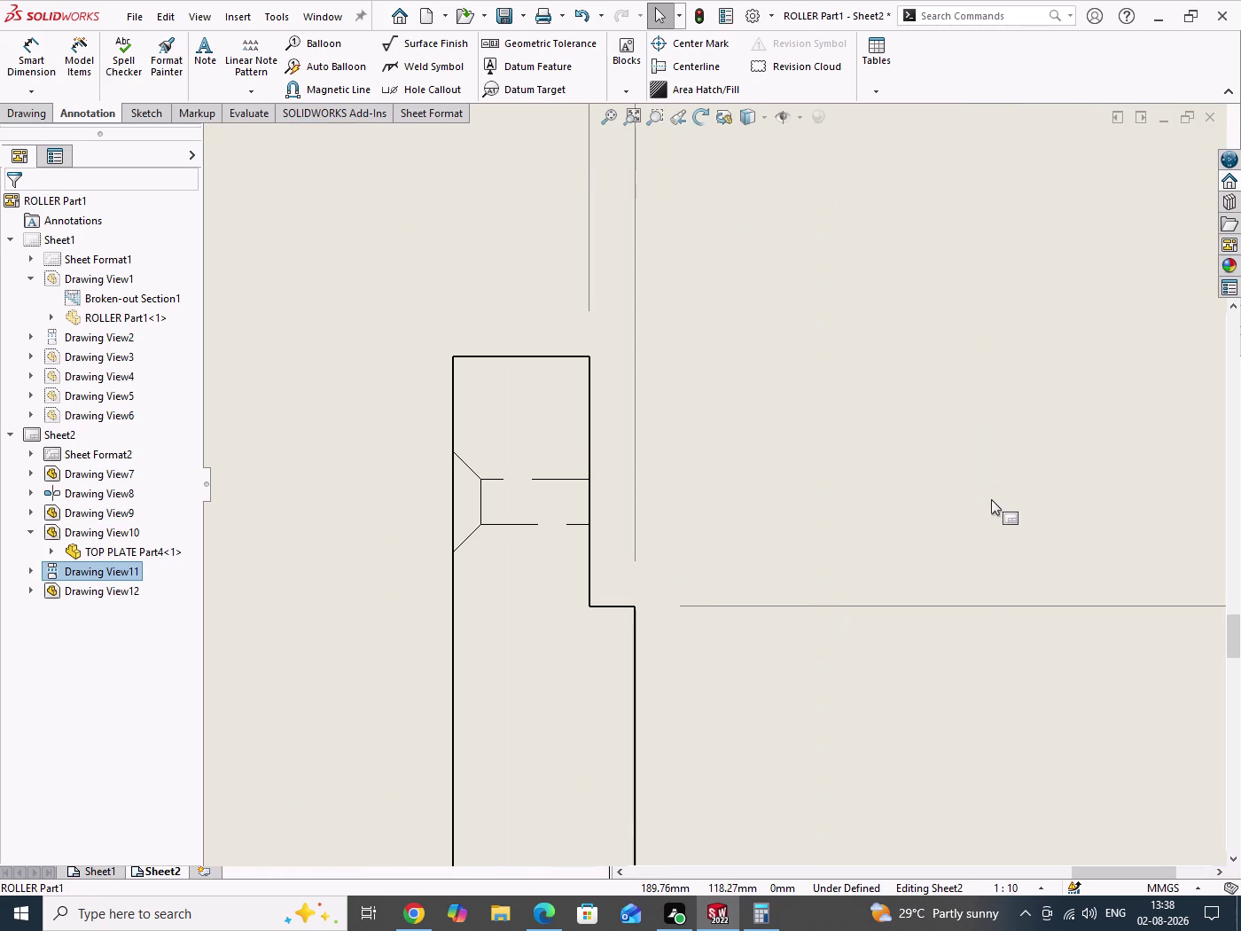
scroll(up, 3)
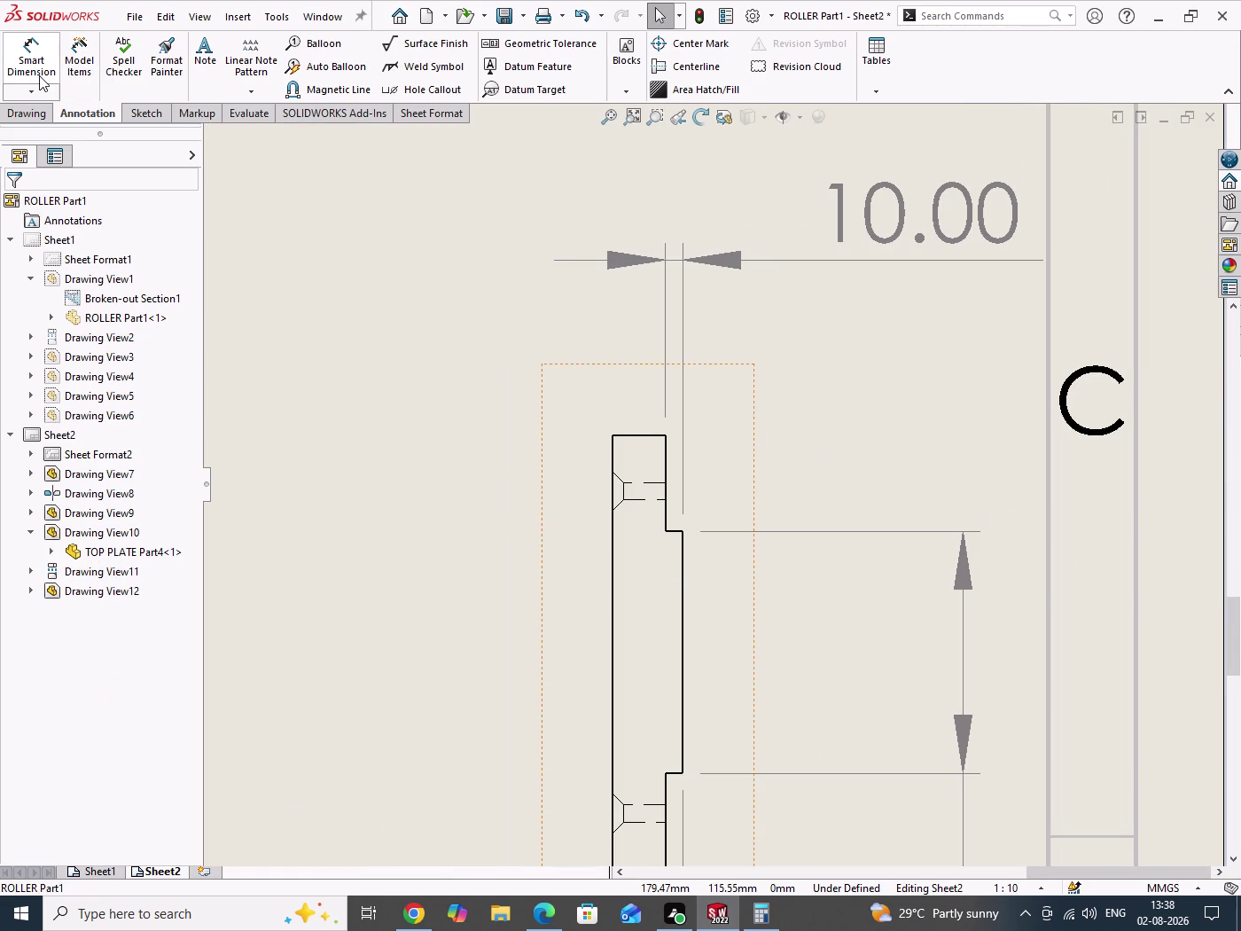
Add the ⌀10.00 hole diameter dimension on the side view and check the reference PDF.
click(38, 71)
scroll(down, 3)
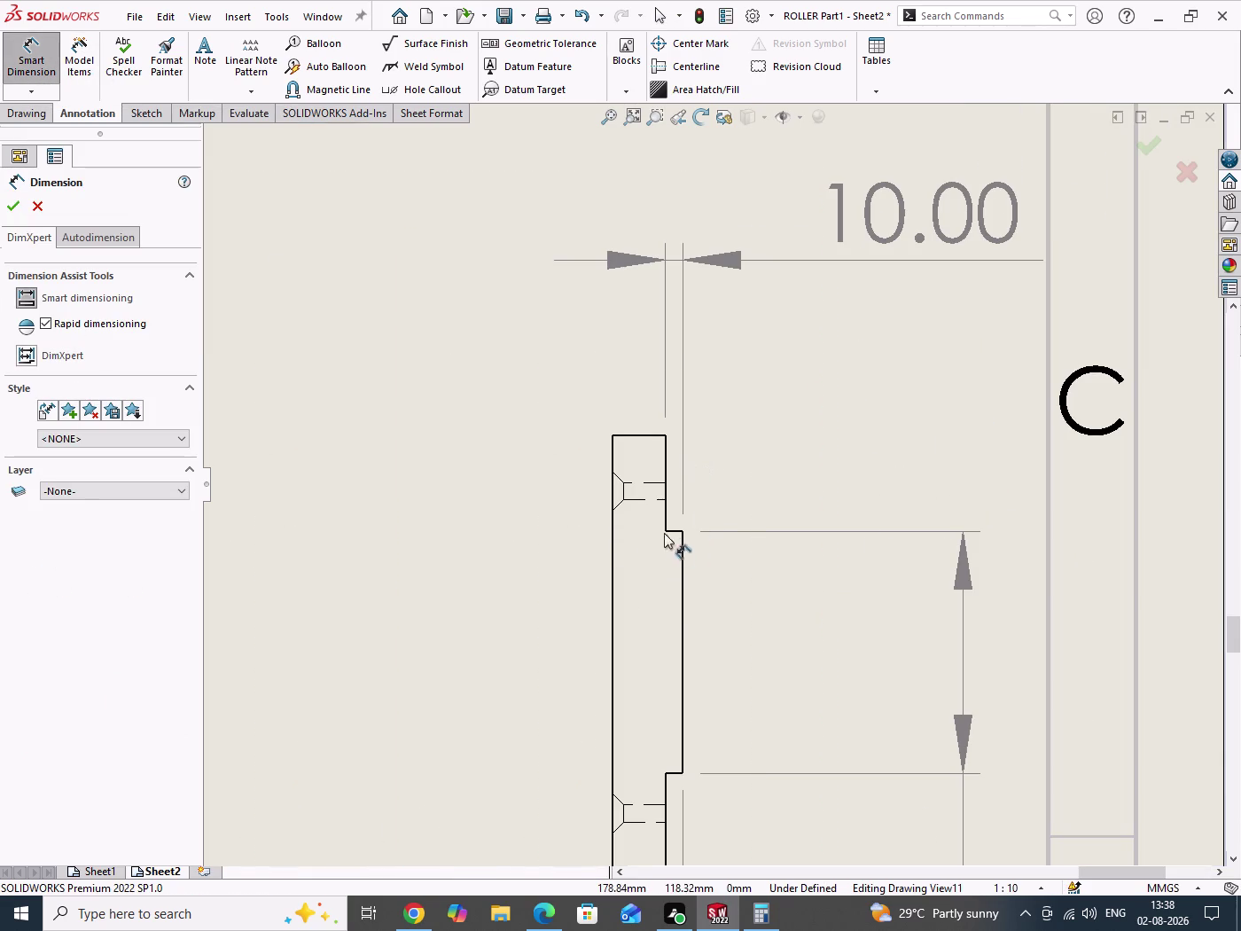
click(633, 562)
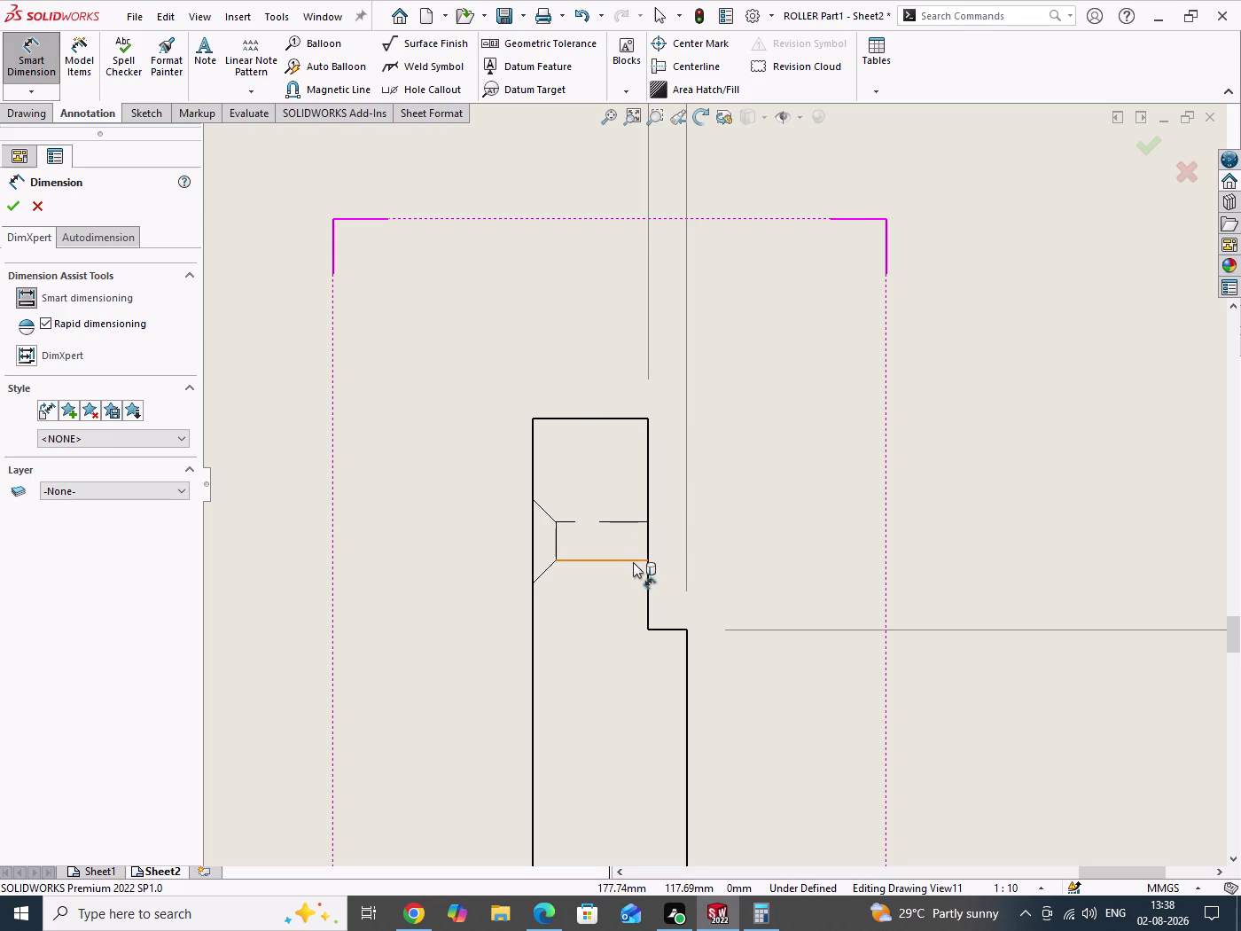
click(629, 521)
click(631, 522)
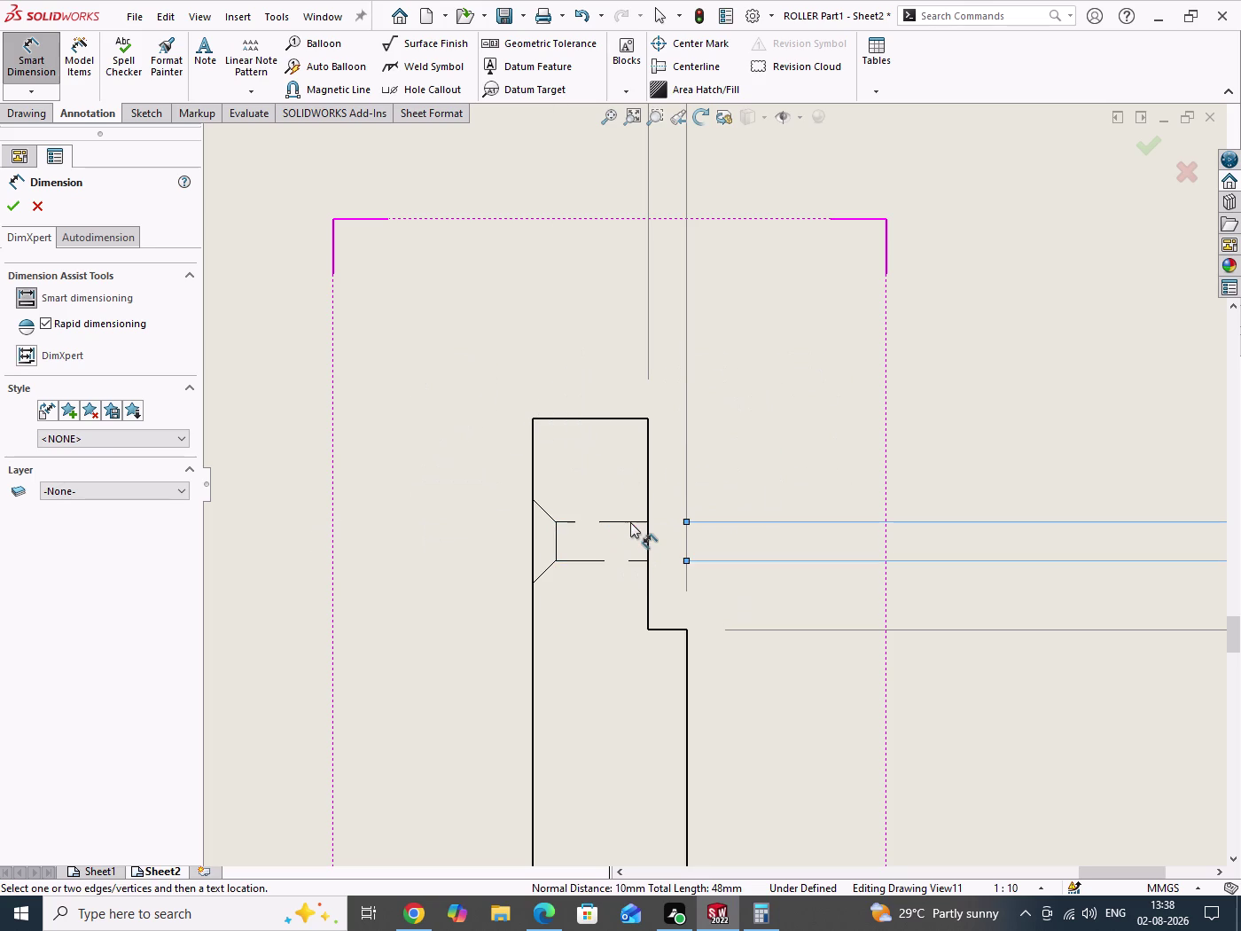
scroll(up, 3)
scroll(up, 3)
scroll(up, 3)
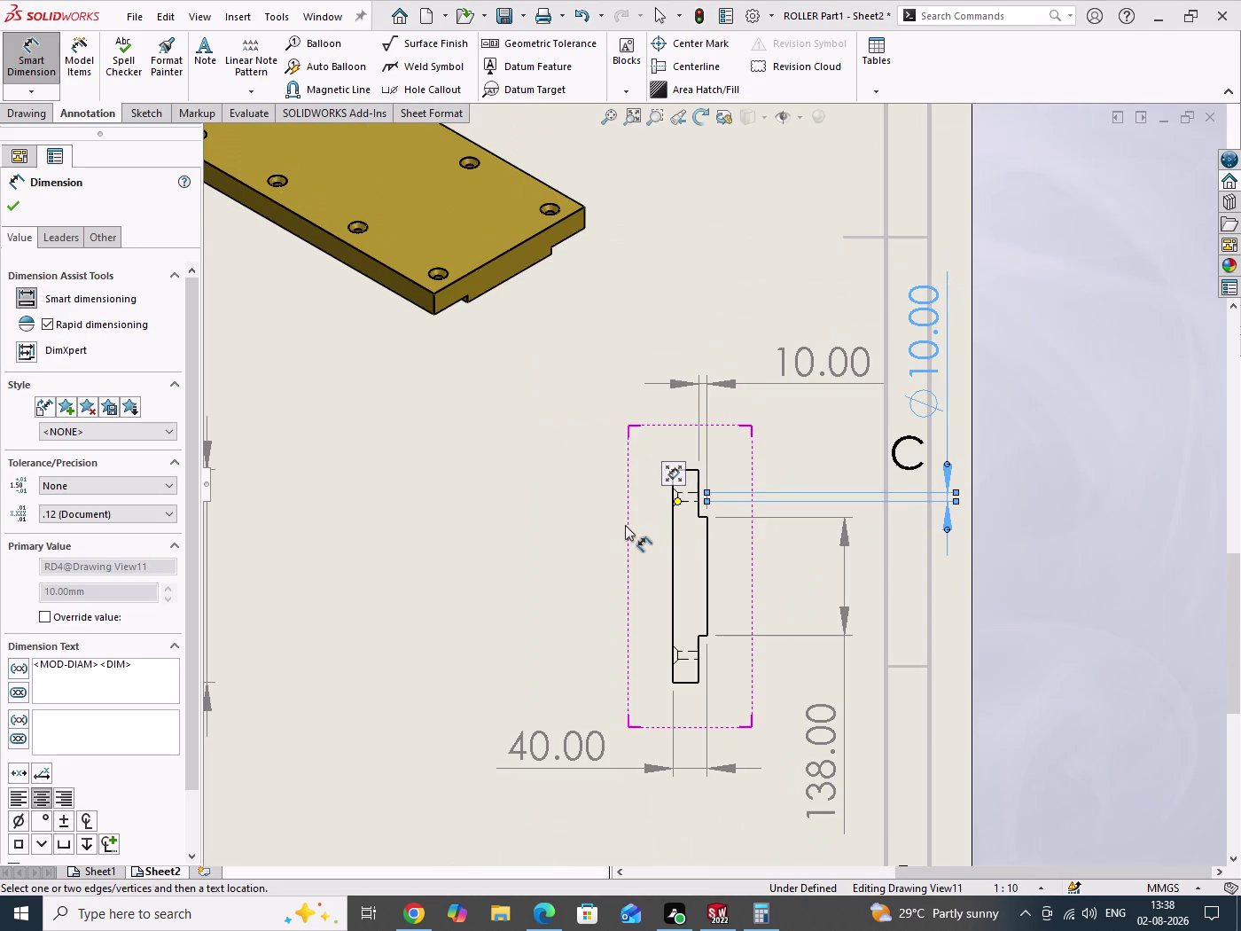
click(7, 202)
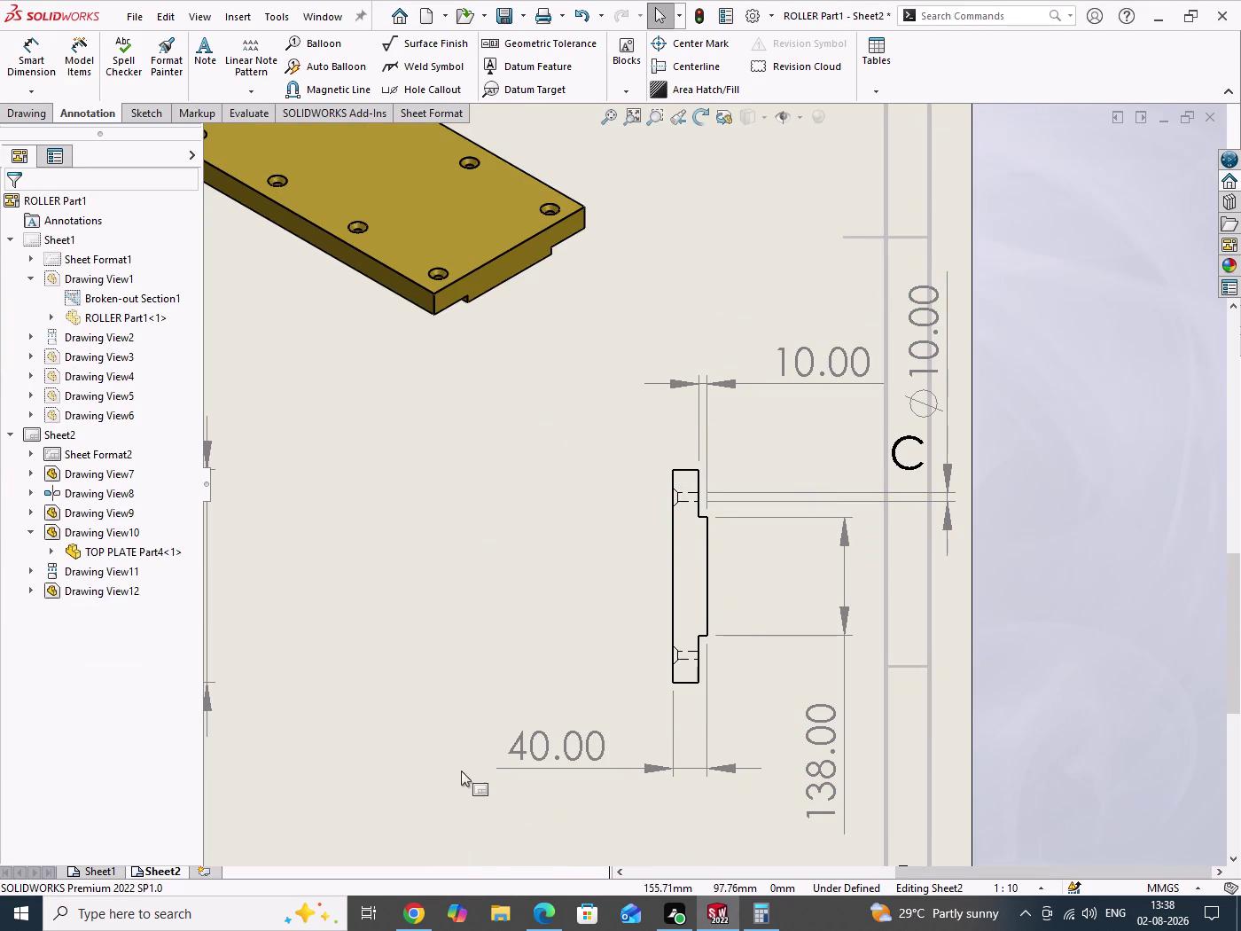
click(555, 910)
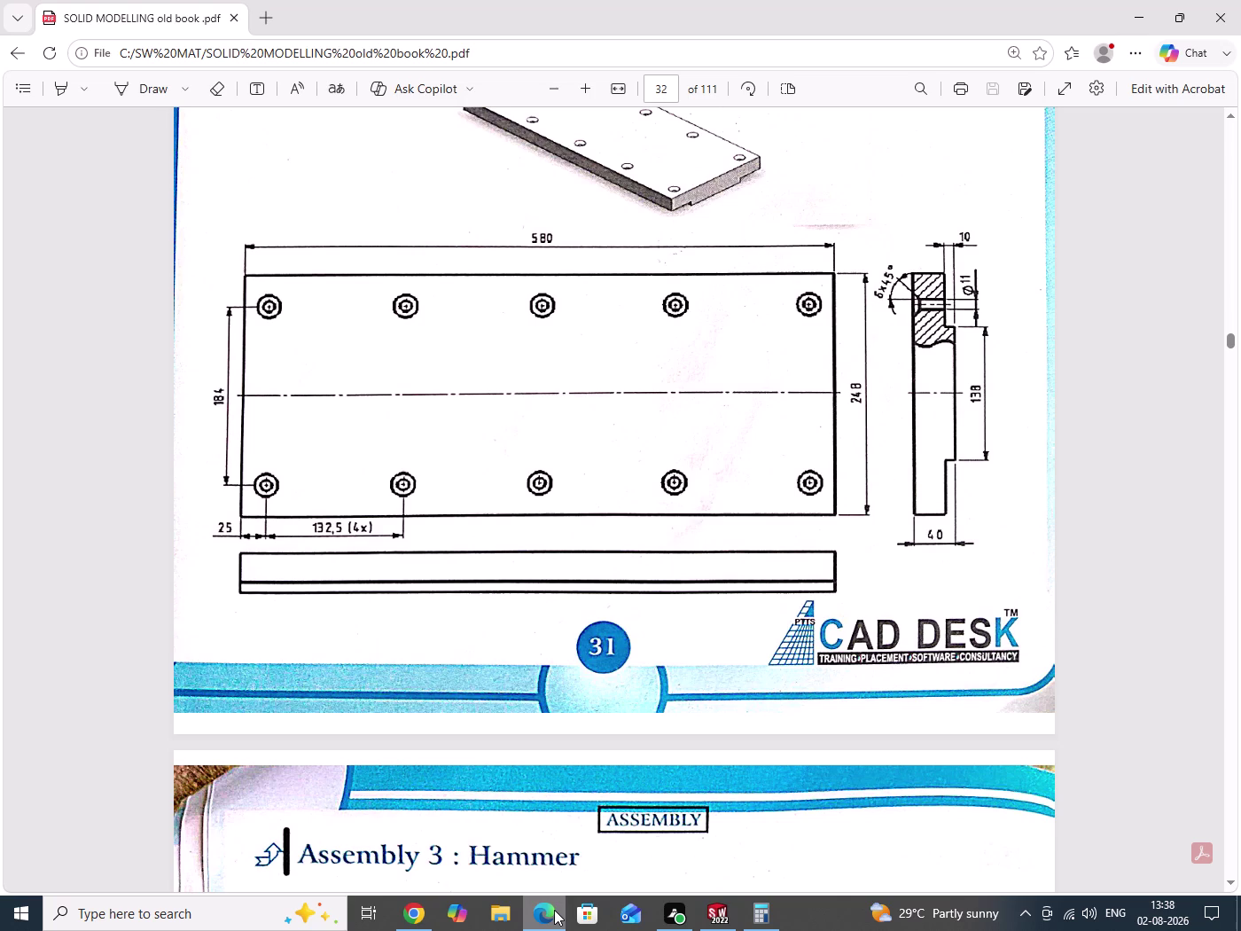
click(554, 910)
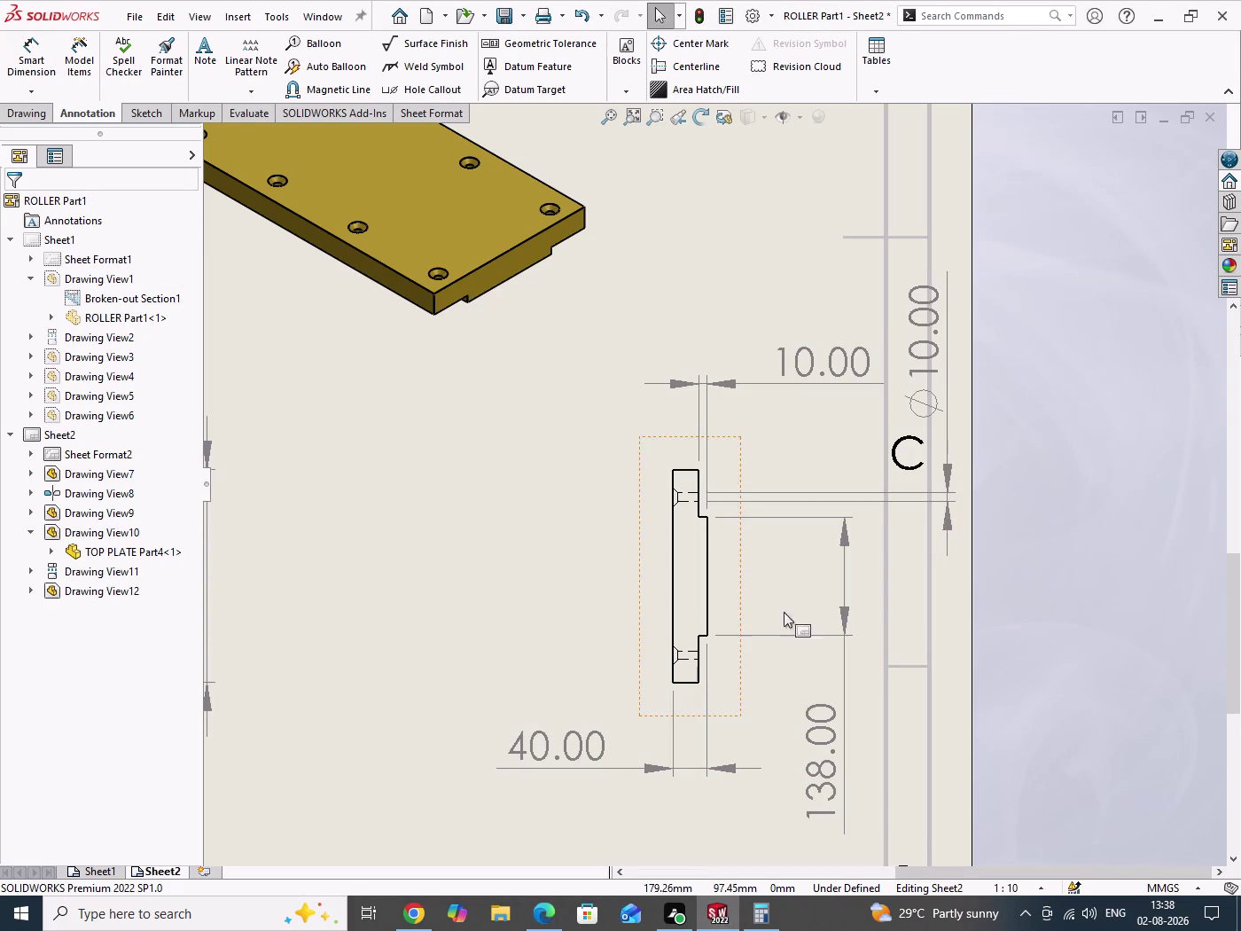
Drag the ⌀10.00 dimension beside the hole and select the plate's isometric view.
drag(934, 348, 800, 474)
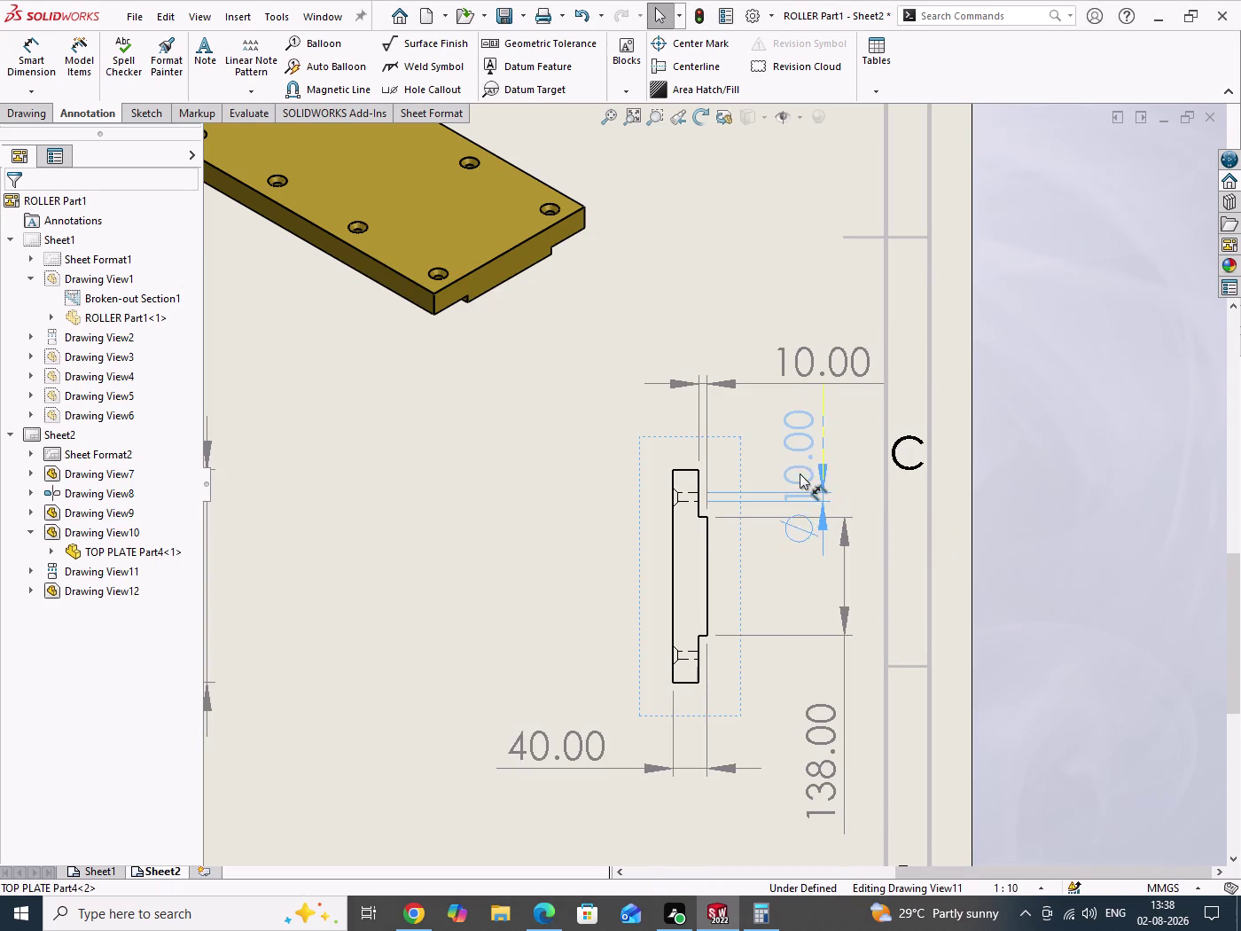
drag(800, 474, 804, 466)
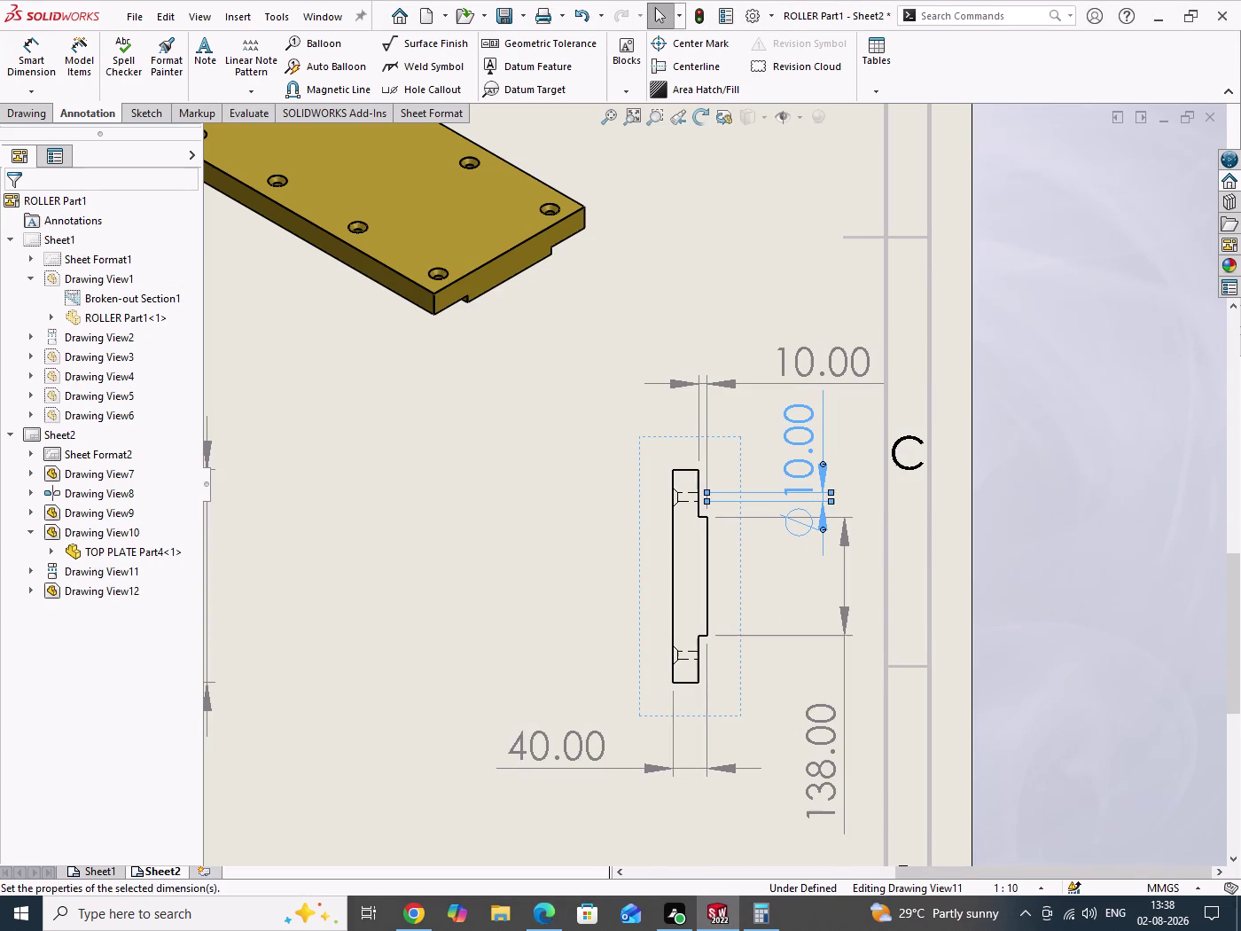
drag(464, 484, 512, 622)
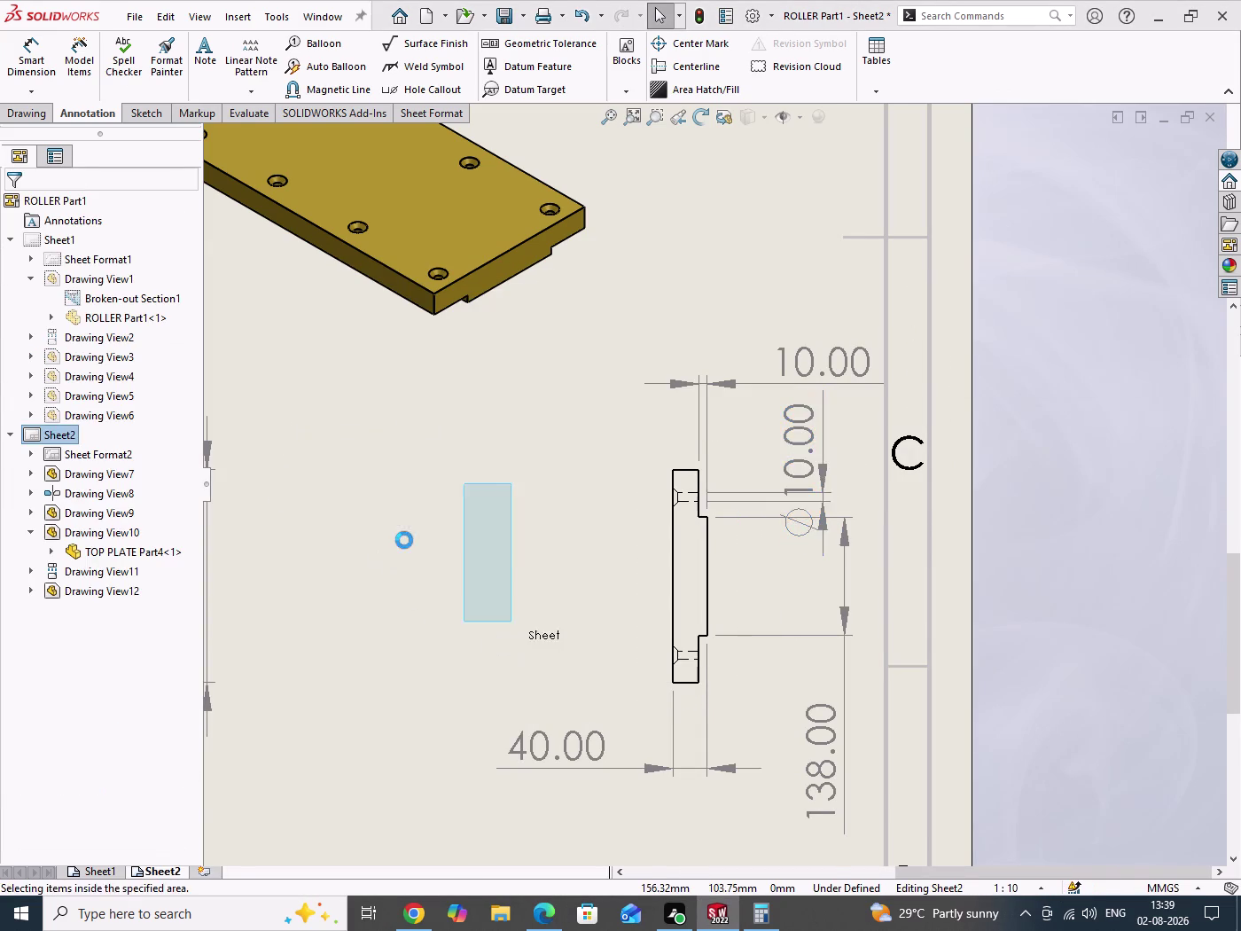
scroll(up, 3)
click(501, 293)
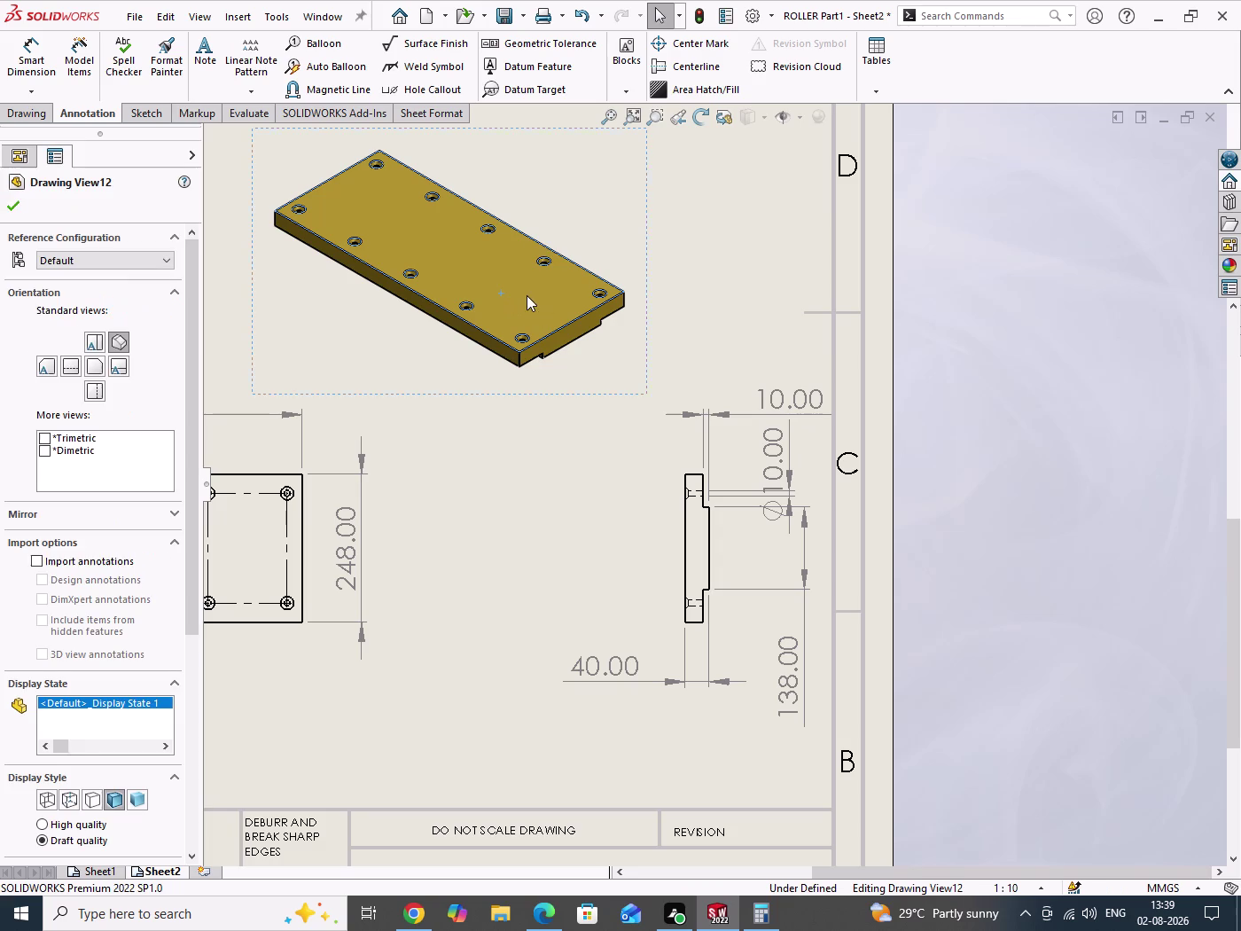
Open the TOP PLATE part from the isometric view, accepting the low-memory warning.
click(546, 241)
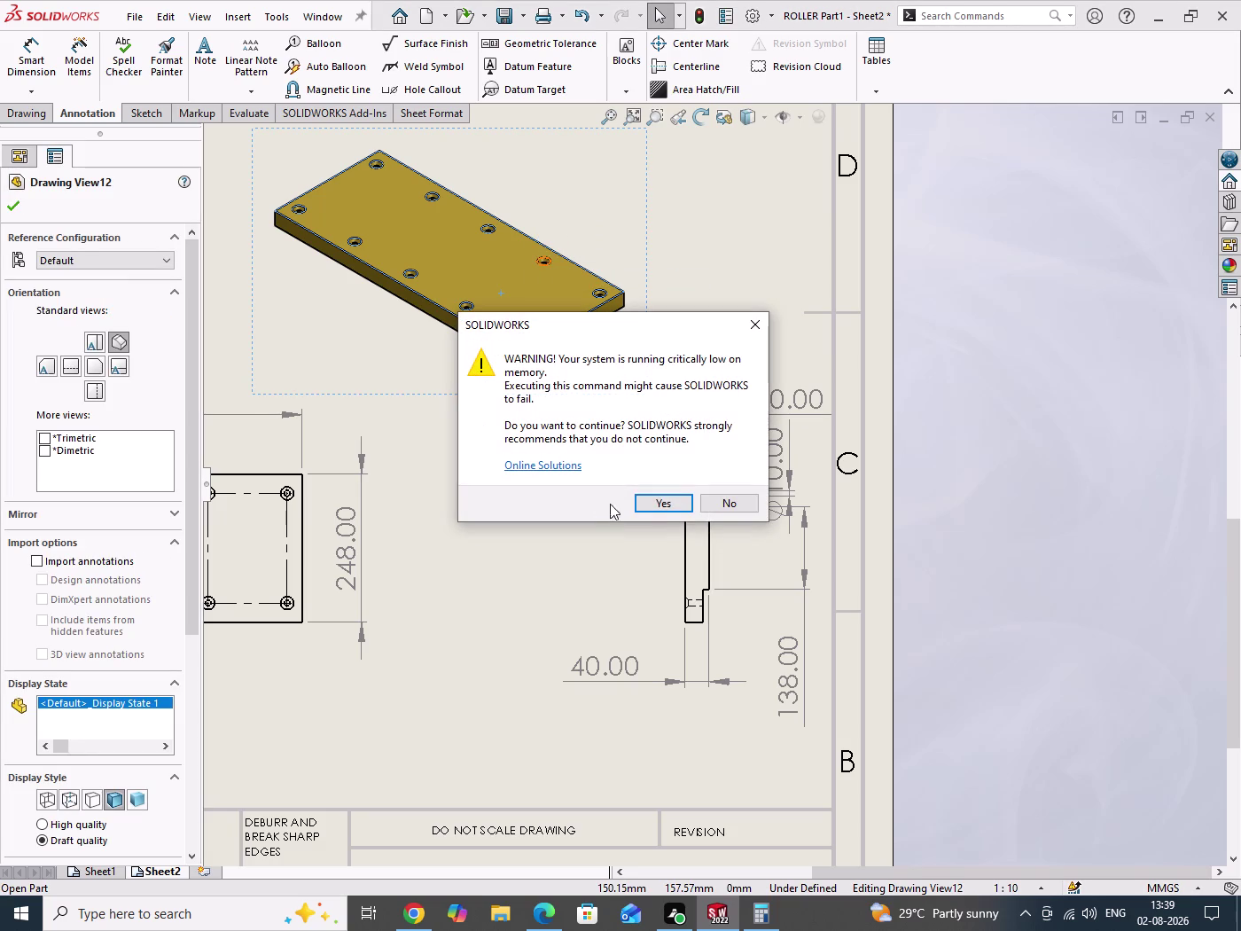
click(665, 509)
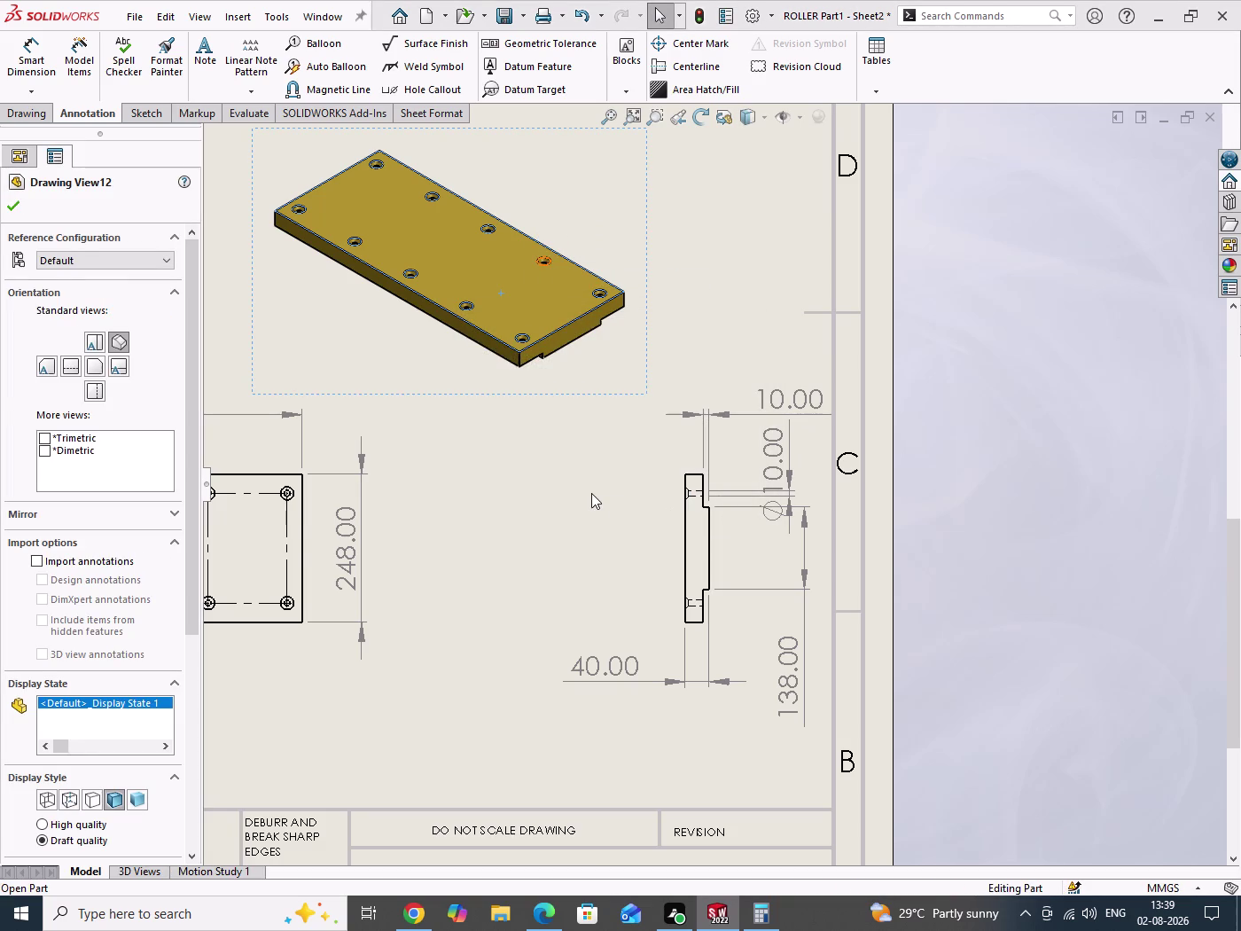
drag(319, 374, 322, 447)
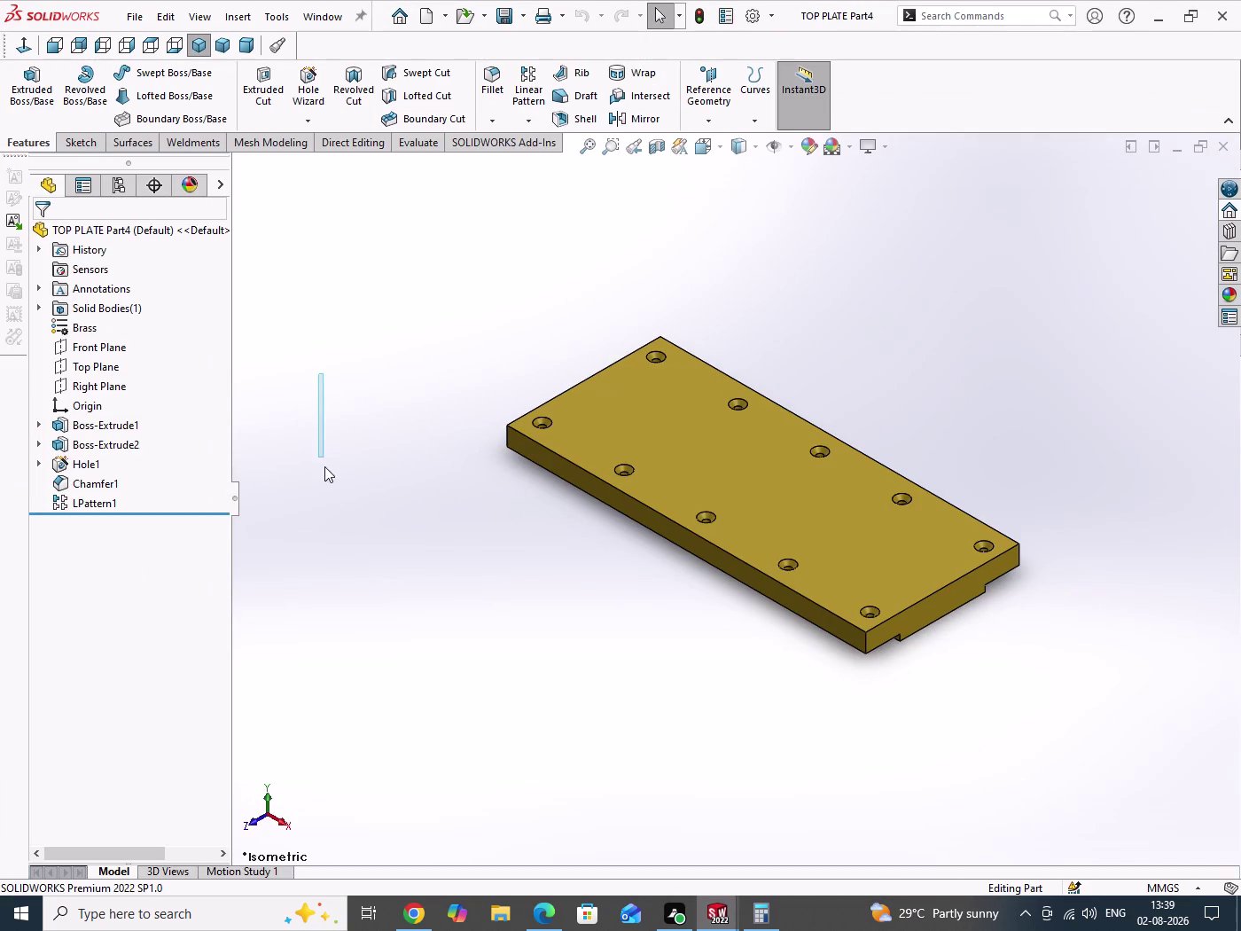
drag(323, 448, 341, 574)
Change Hole1's diameter from 10 to 11 mm, rebuild, and return to the drawing.
click(86, 460)
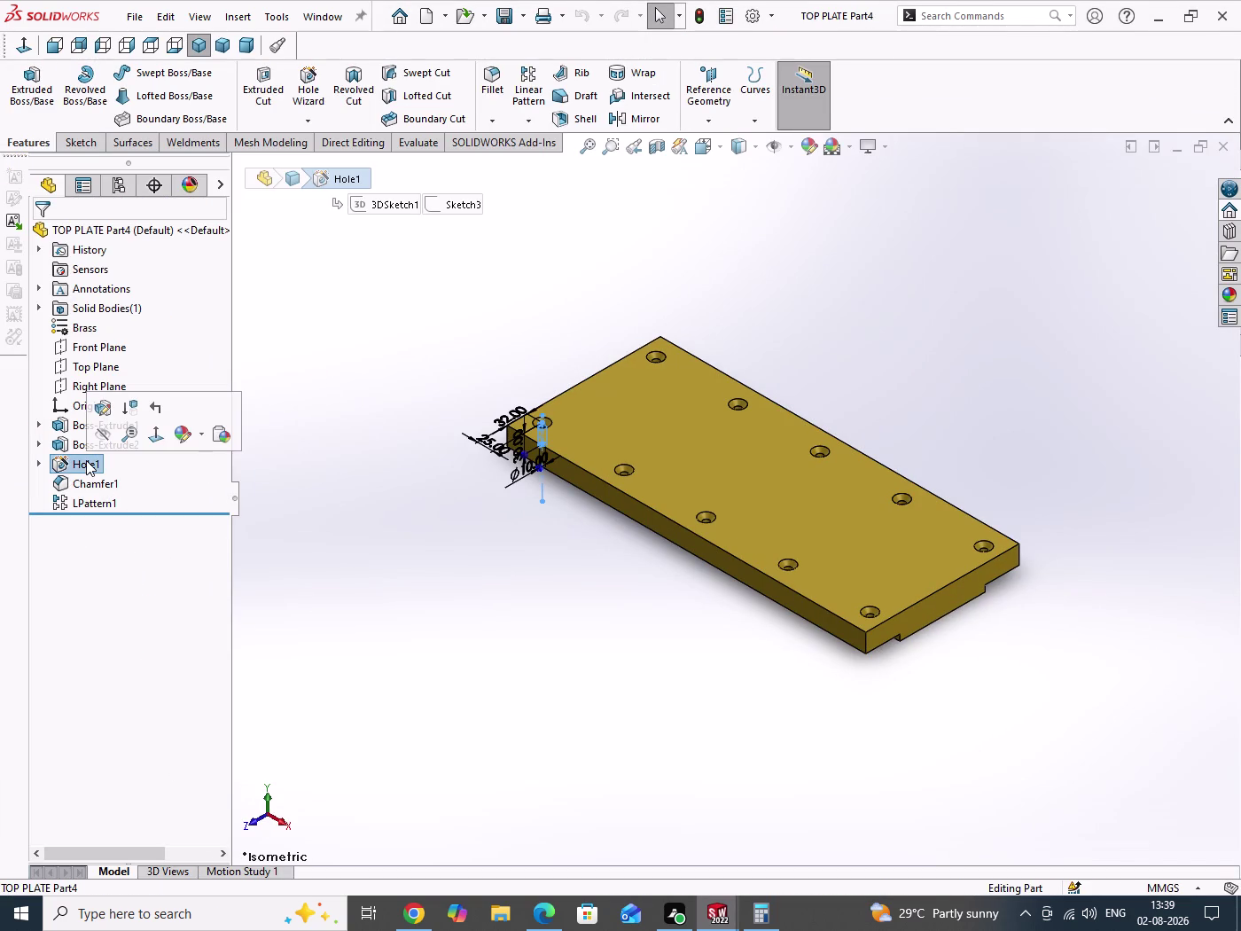
double_click(511, 483)
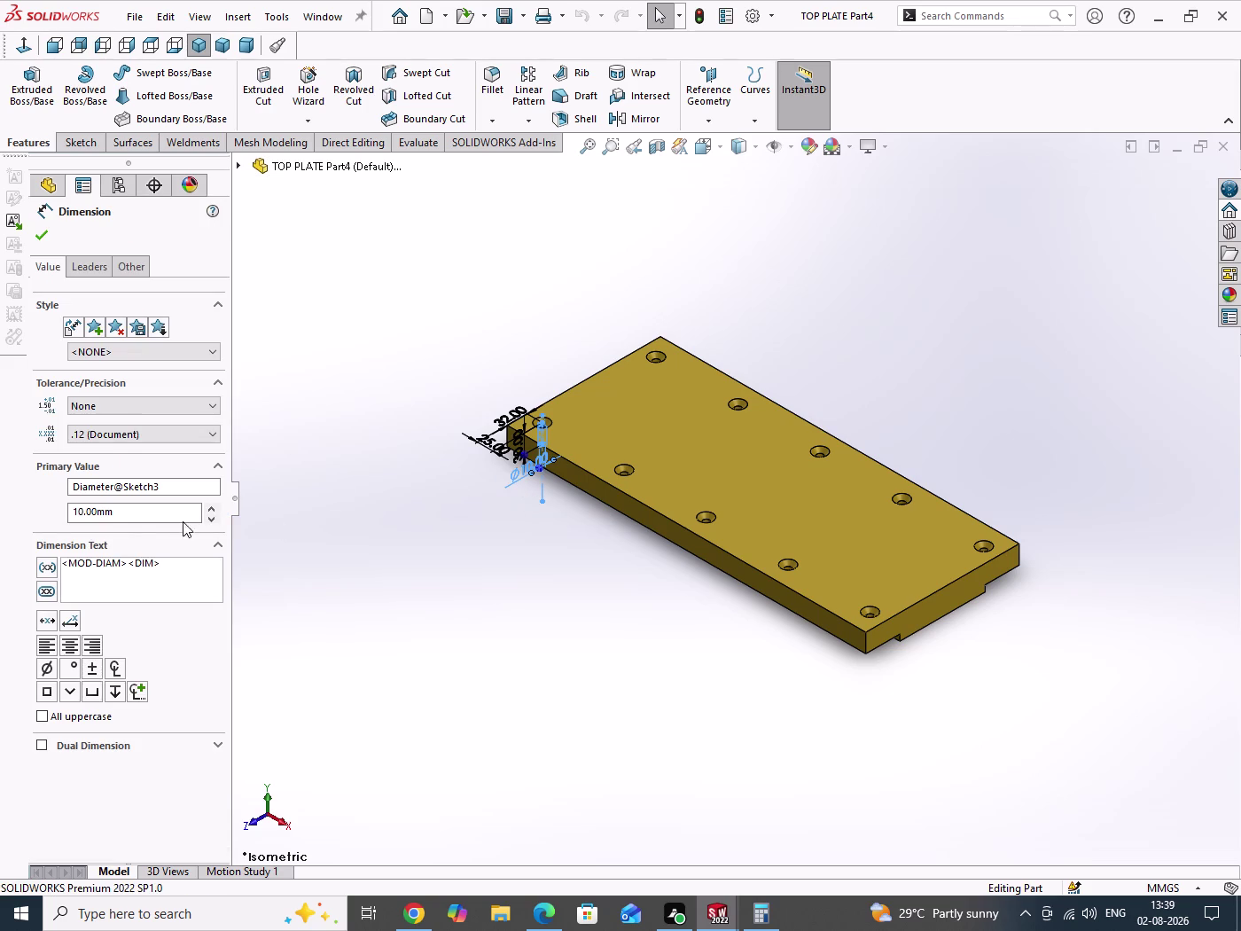
double_click(118, 515)
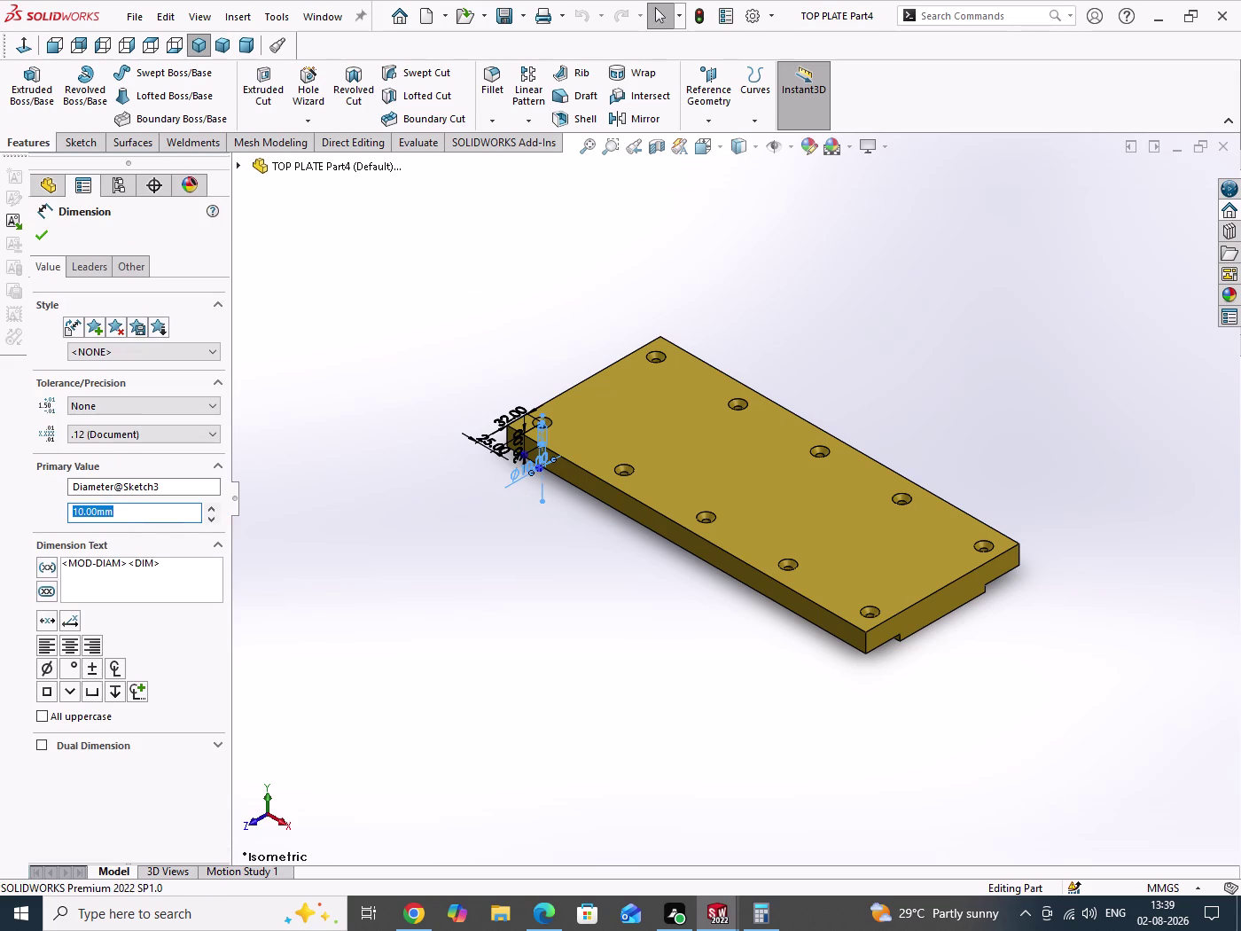
text(11)
key(Return)
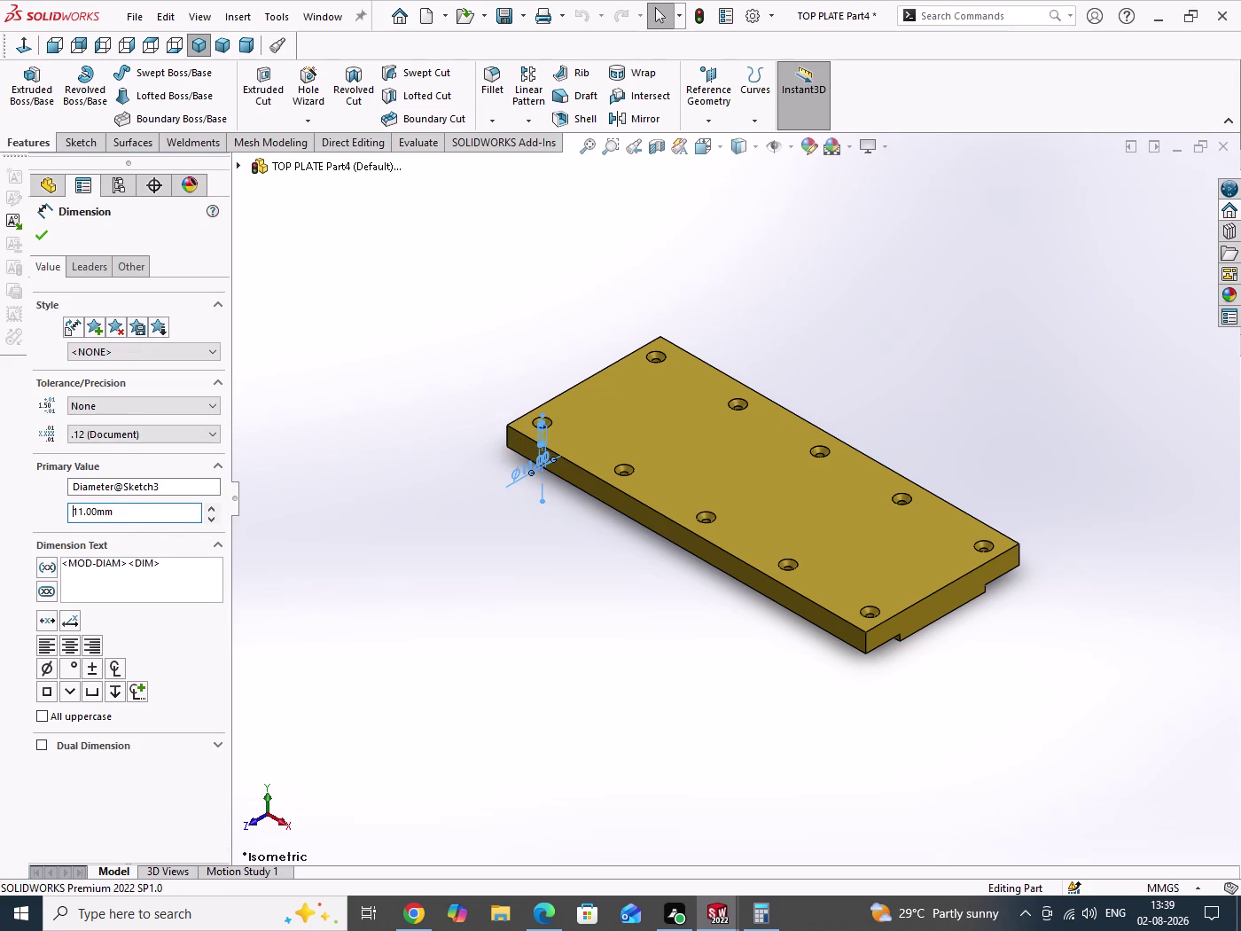
click(40, 238)
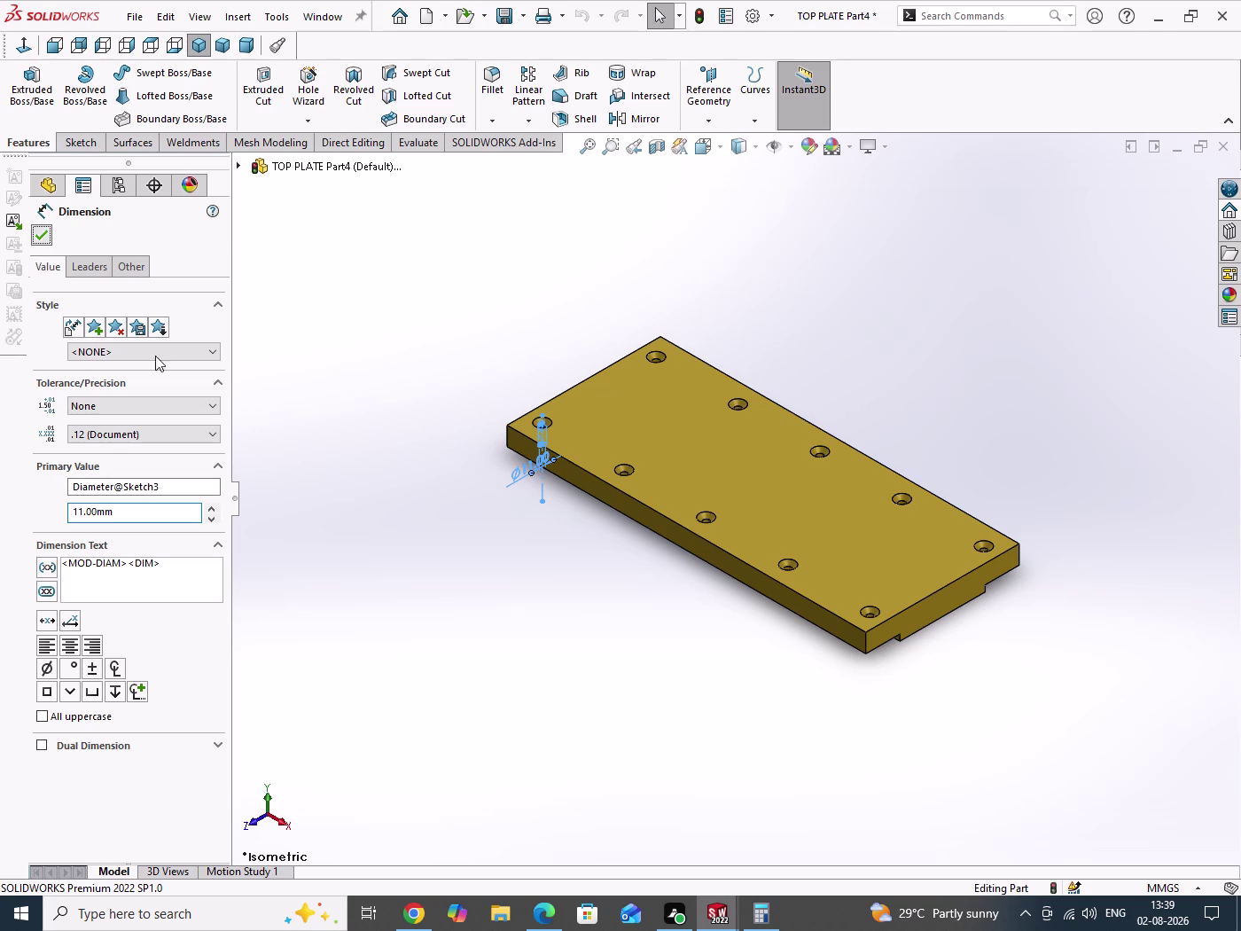
drag(387, 371, 416, 509)
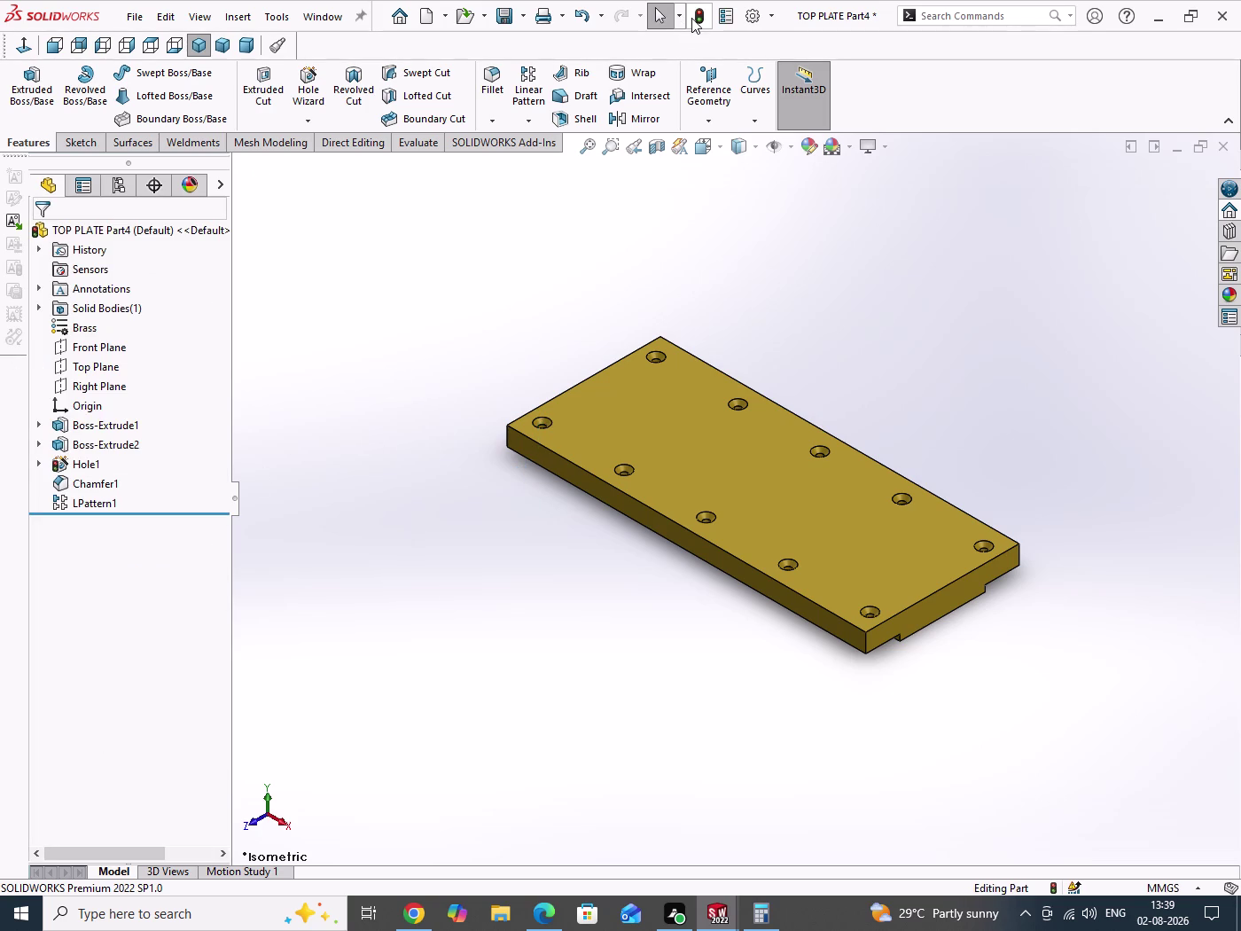
click(693, 17)
drag(400, 359, 400, 517)
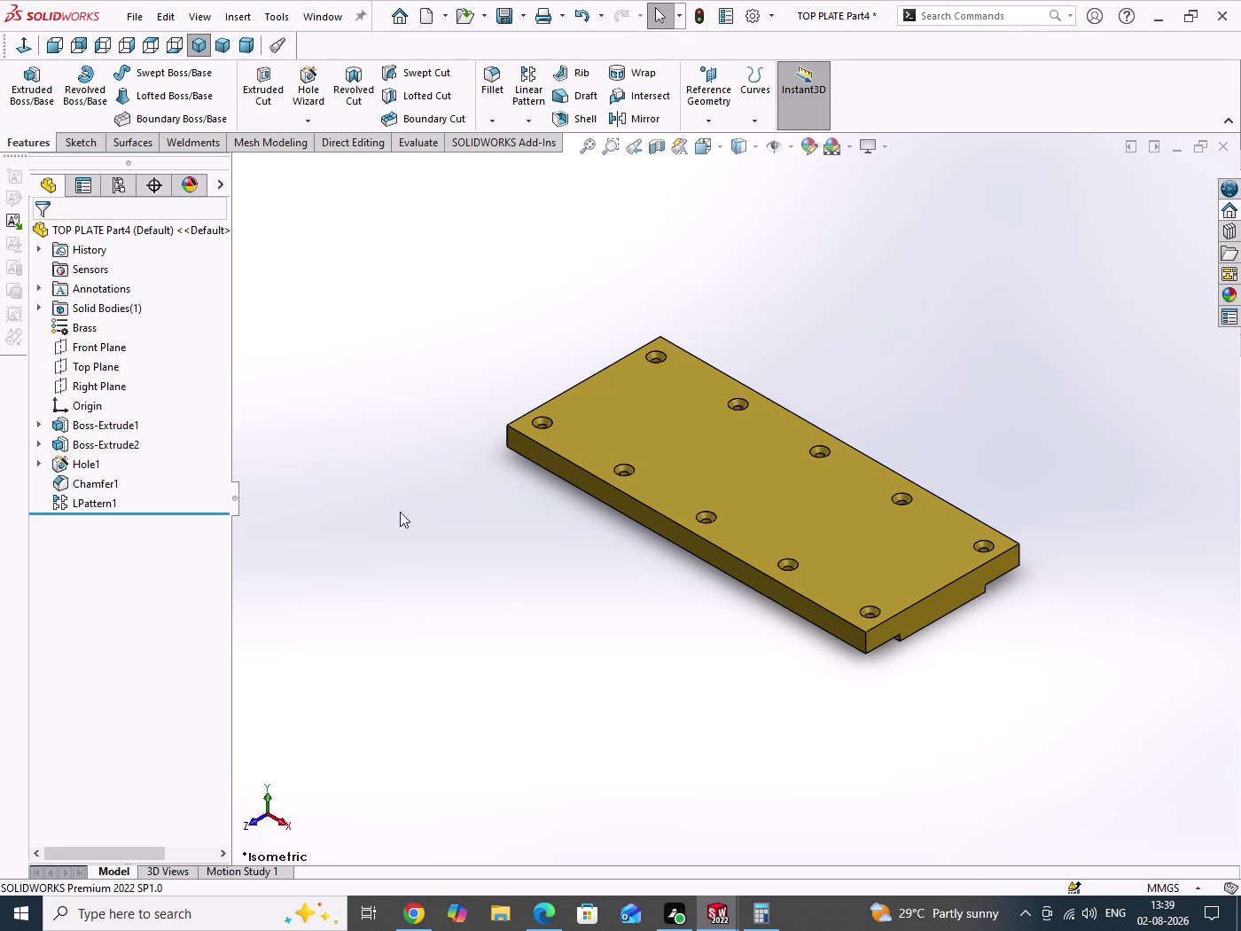
drag(400, 517, 411, 596)
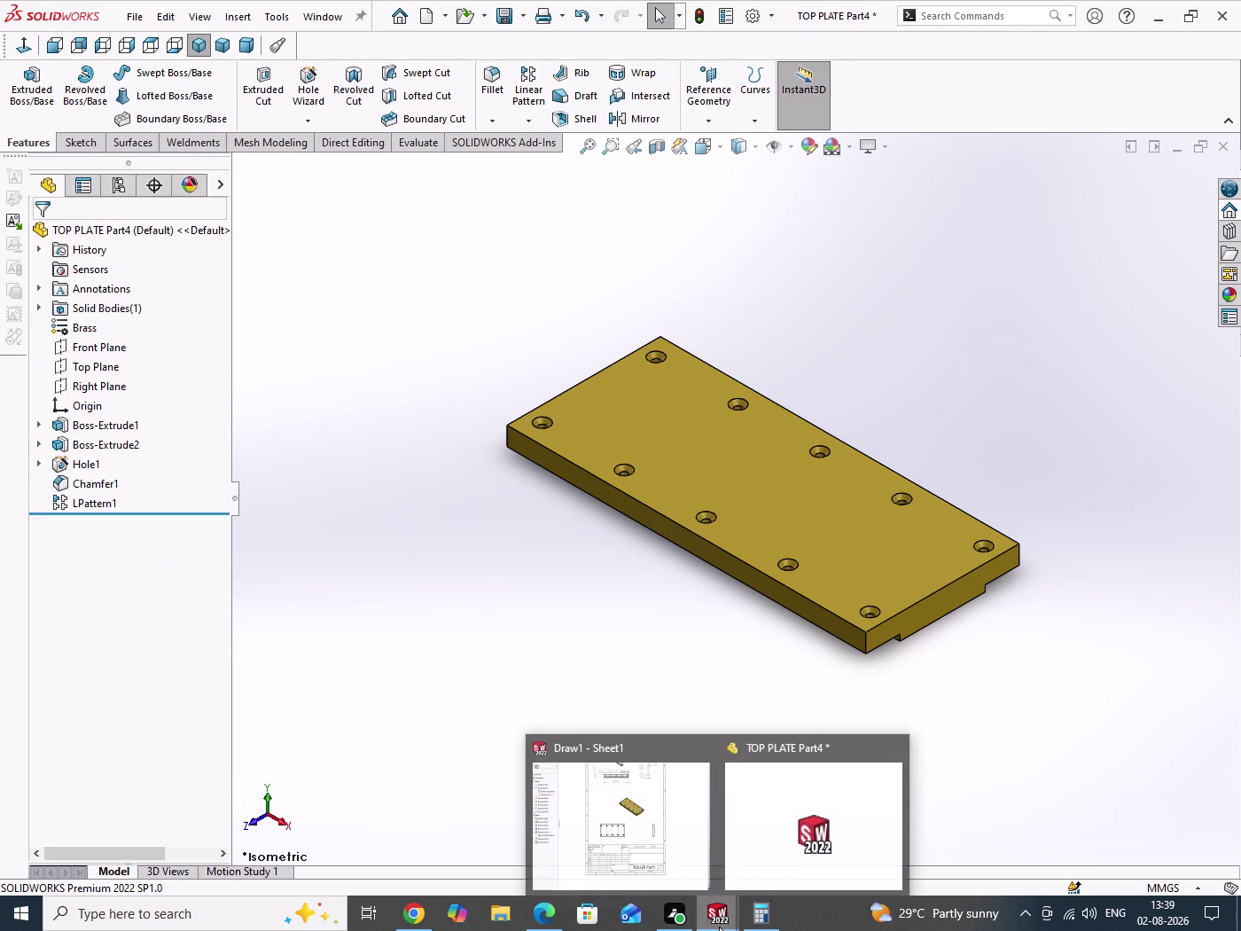
click(627, 843)
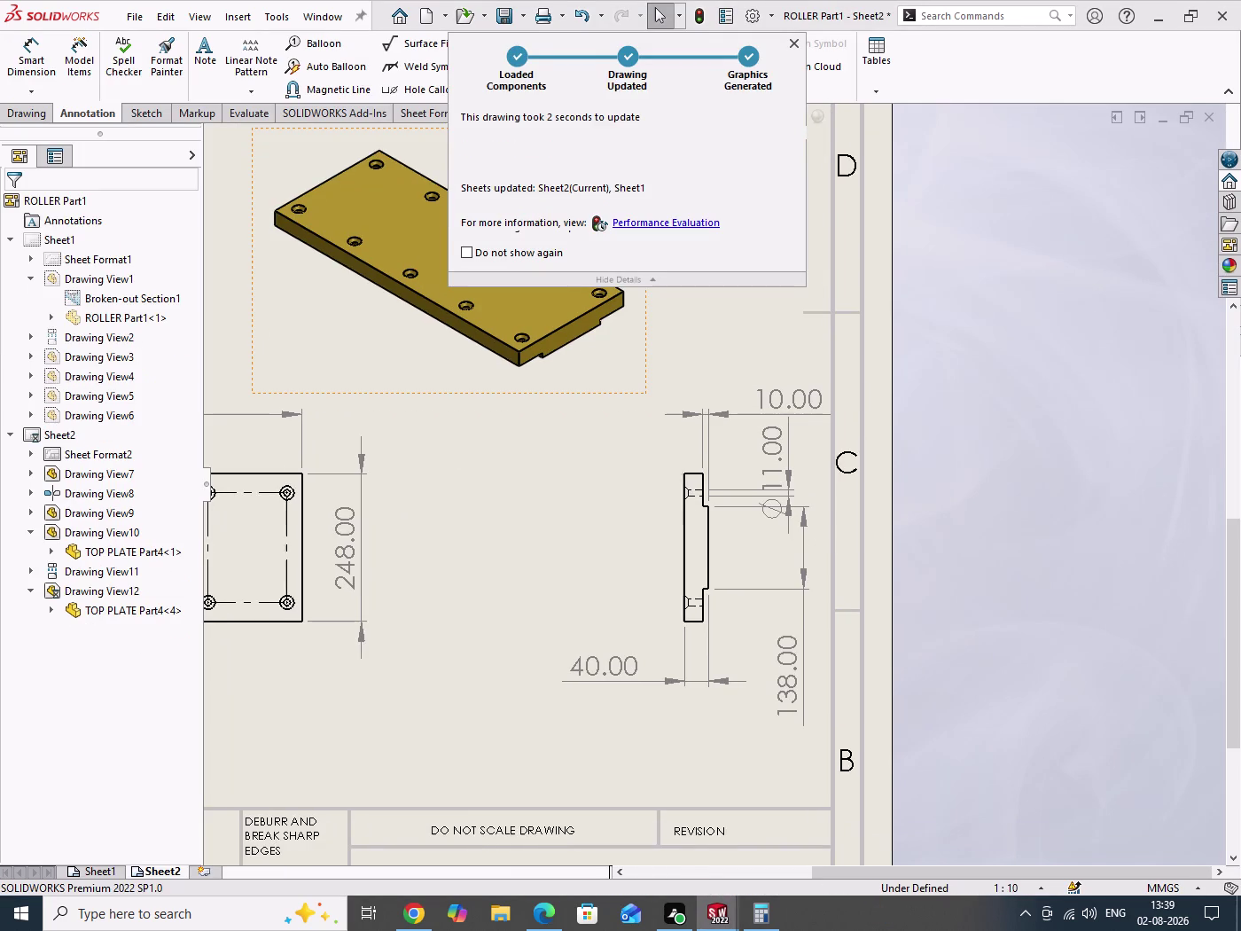
Move the ⌀11.00 dimension higher, above the side view profile.
scroll(down, 3)
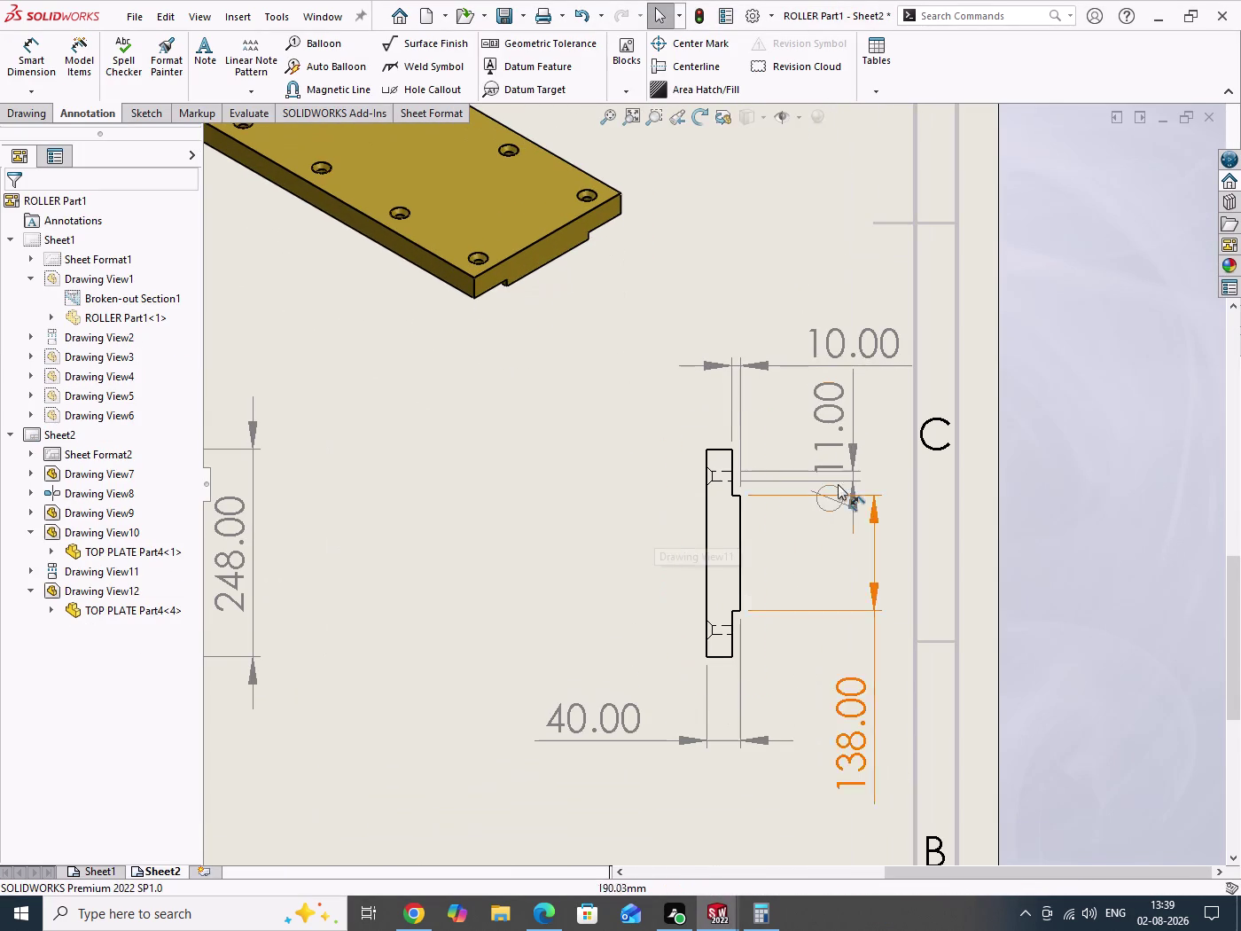
drag(844, 447, 874, 442)
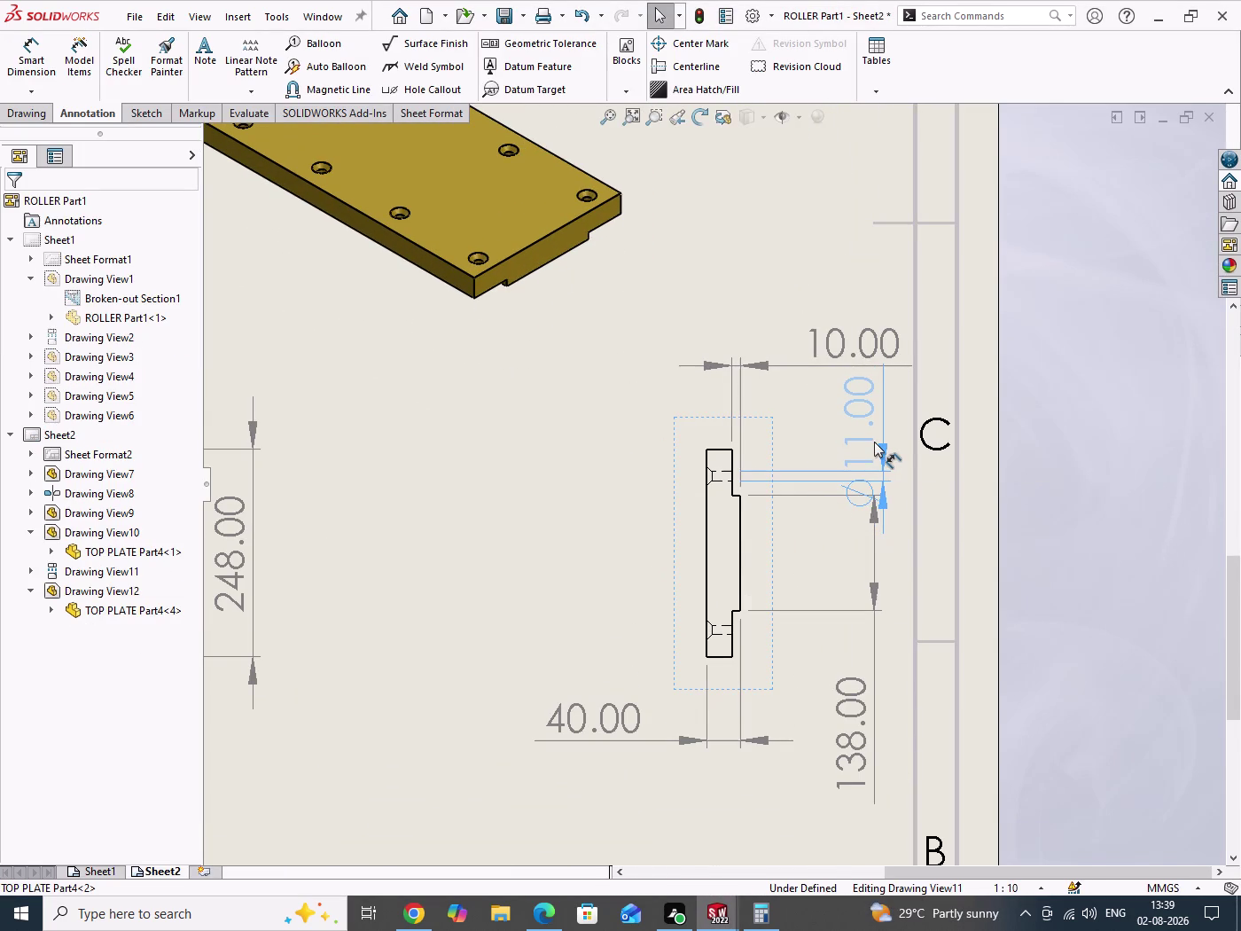
drag(875, 442, 866, 318)
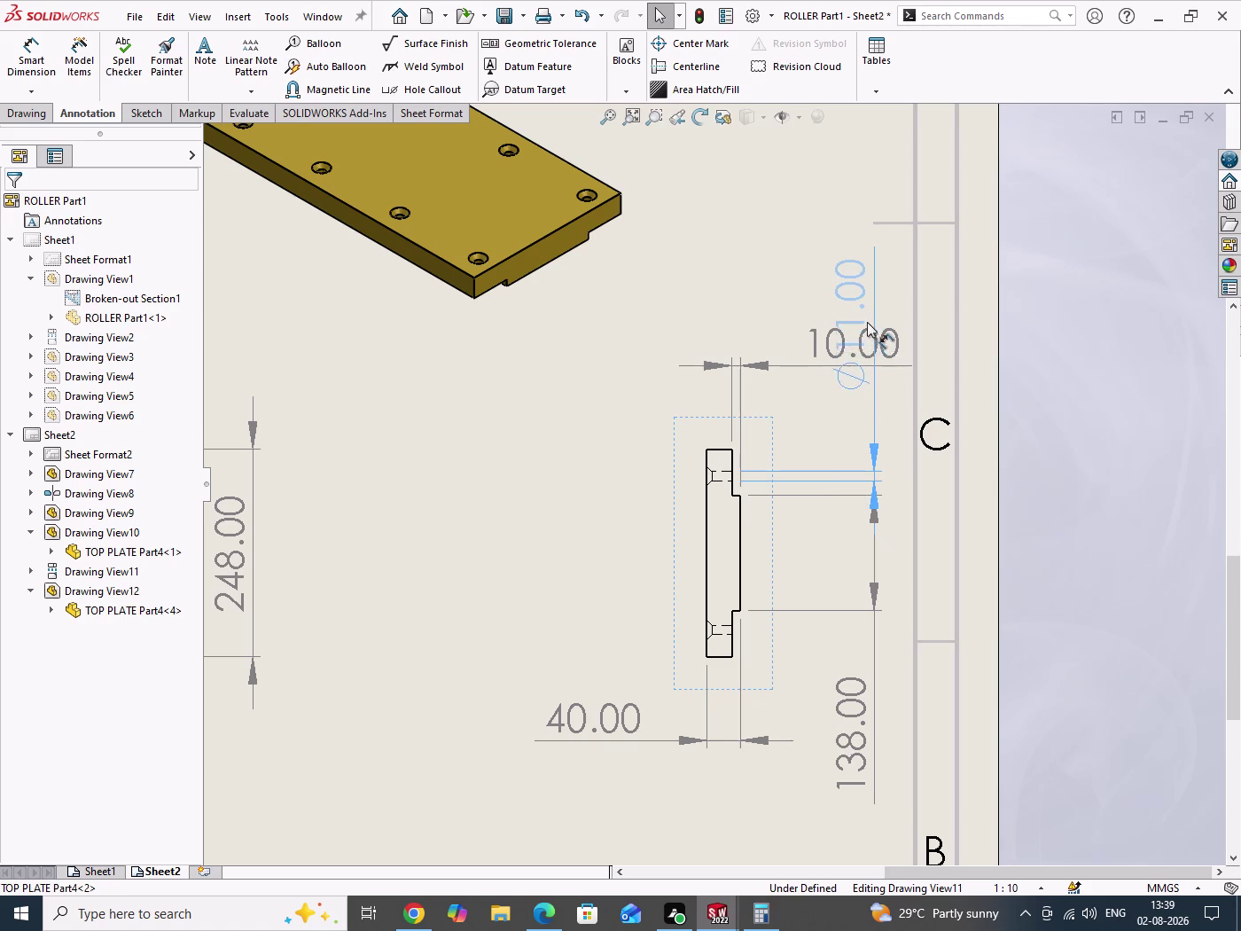
drag(867, 318, 861, 247)
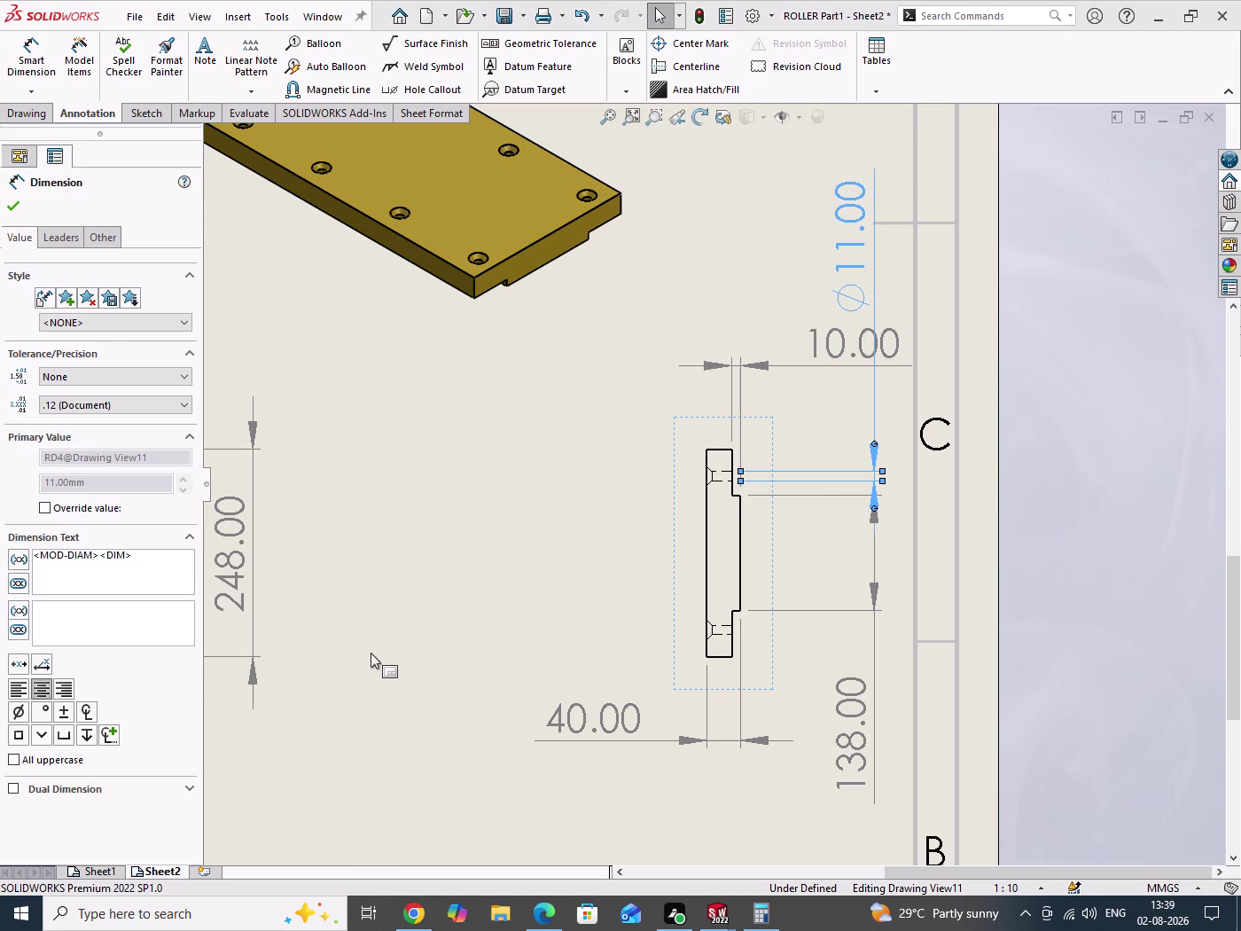
drag(375, 669, 417, 731)
Drag the 10.00 width dimension down closer to the side view.
drag(830, 358, 788, 424)
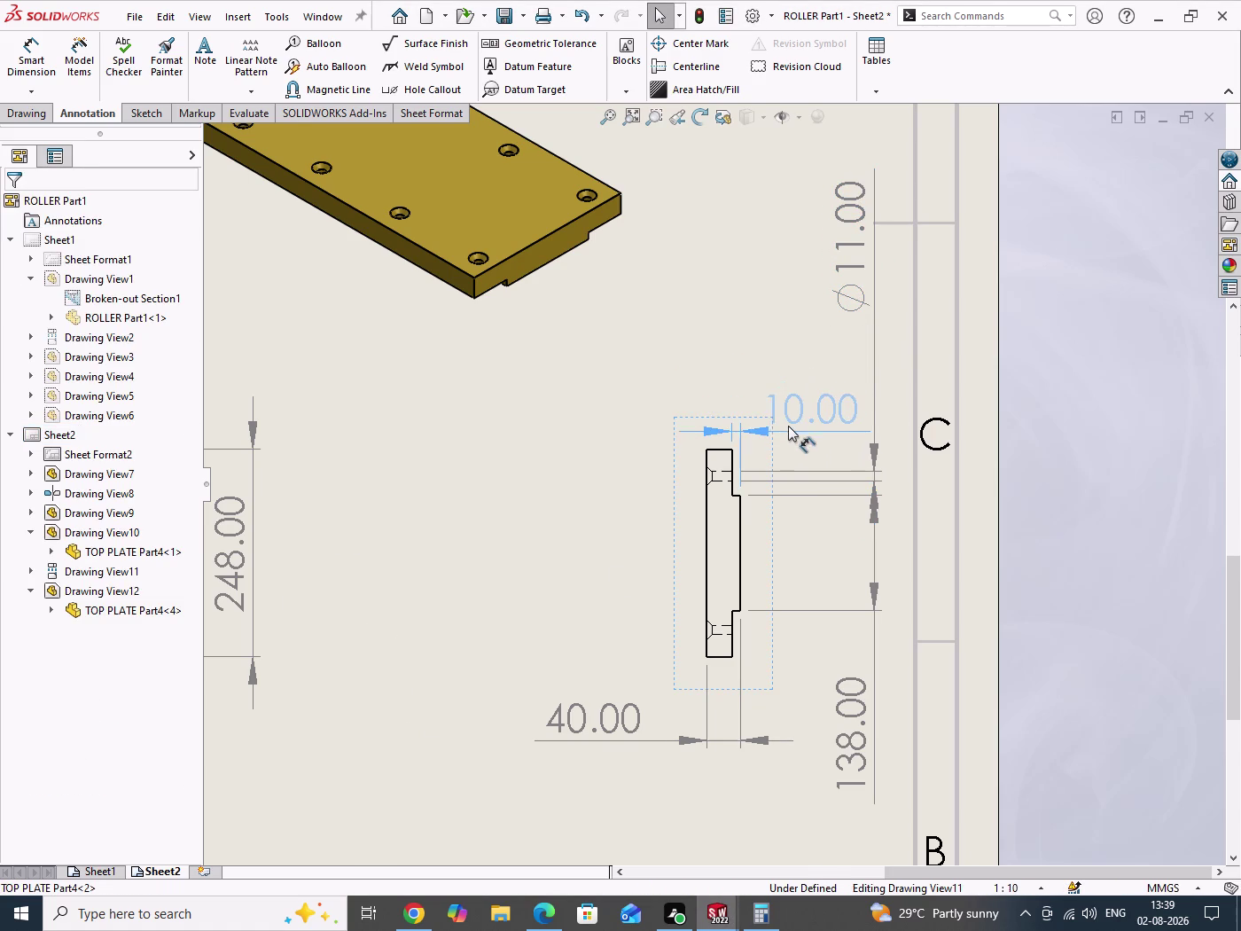
drag(789, 424, 791, 411)
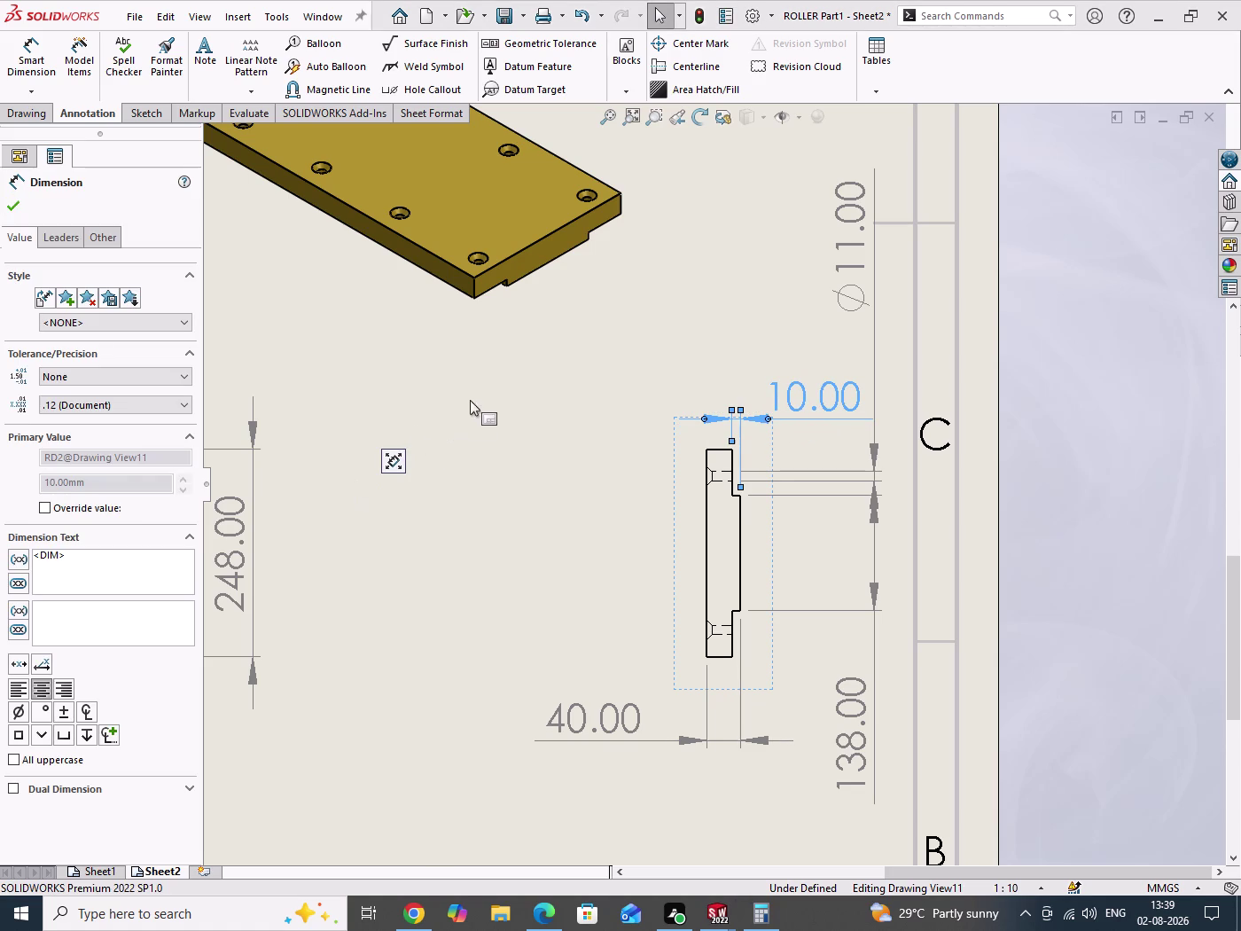
drag(470, 400, 536, 588)
scroll(up, 3)
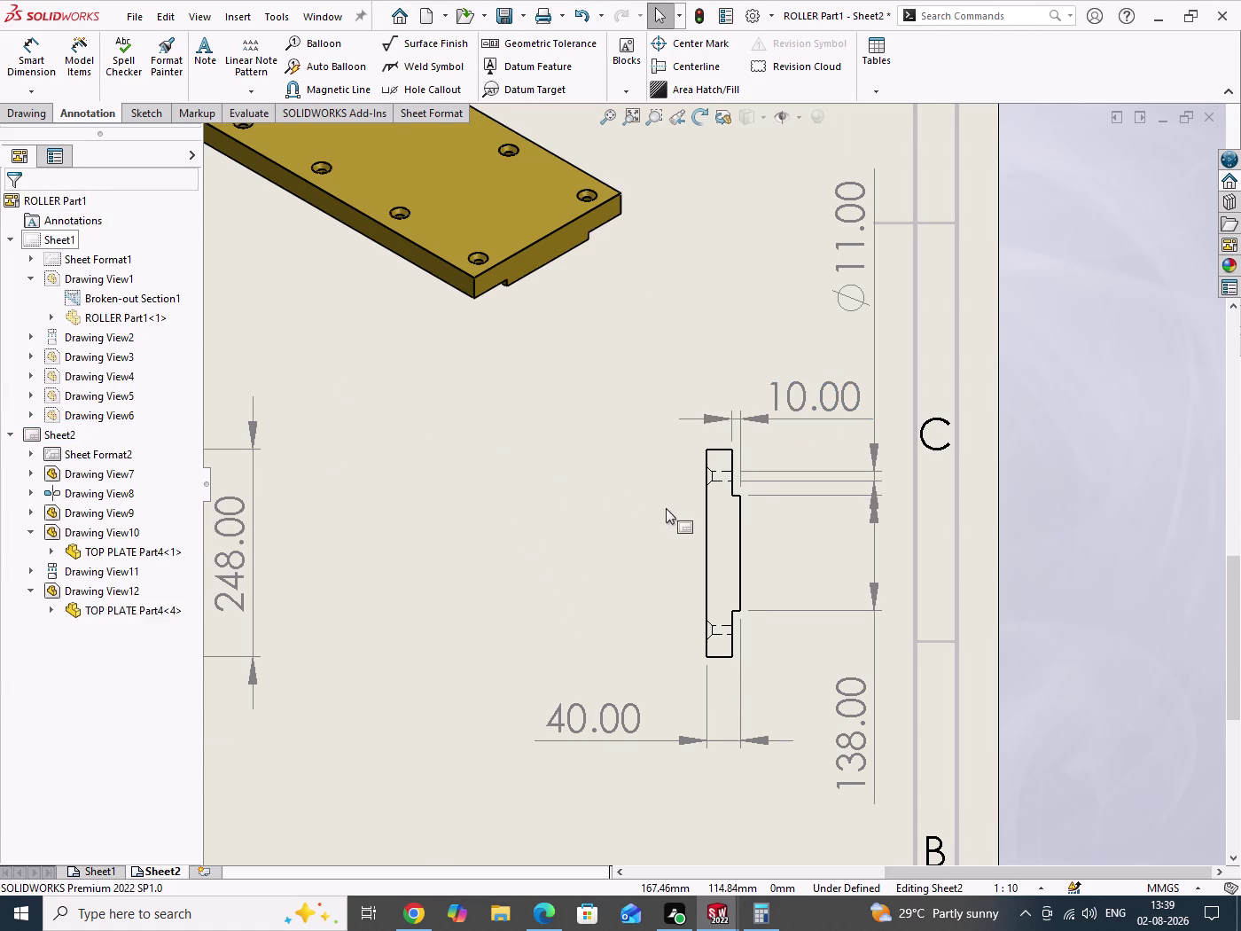
scroll(up, 3)
scroll(down, 3)
Drag the 184.00 dimension further left of the top view, then save with Ctrl+S.
scroll(down, 3)
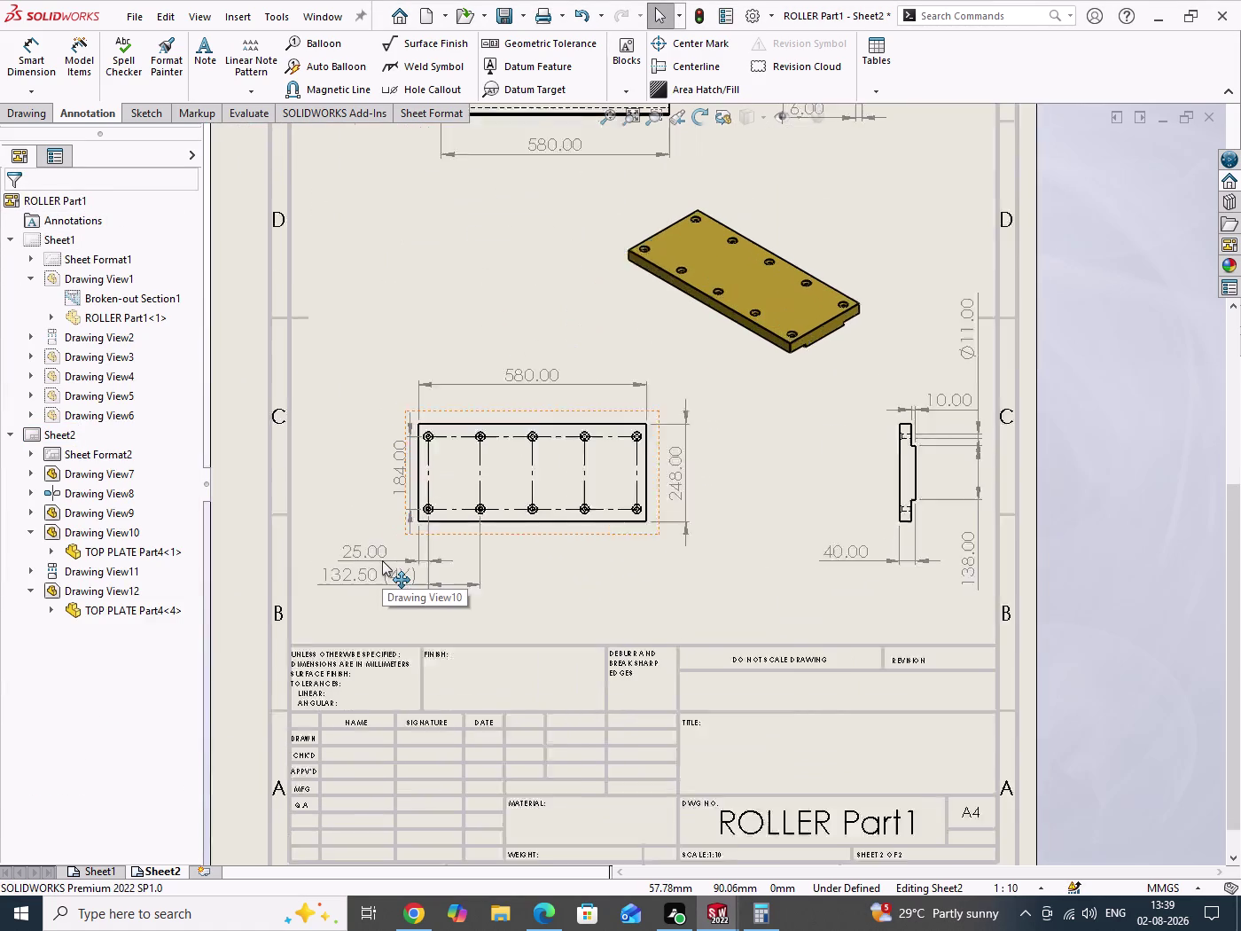
scroll(down, 3)
drag(420, 466, 386, 467)
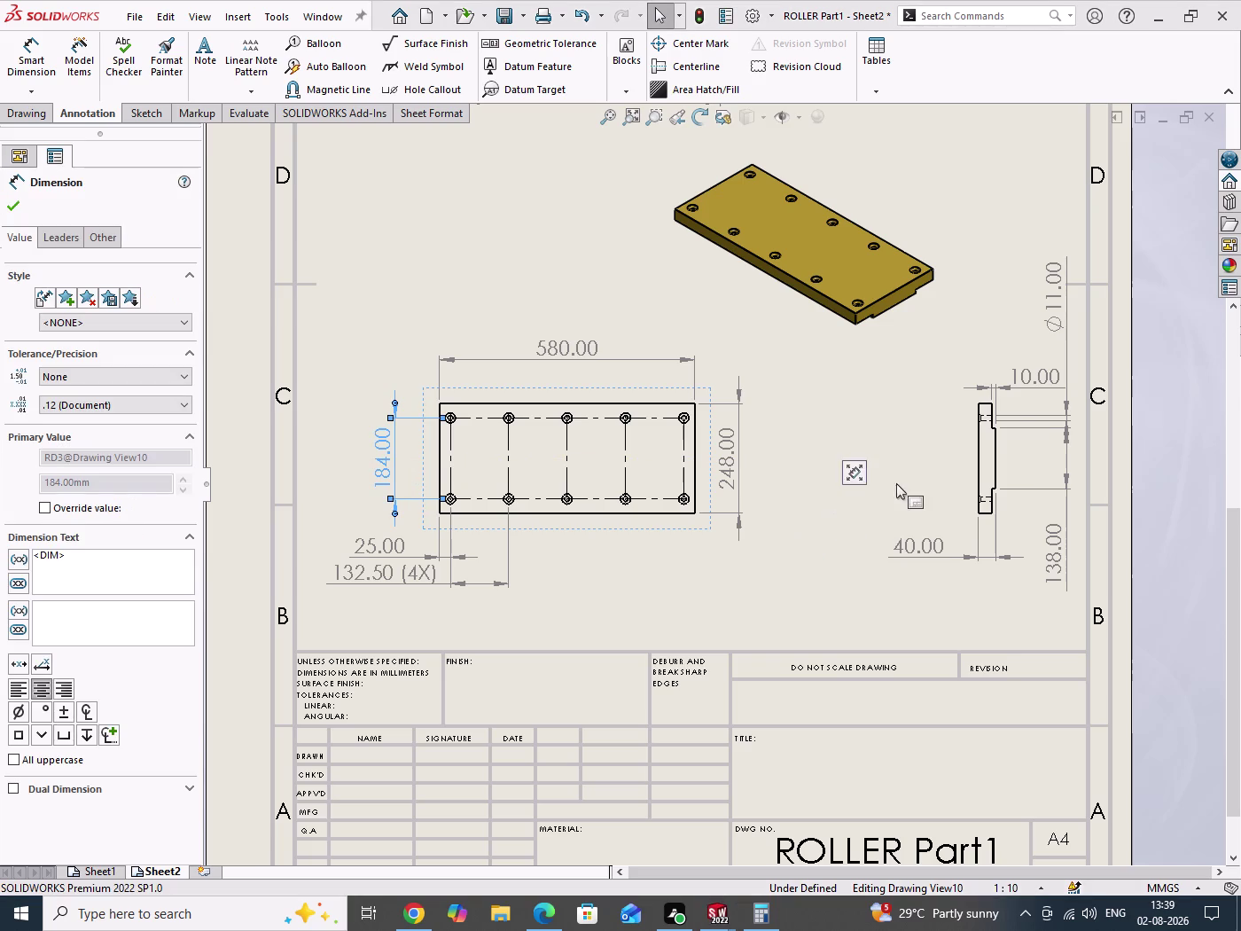
drag(377, 199, 491, 304)
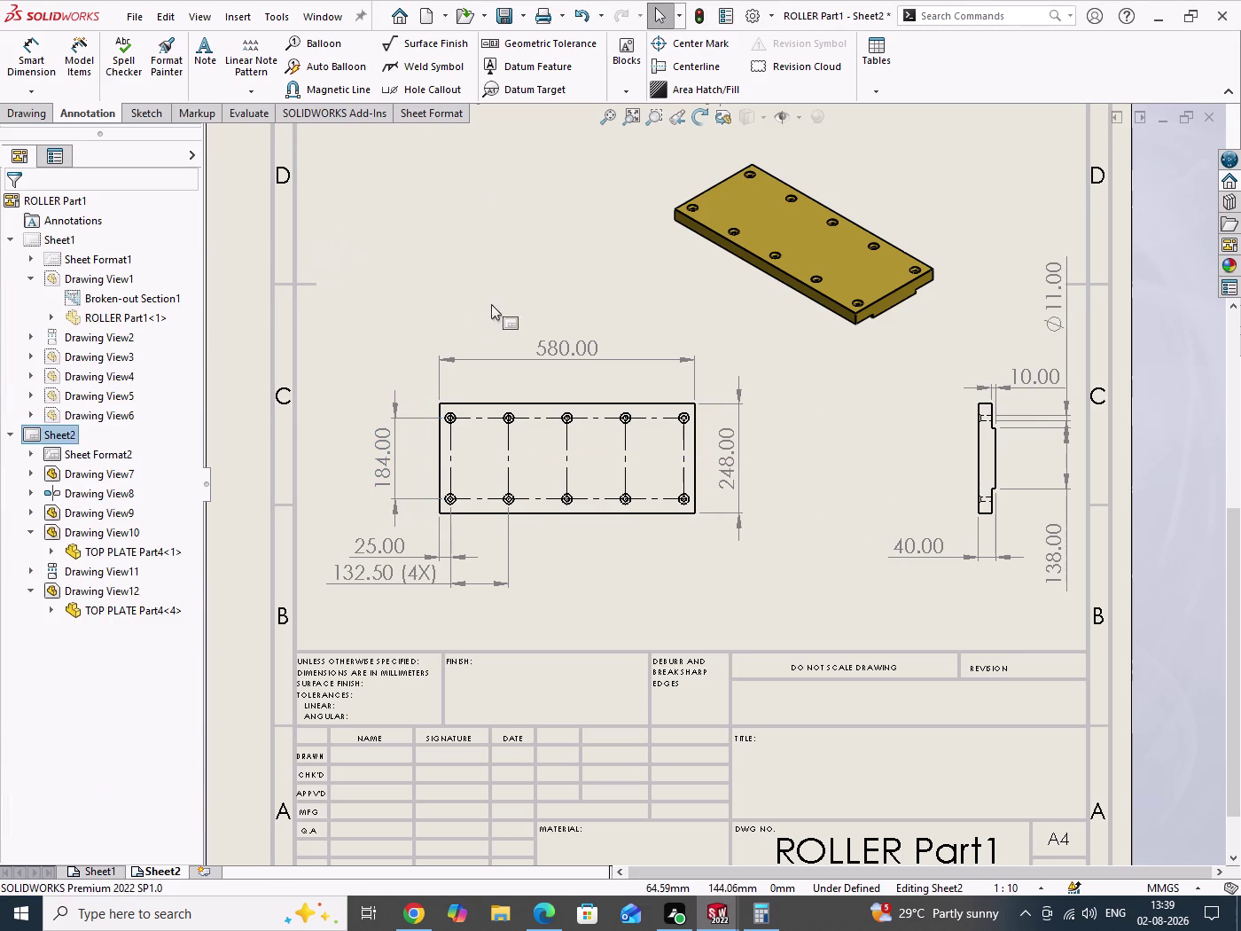
key(ctrl+s)
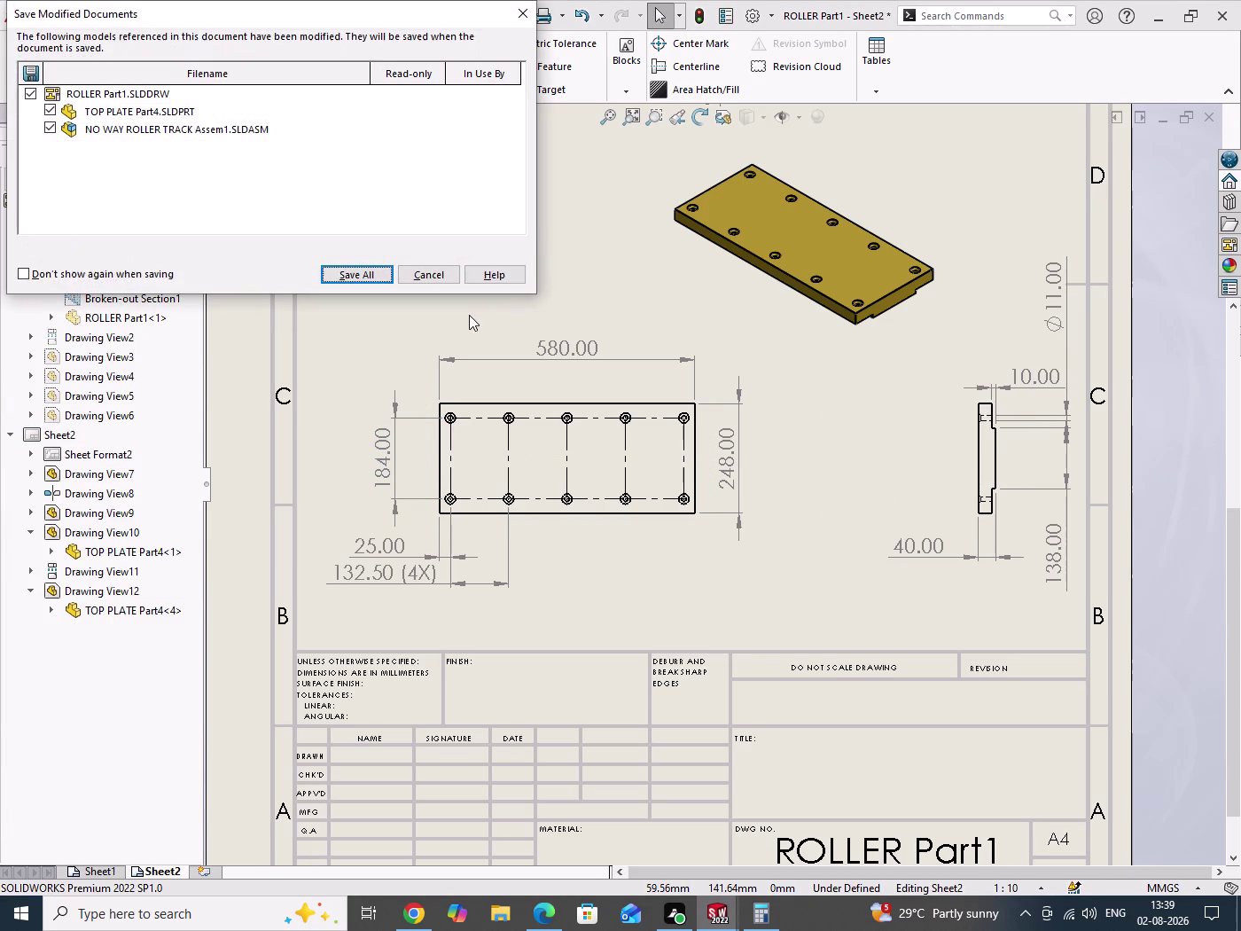
Save All: the drawing, TOP PLATE Part4 and NO WAY ROLLER TRACK Assem1.
click(385, 279)
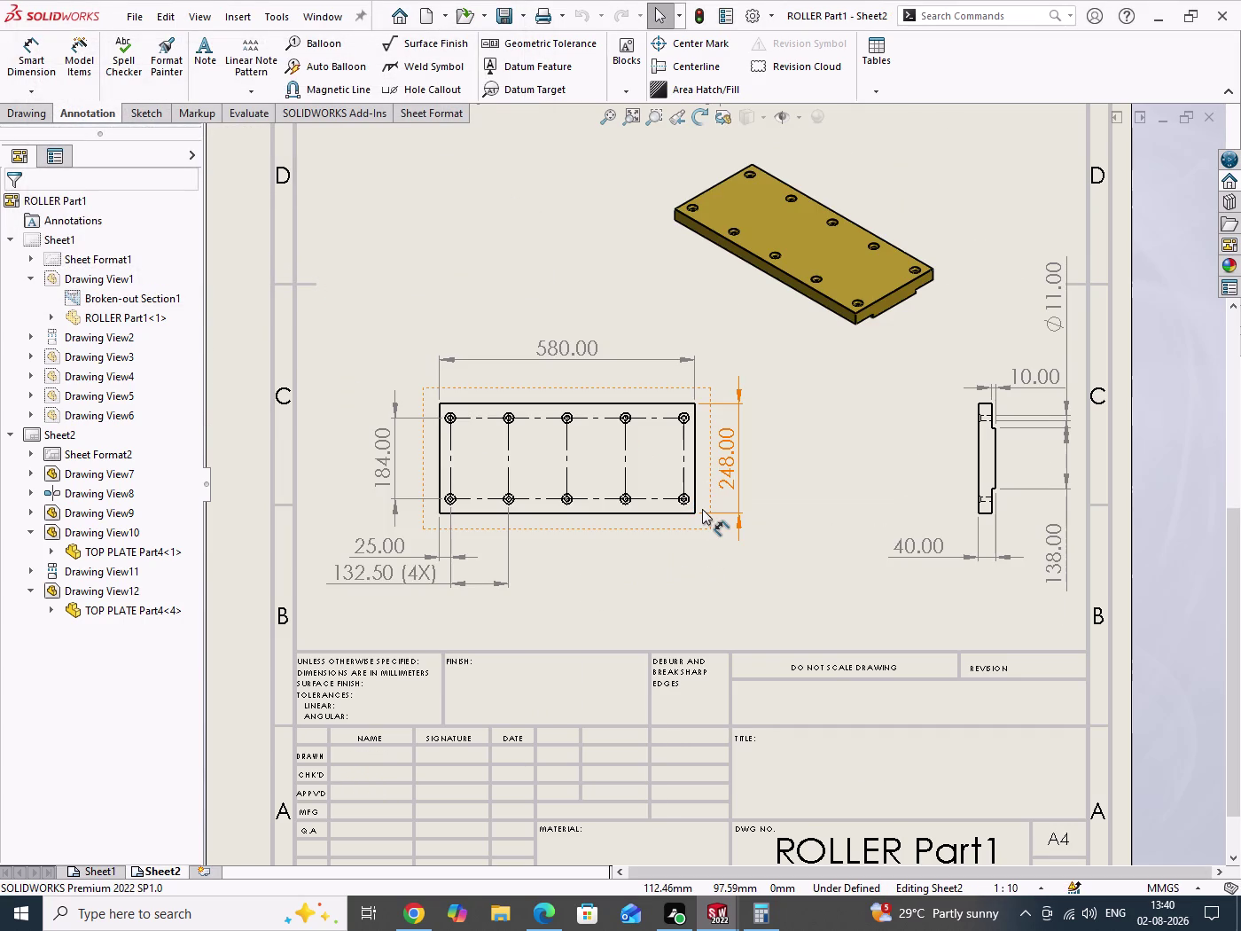
scroll(up, 3)
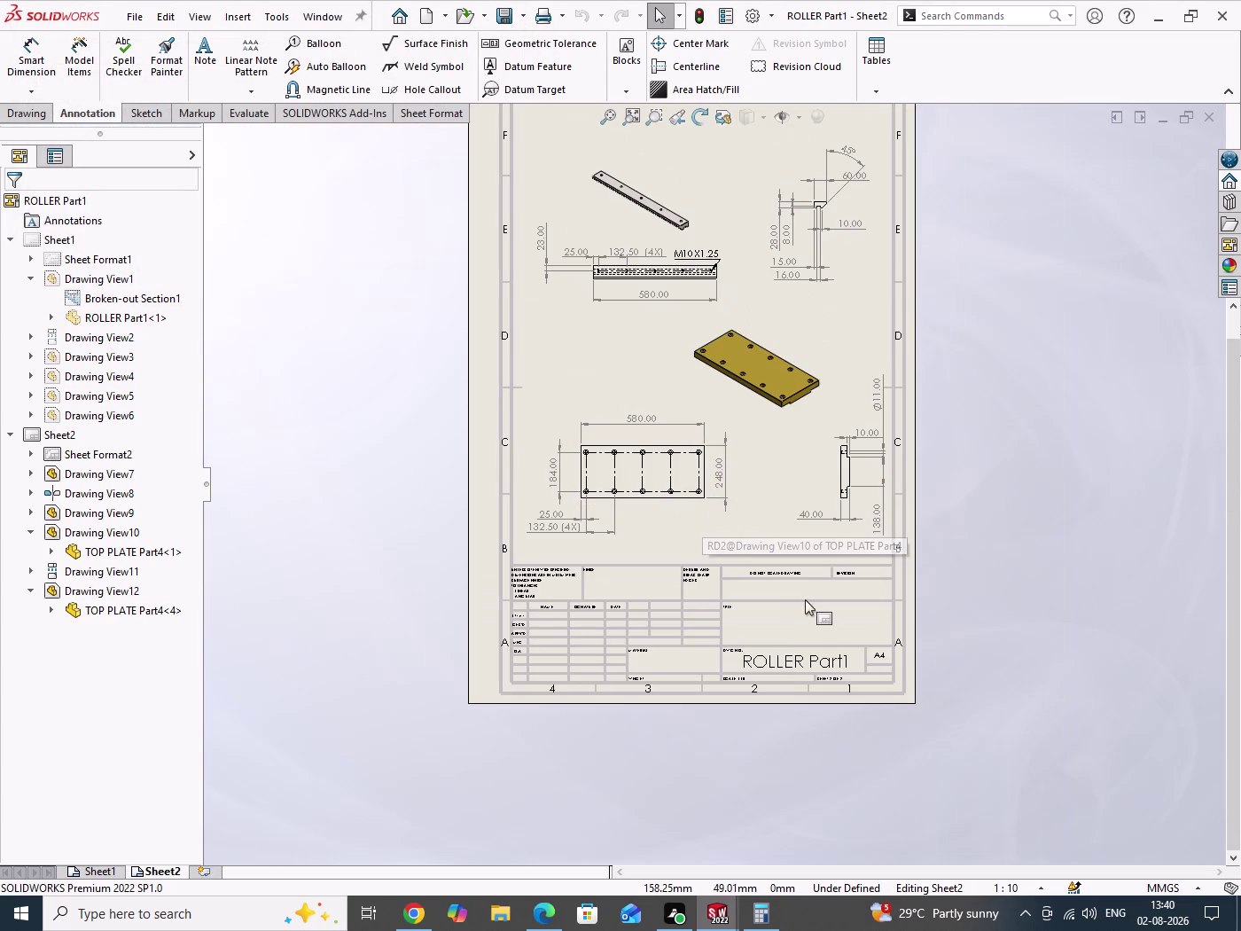
scroll(down, 3)
scroll(down, 3)
scroll(down, 3)
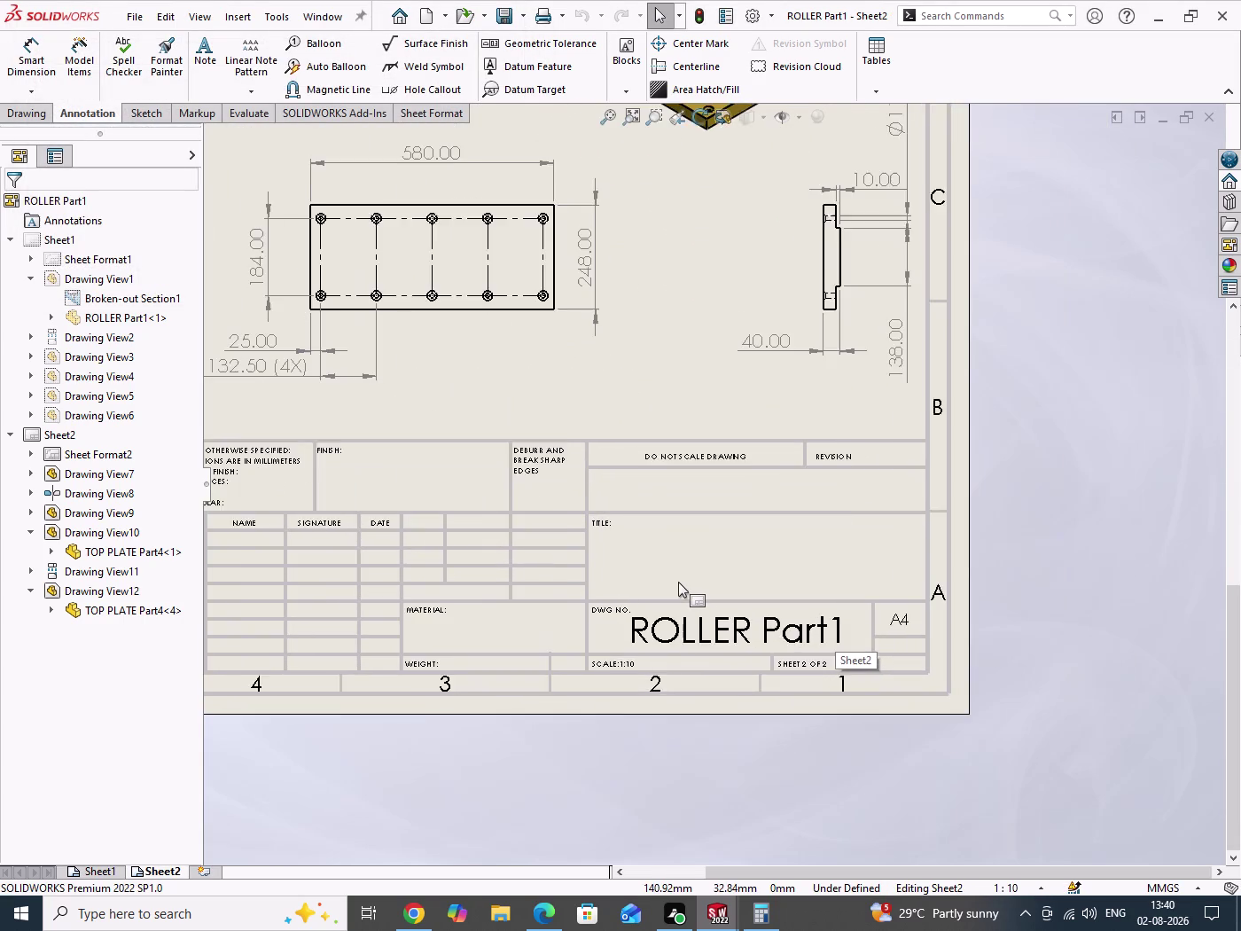
drag(671, 548, 762, 574)
Zoom and pan to review the whole of Sheet2, then save again.
scroll(up, 3)
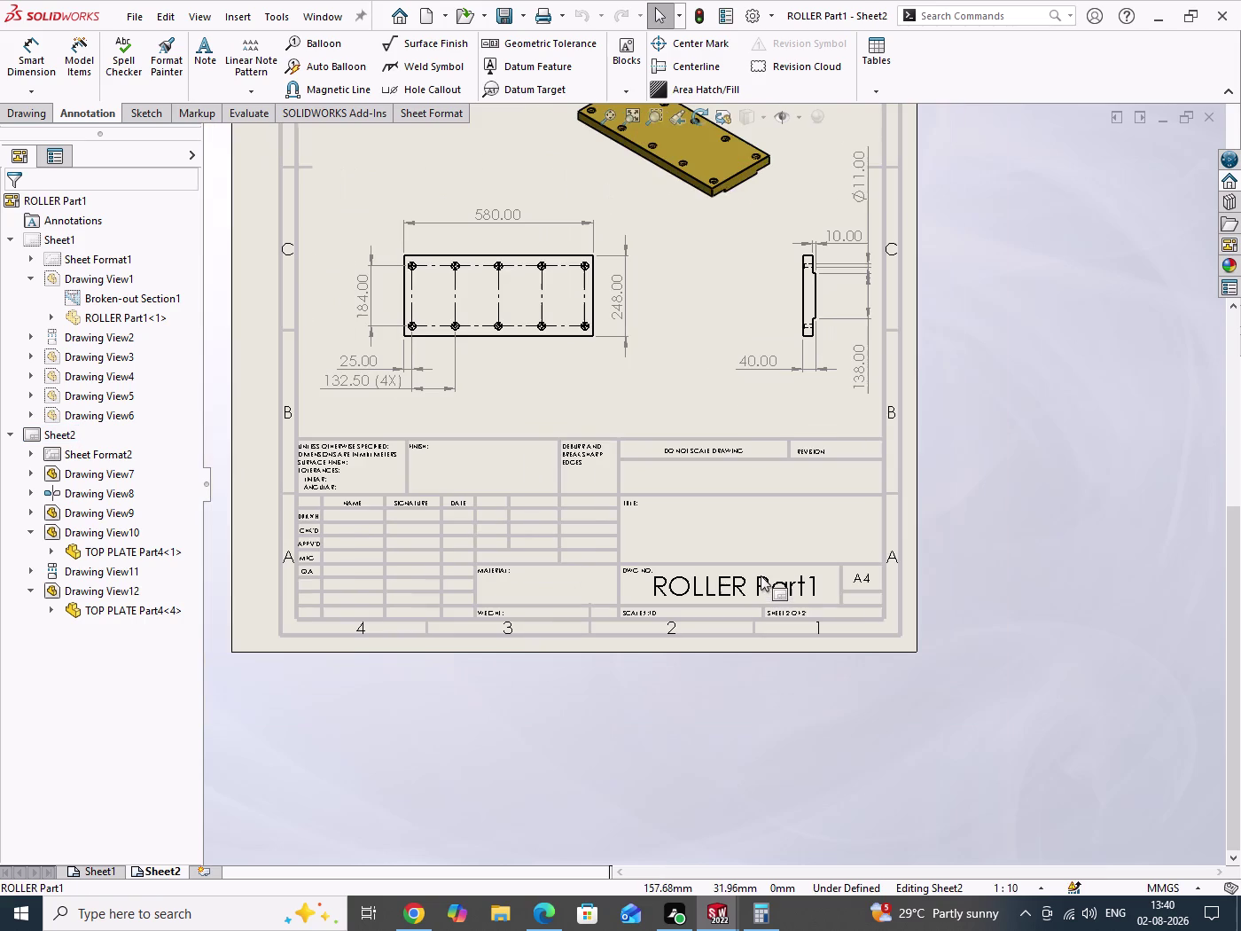
scroll(up, 3)
scroll(up, 3)
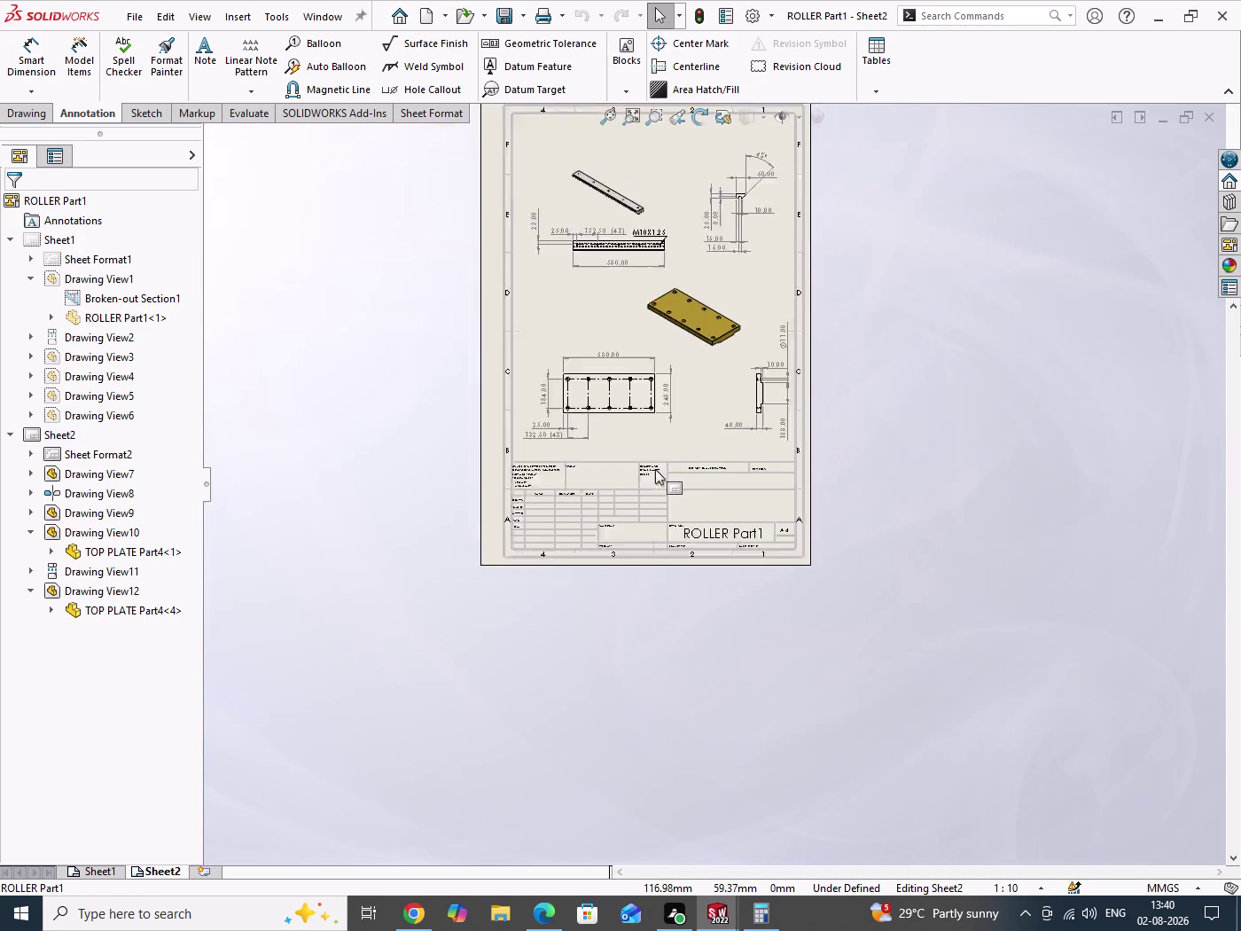
scroll(down, 3)
scroll(down, 3)
drag(1037, 293, 1112, 685)
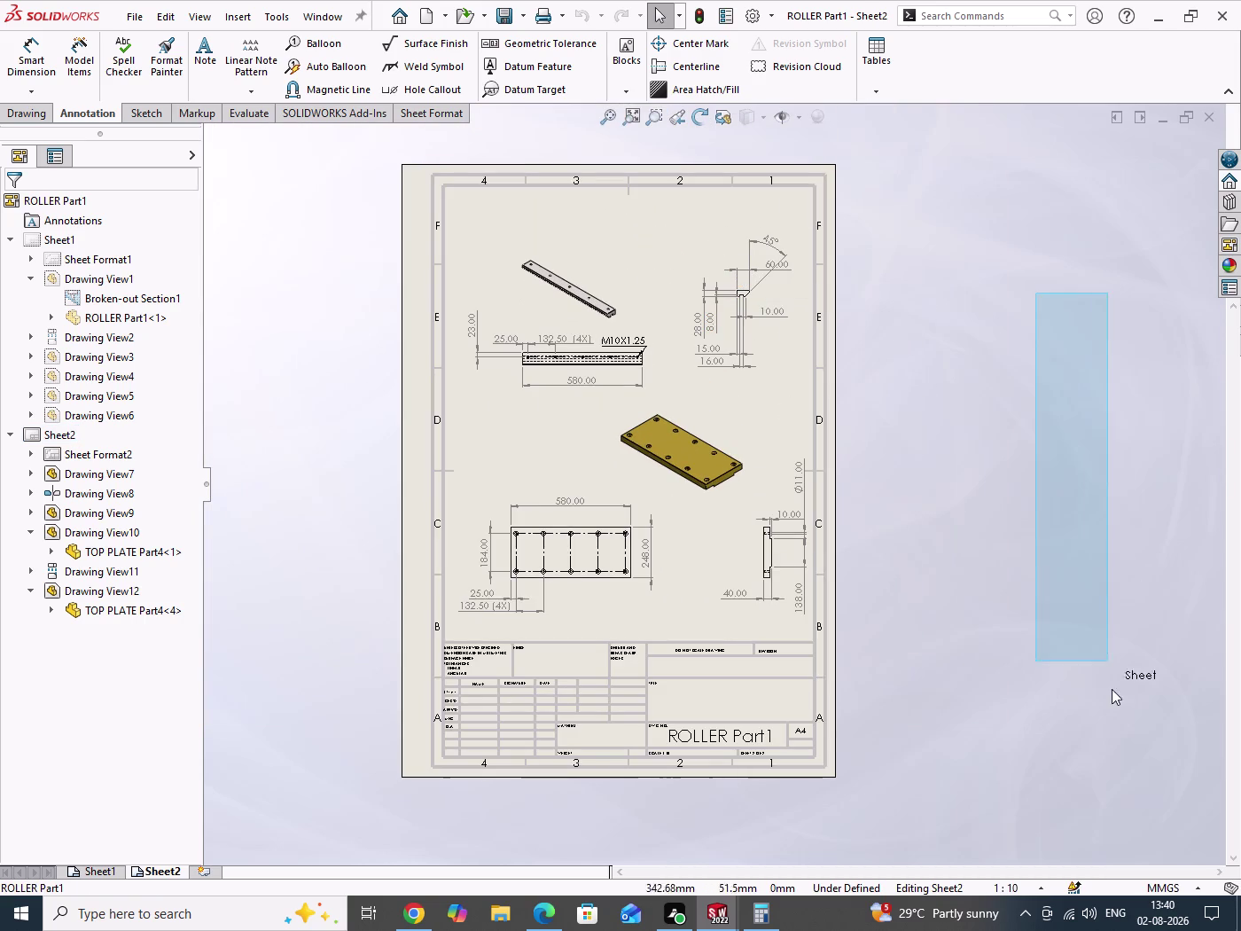
drag(1112, 685, 1112, 691)
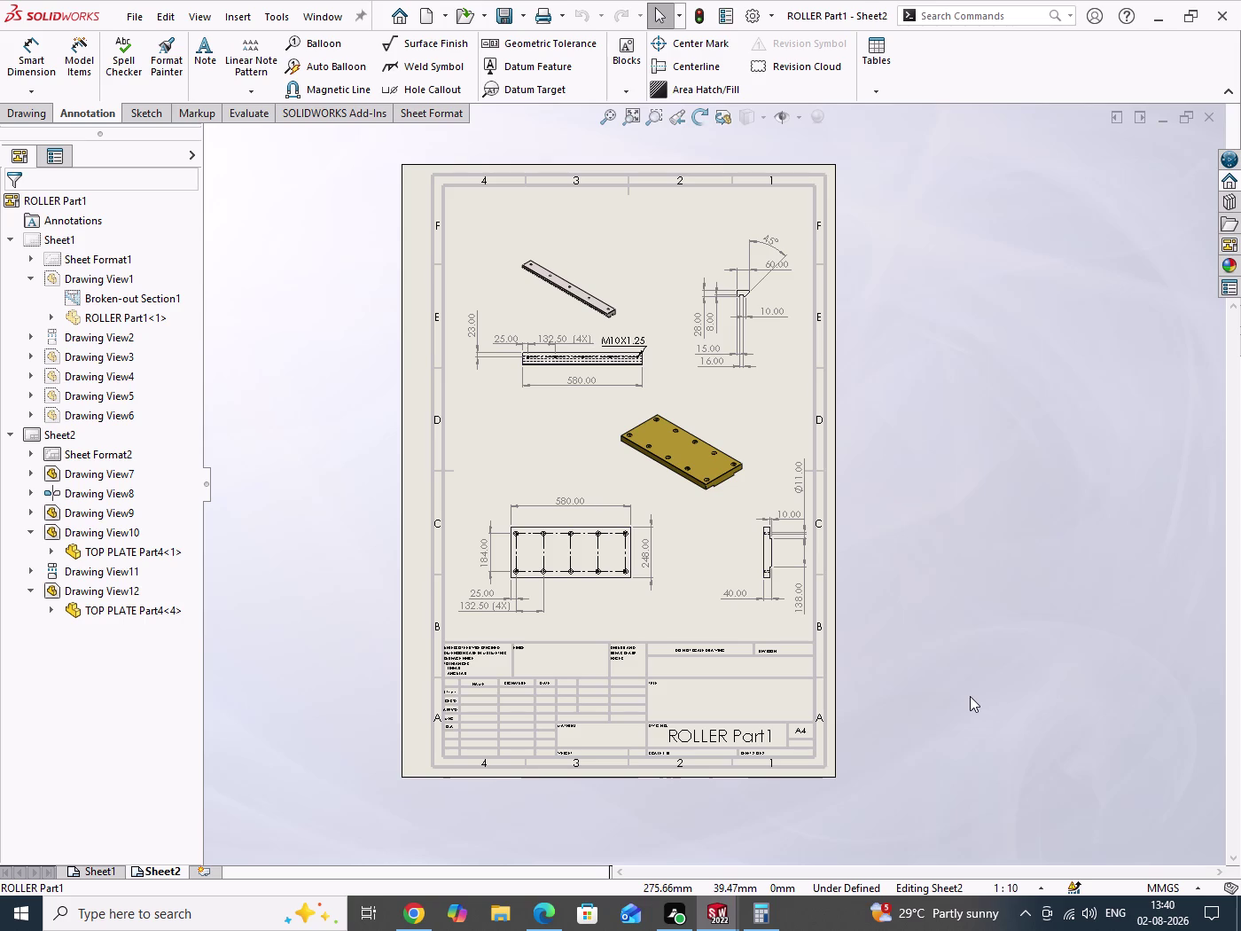
key(ctrl+s)
click(553, 916)
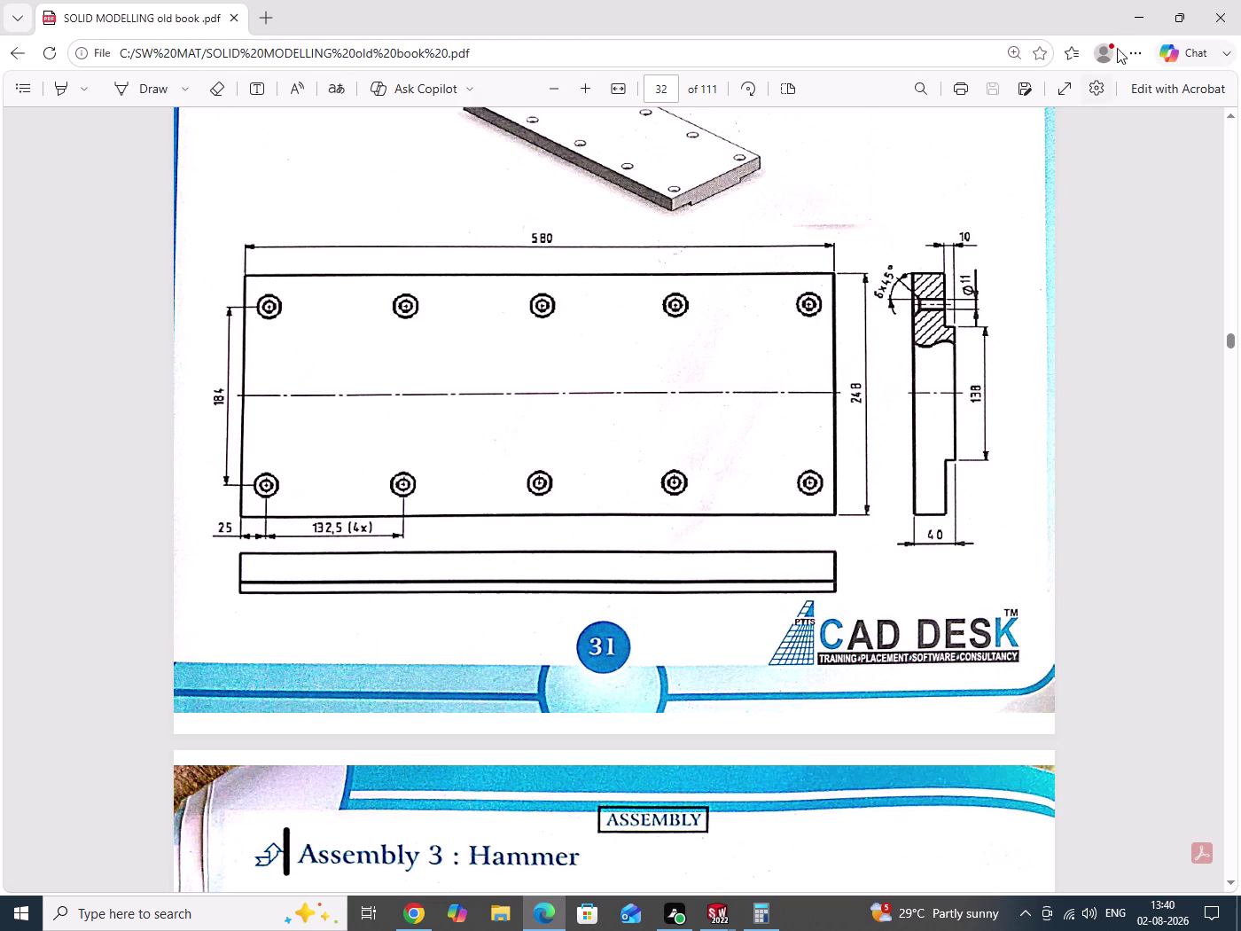
click(1136, 23)
scroll(down, 3)
Add a 6.00 X 45° chamfer dimension to the corner of the top plate's side view.
scroll(down, 3)
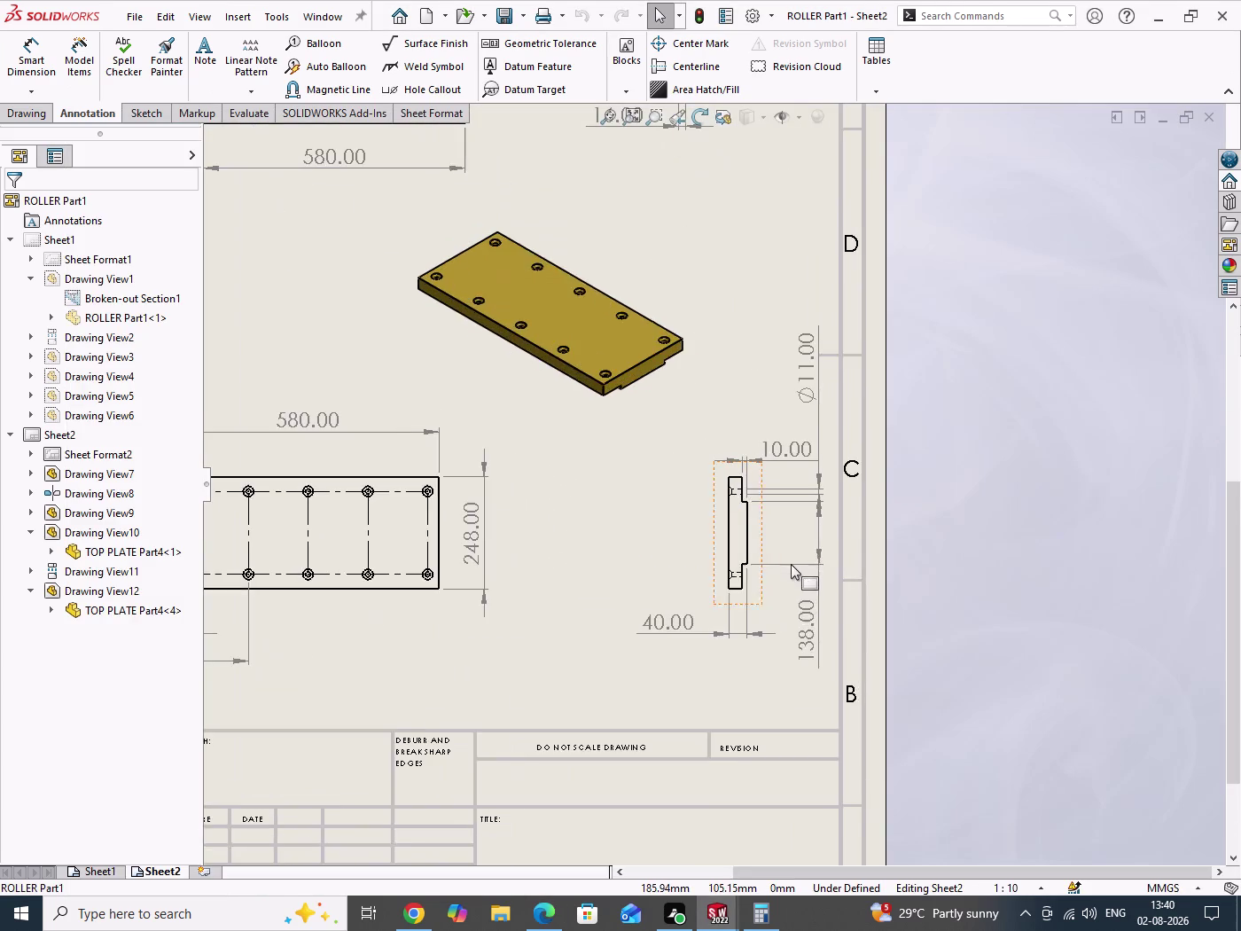
scroll(down, 3)
scroll(down, 3)
scroll(down, 3)
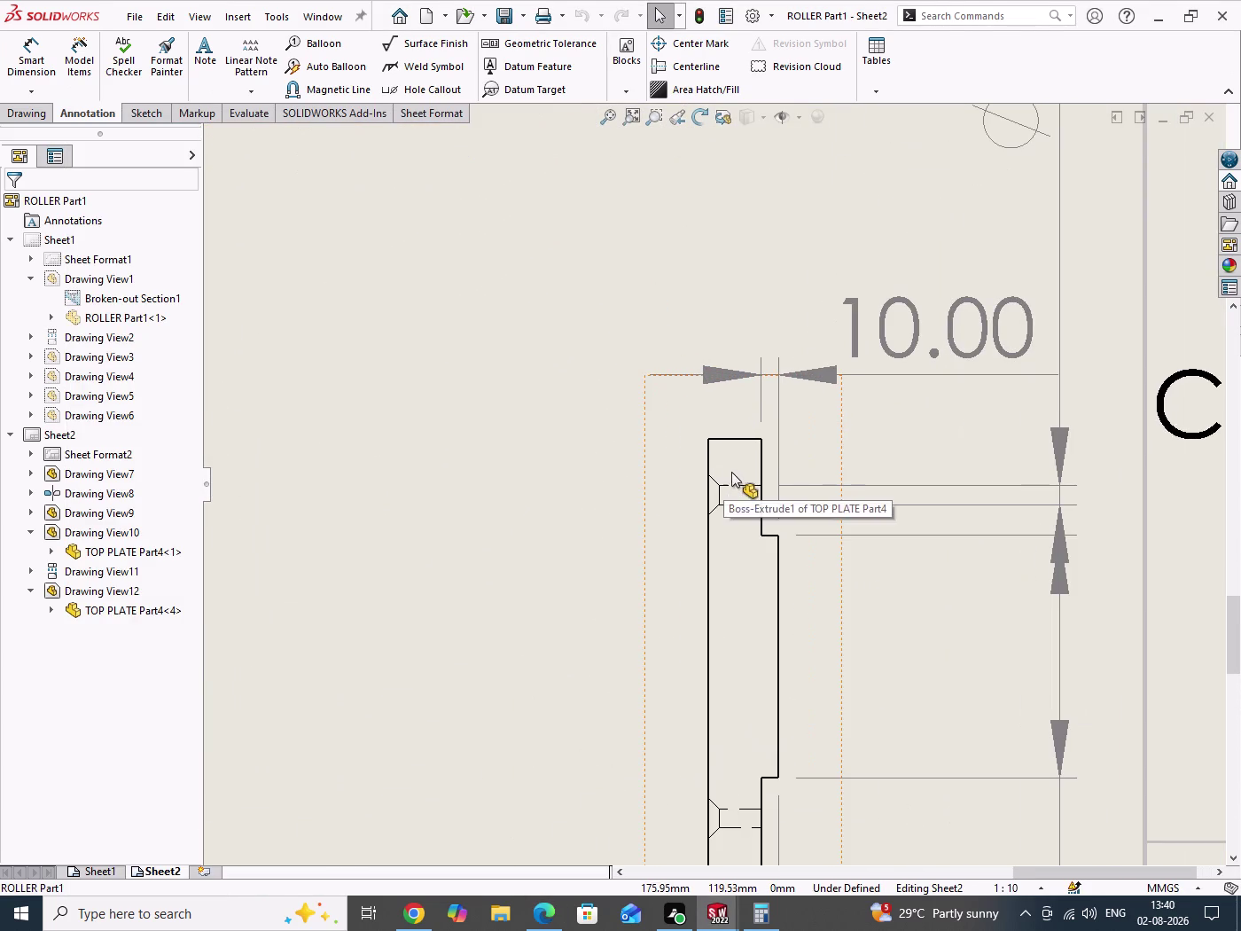
scroll(down, 3)
click(36, 98)
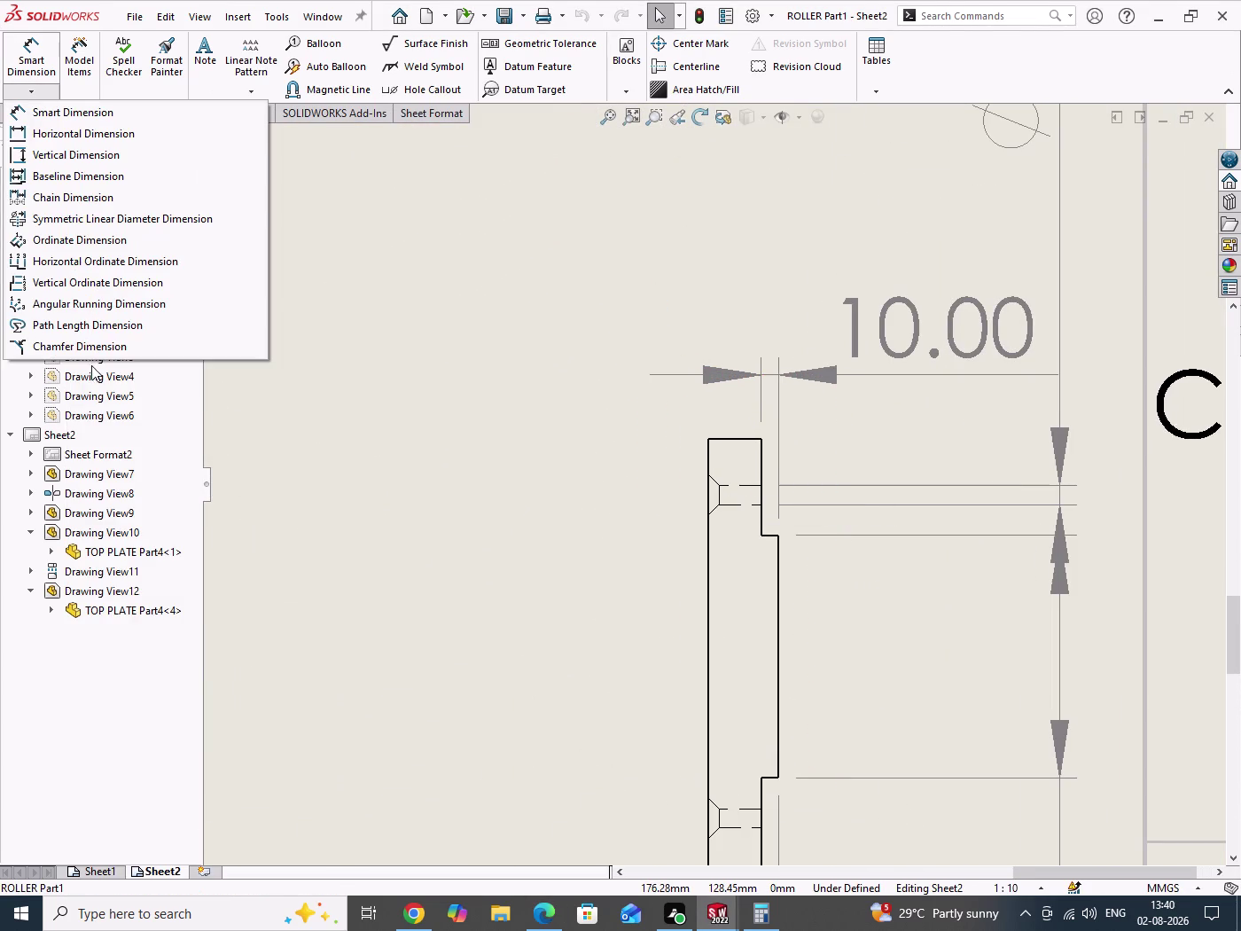
click(104, 350)
scroll(down, 3)
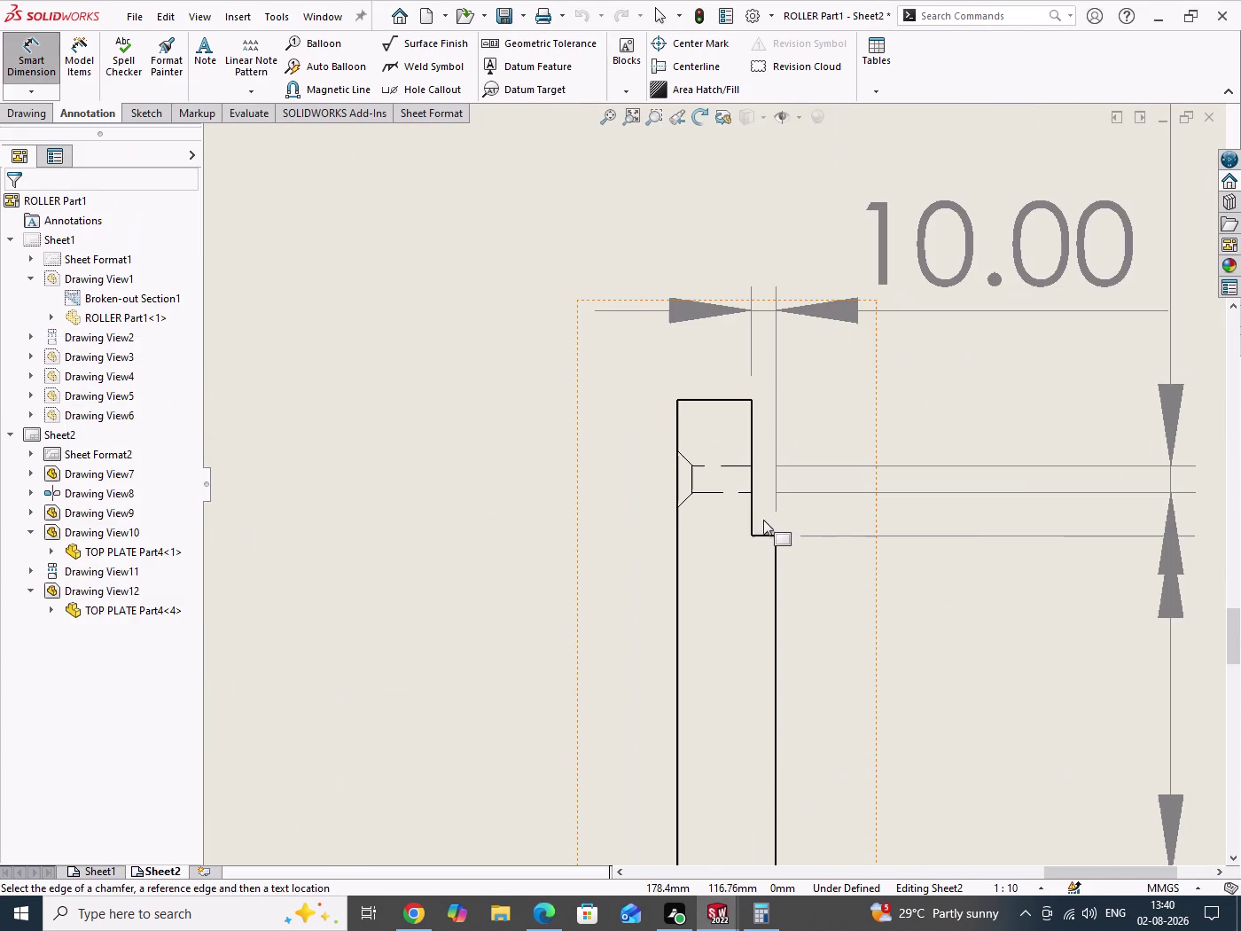
scroll(down, 3)
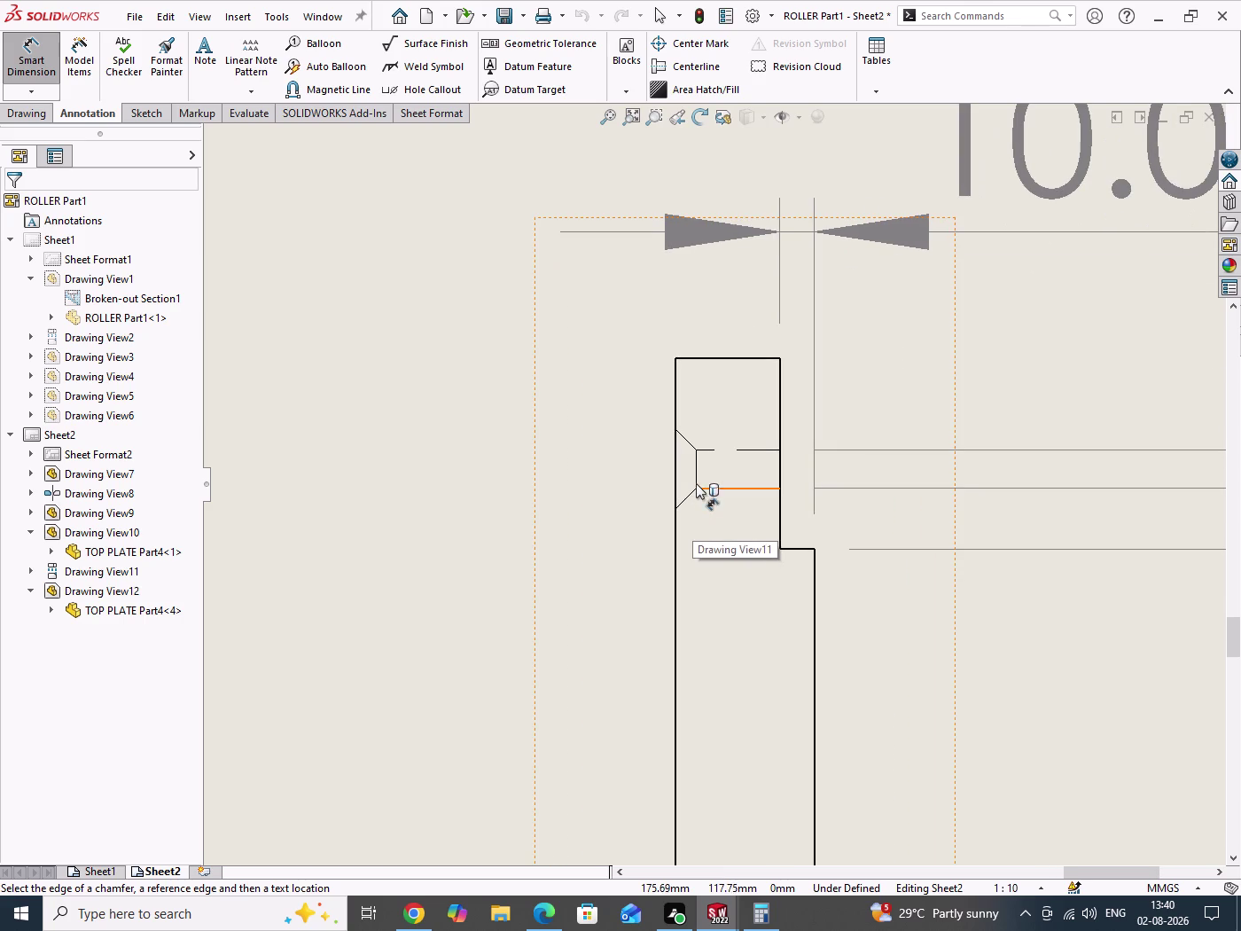
click(690, 493)
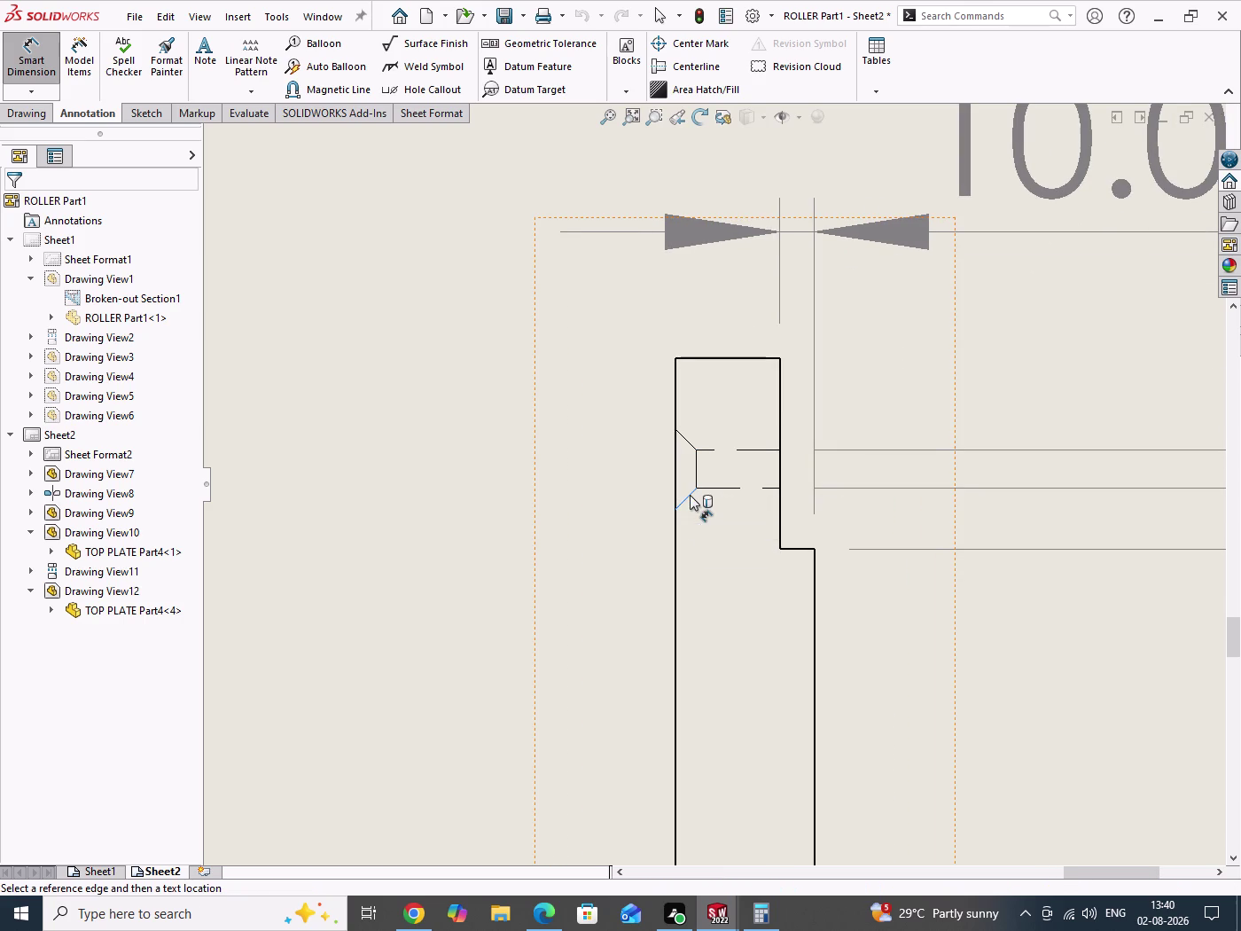
click(675, 489)
click(728, 458)
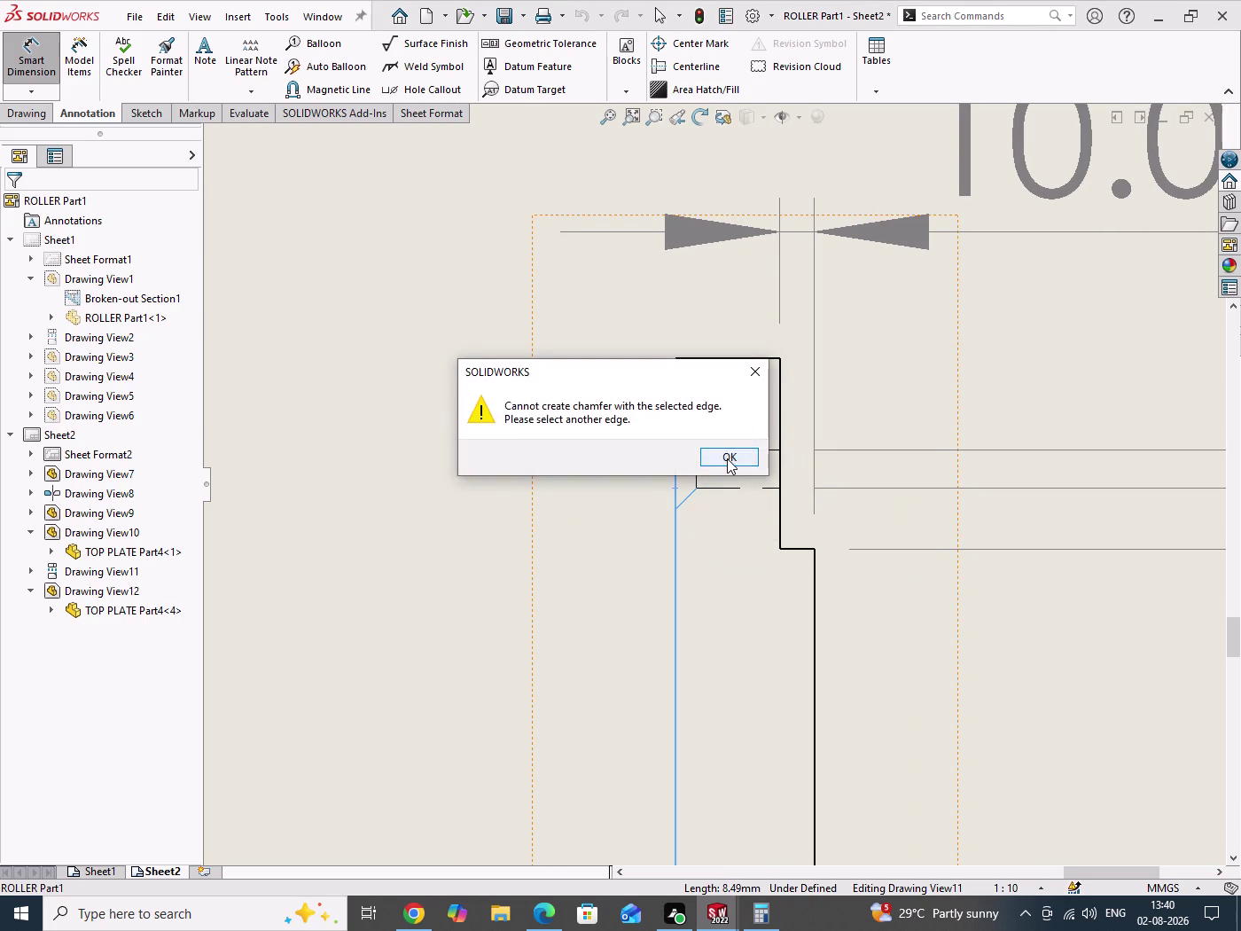
click(689, 445)
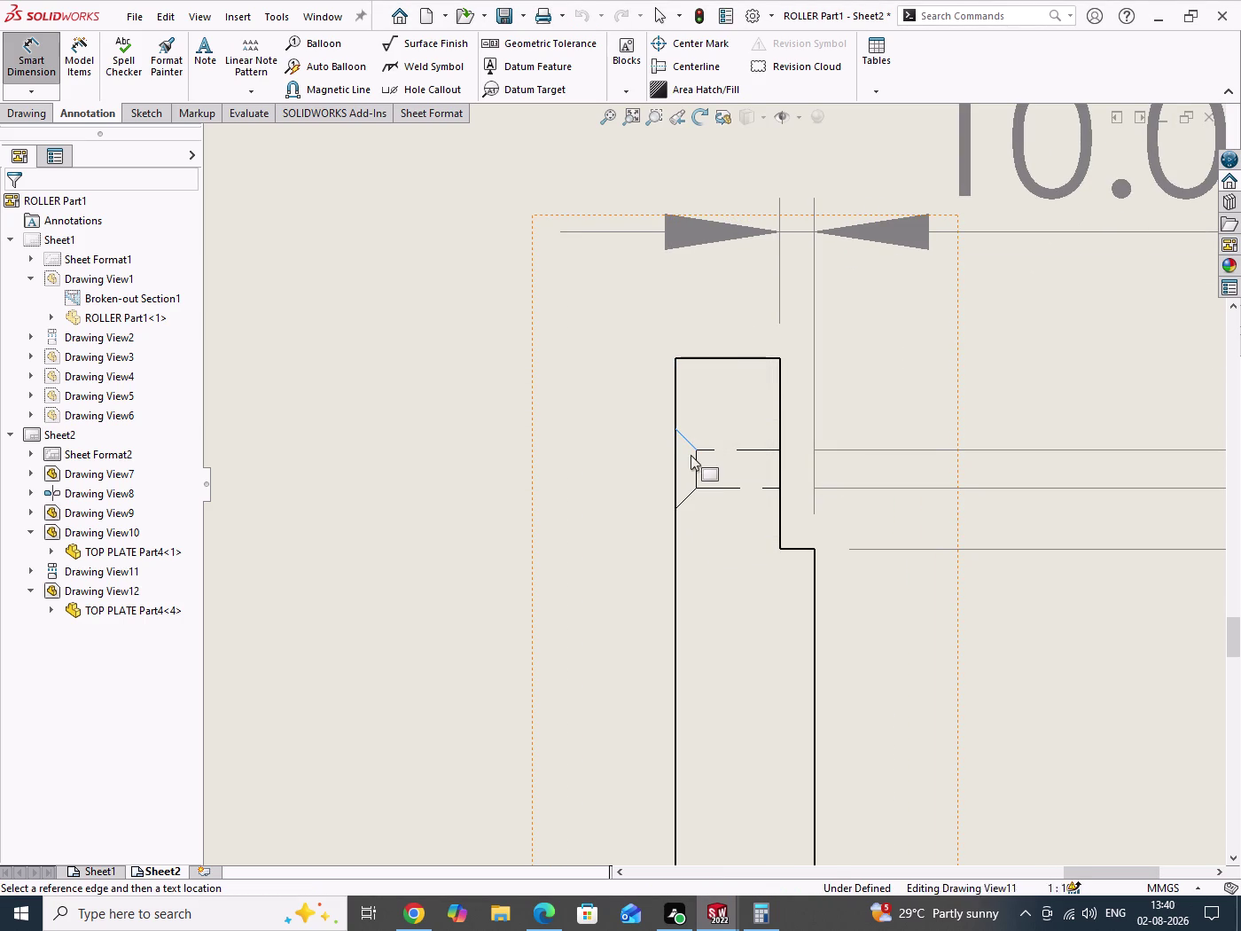
click(695, 463)
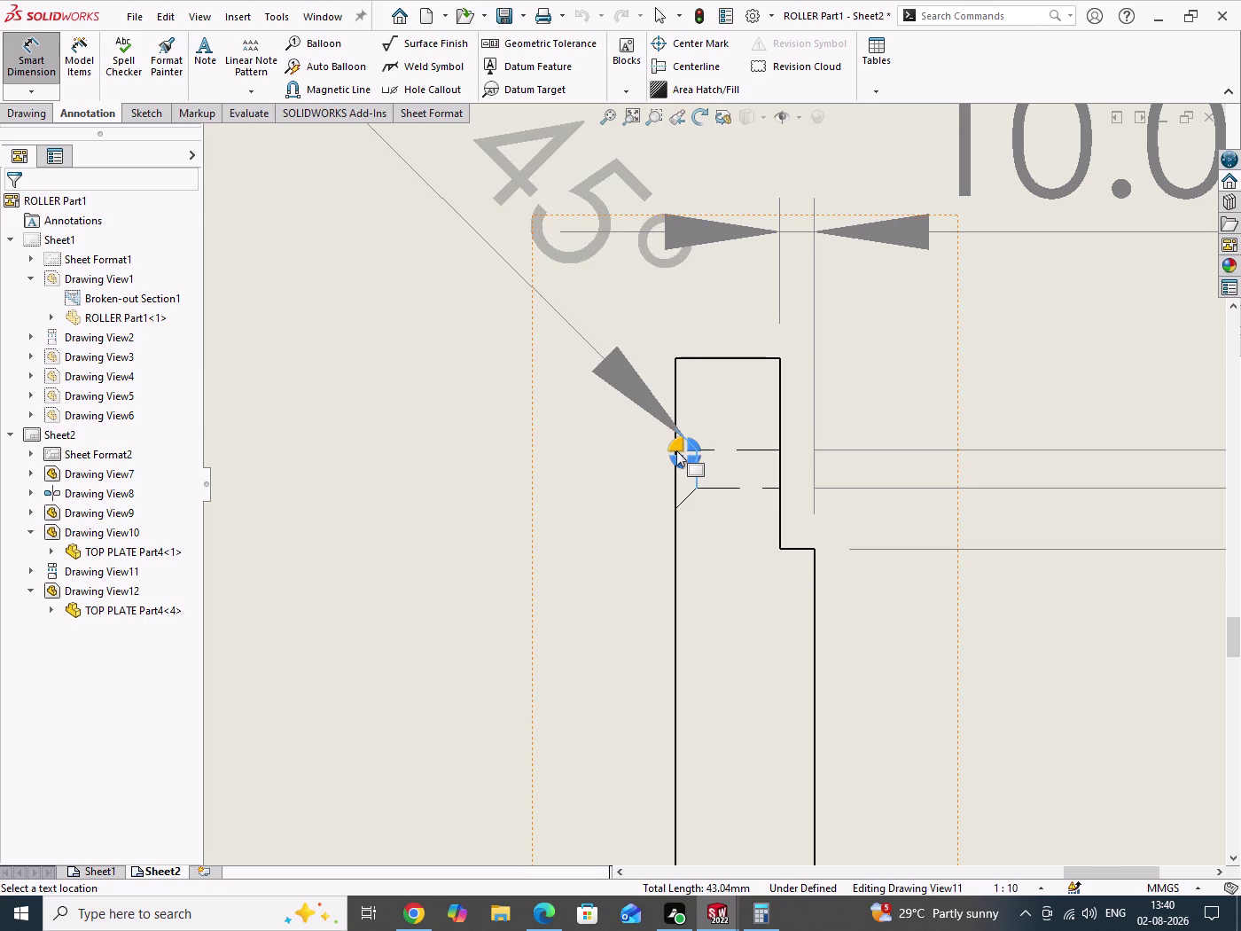
click(676, 448)
scroll(up, 3)
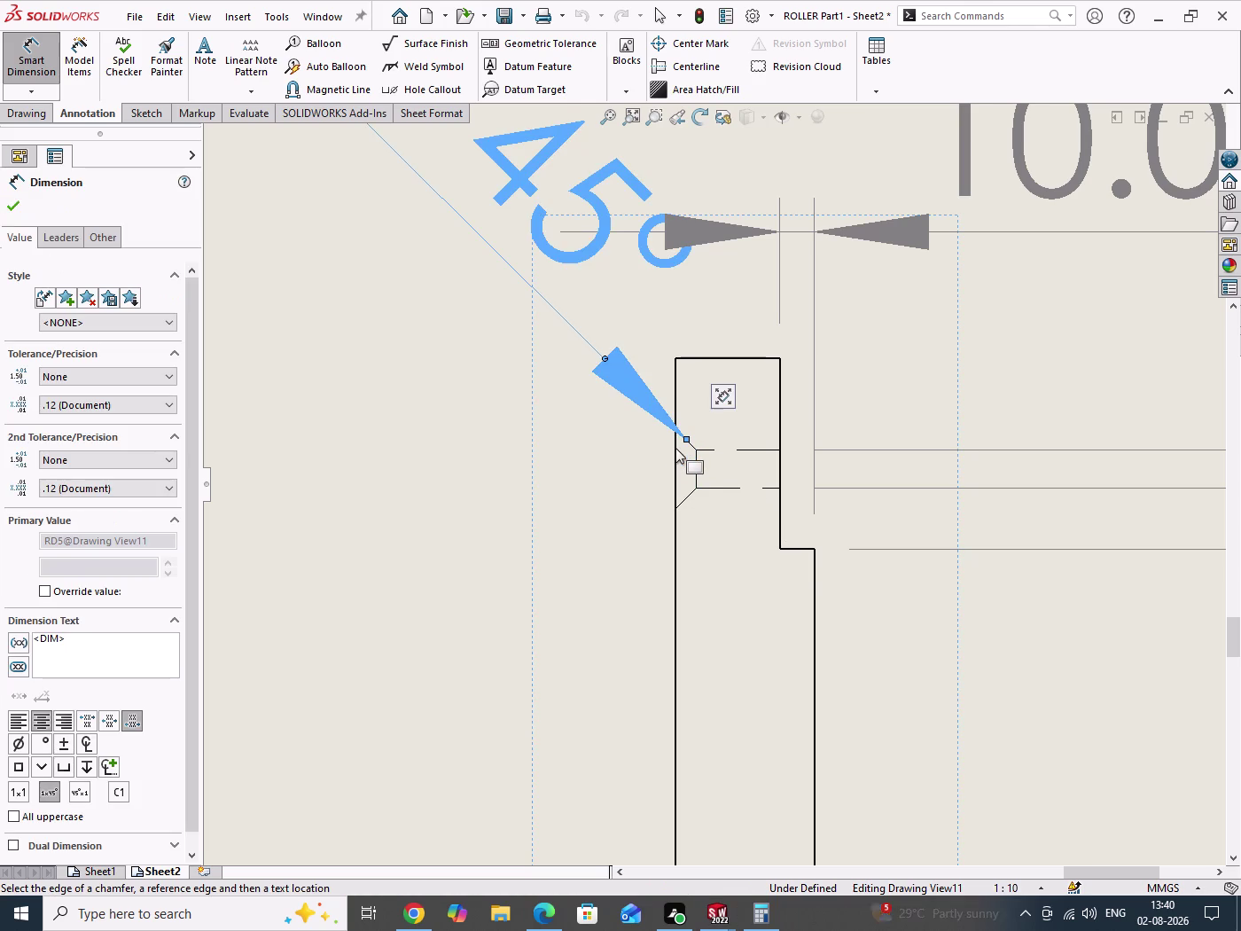
scroll(up, 3)
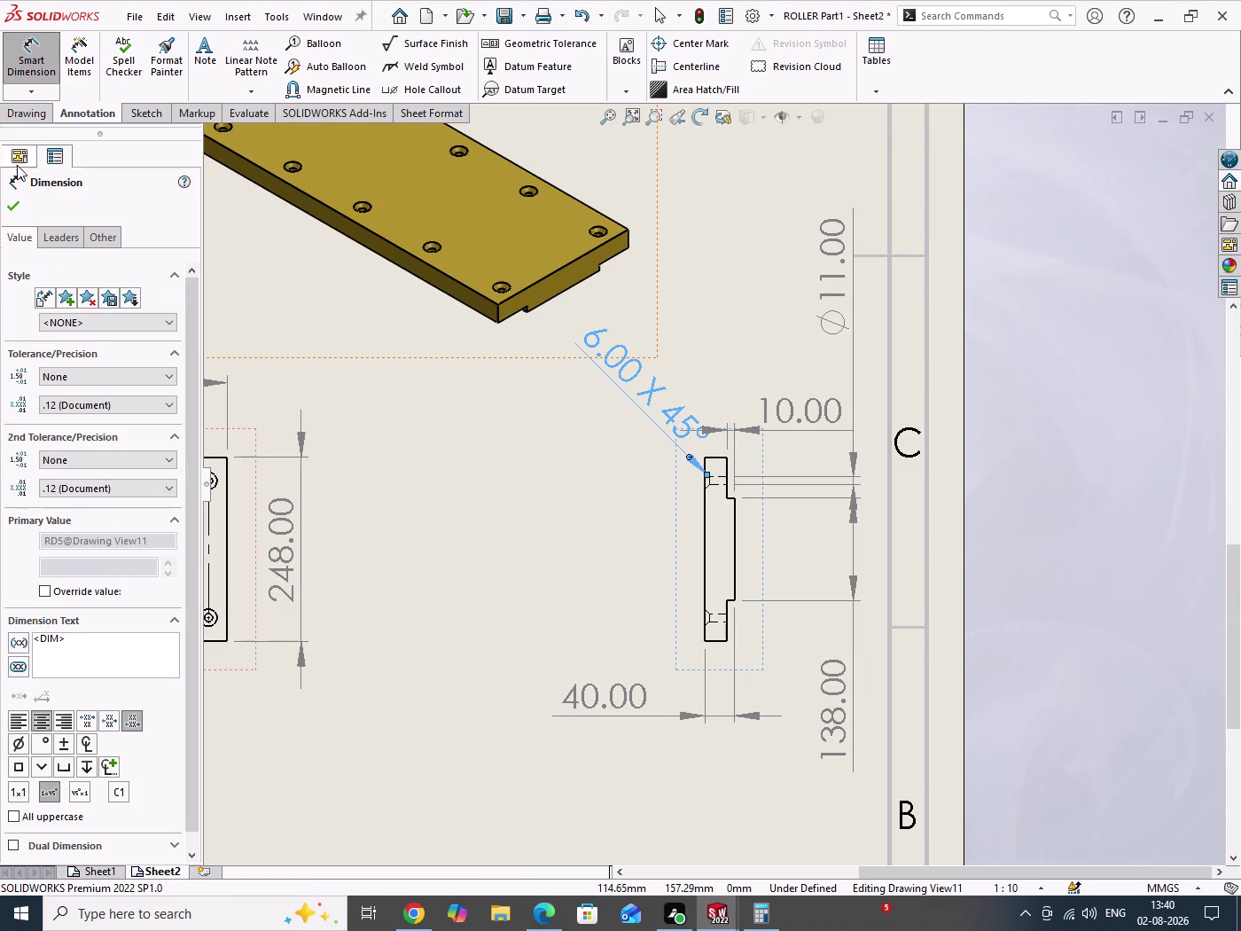
click(20, 205)
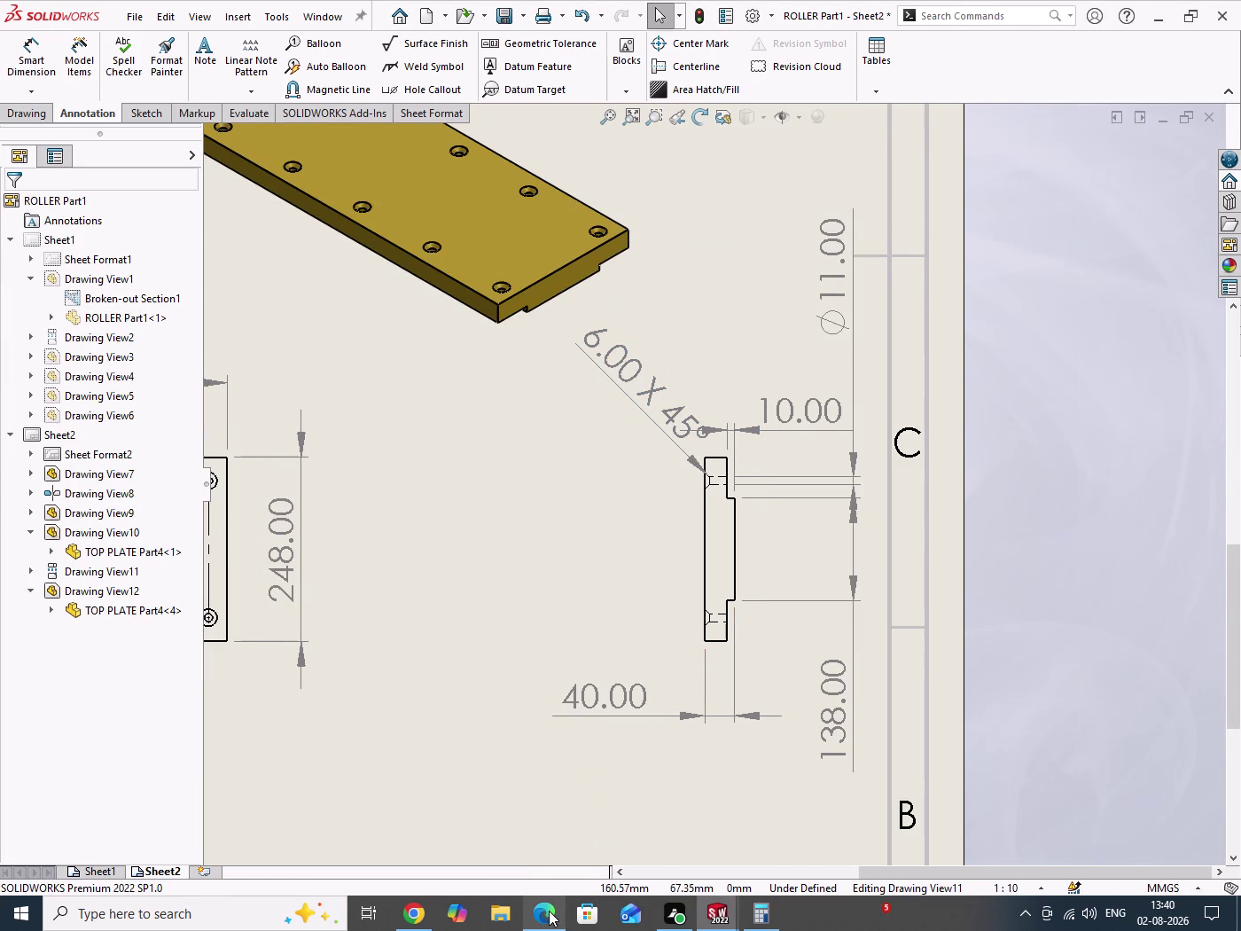
Check the reference PDF, then move the chamfer callout above-left of the side view.
click(549, 911)
click(549, 911)
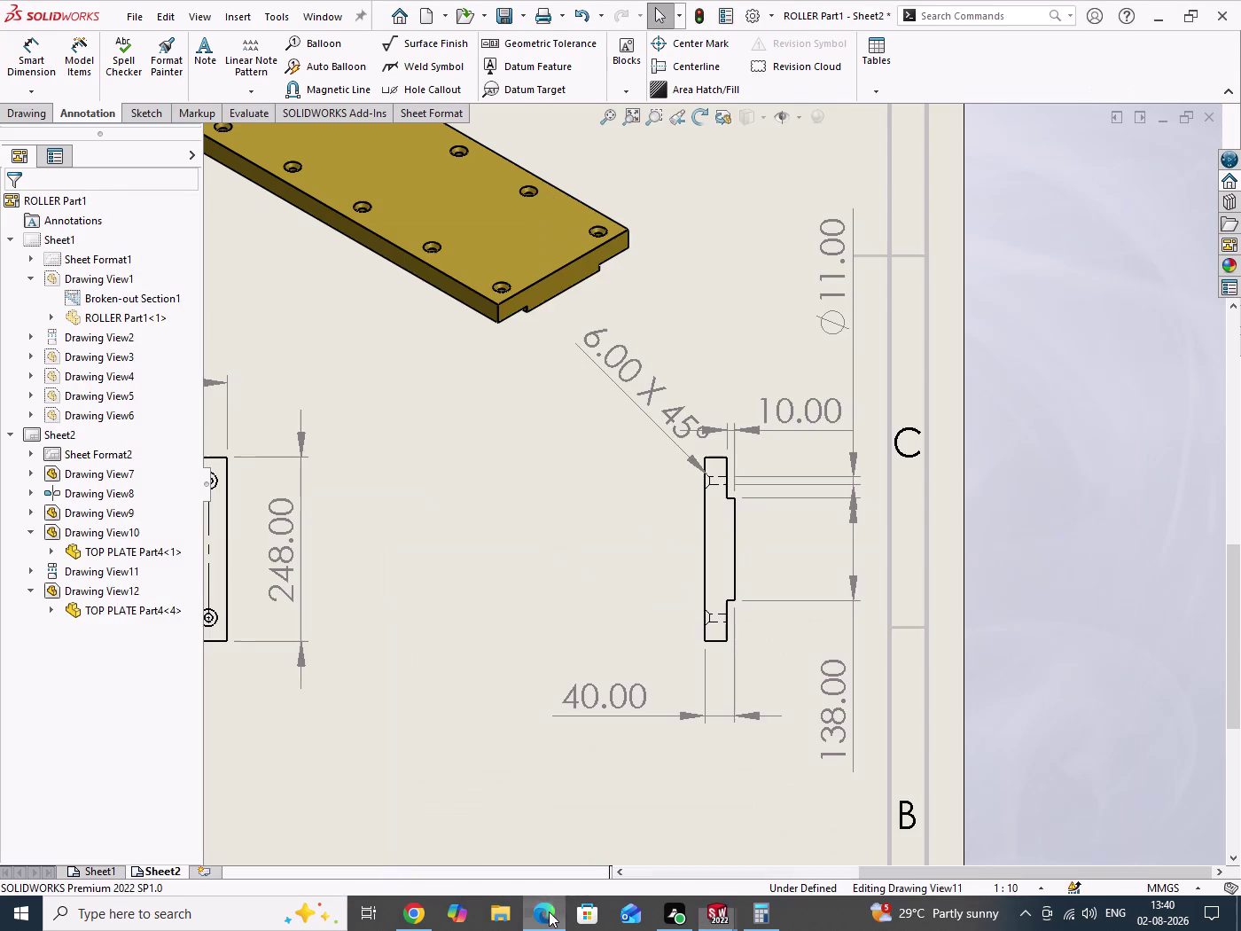
drag(655, 405, 655, 398)
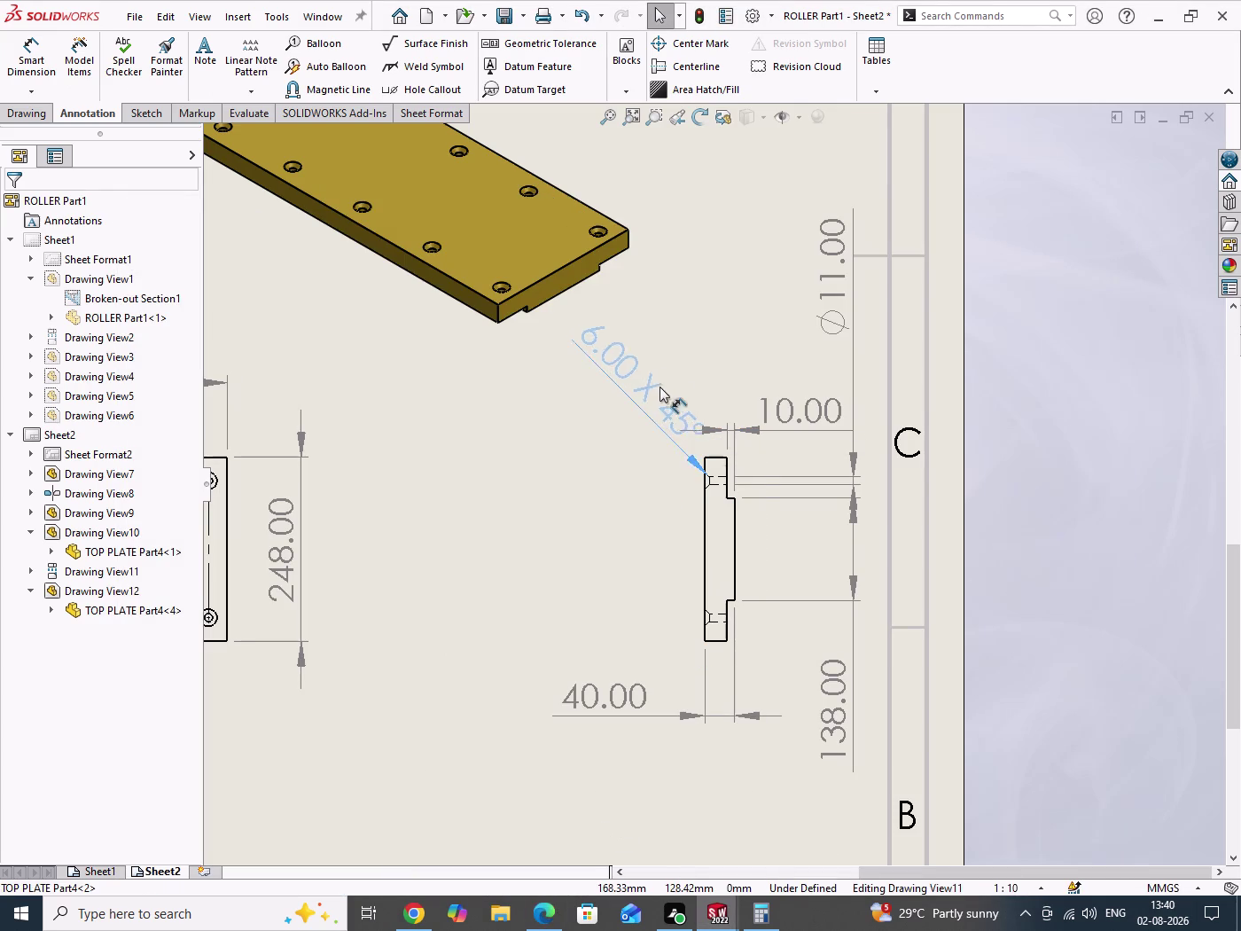
drag(655, 397, 645, 433)
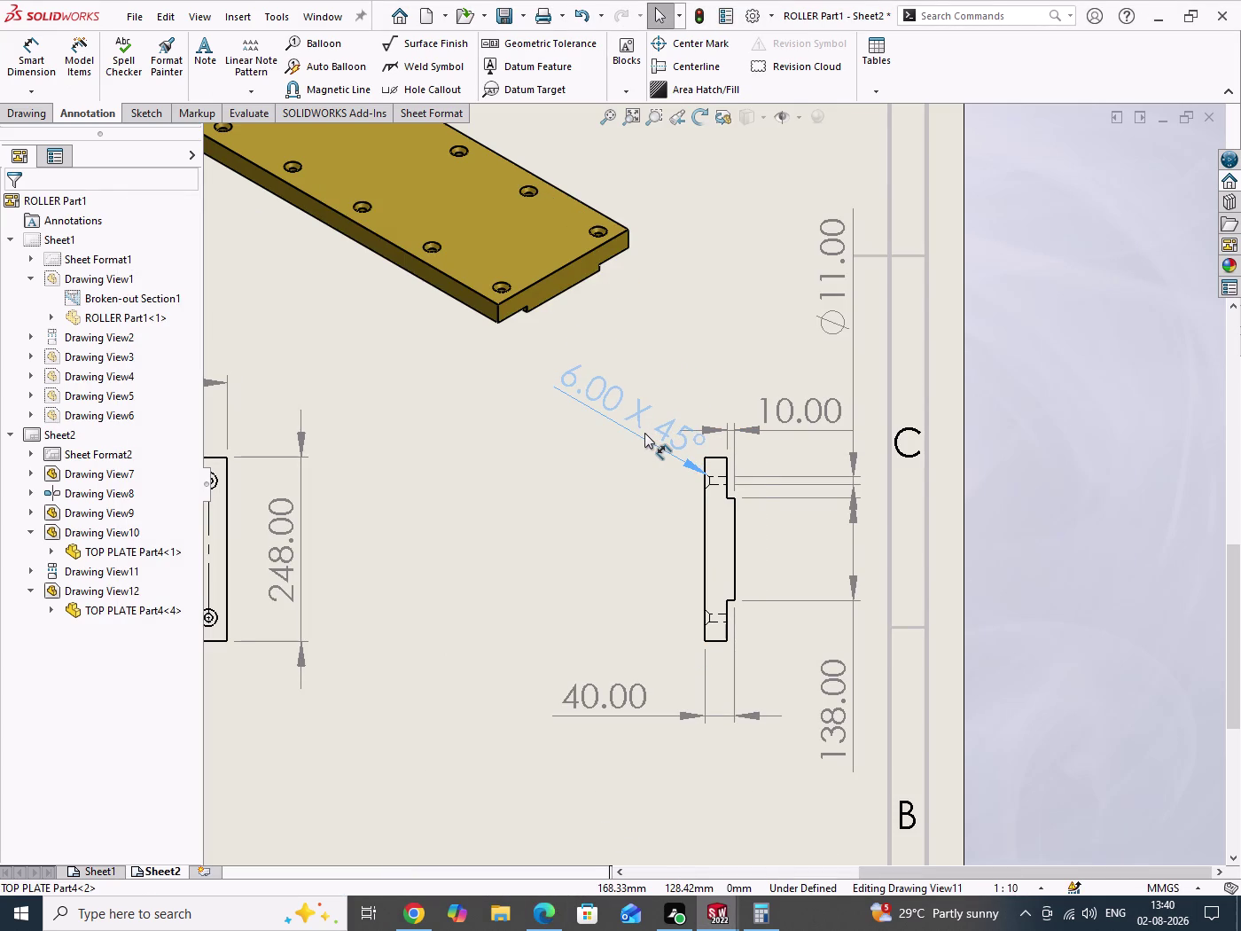
drag(644, 432, 619, 419)
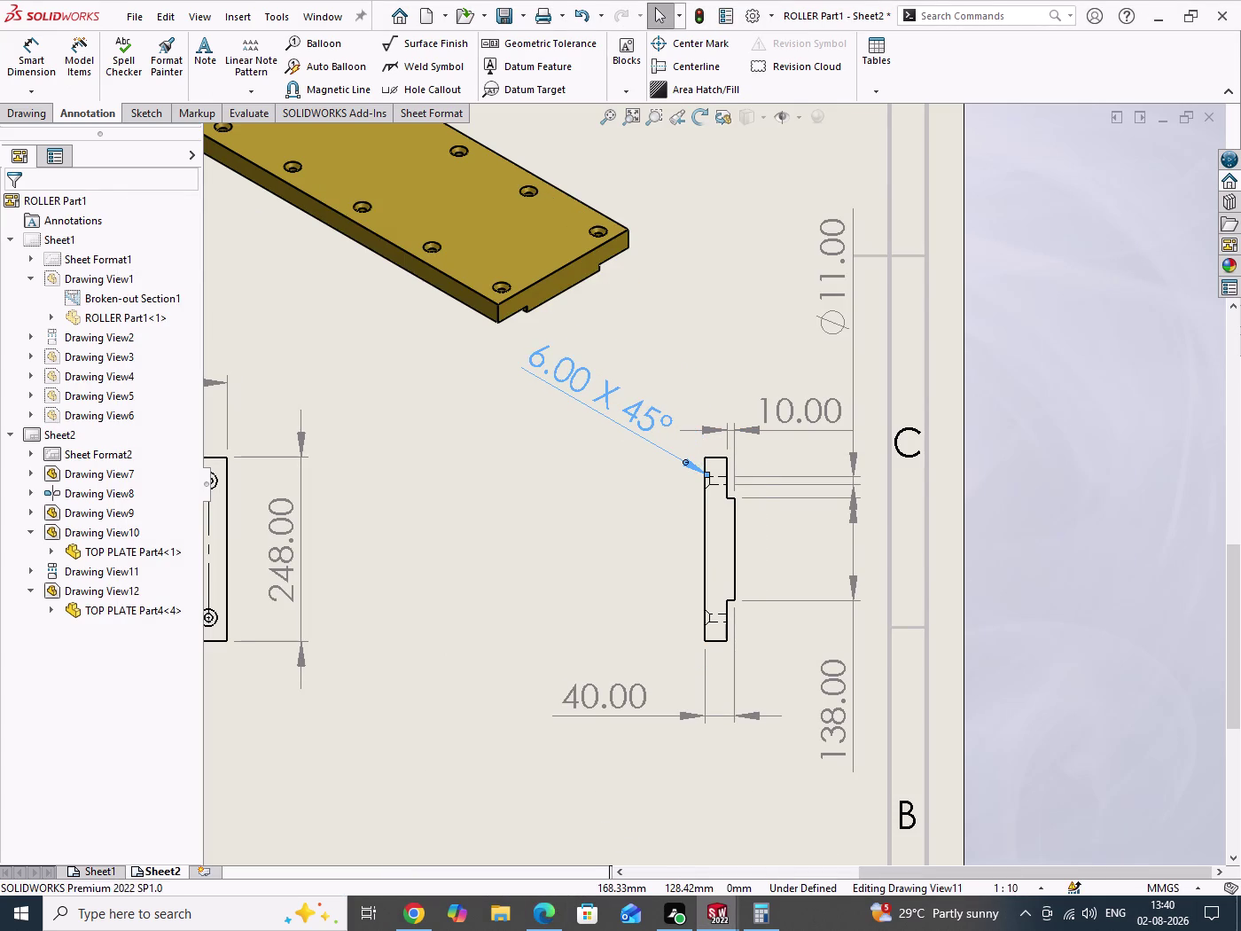
click(14, 205)
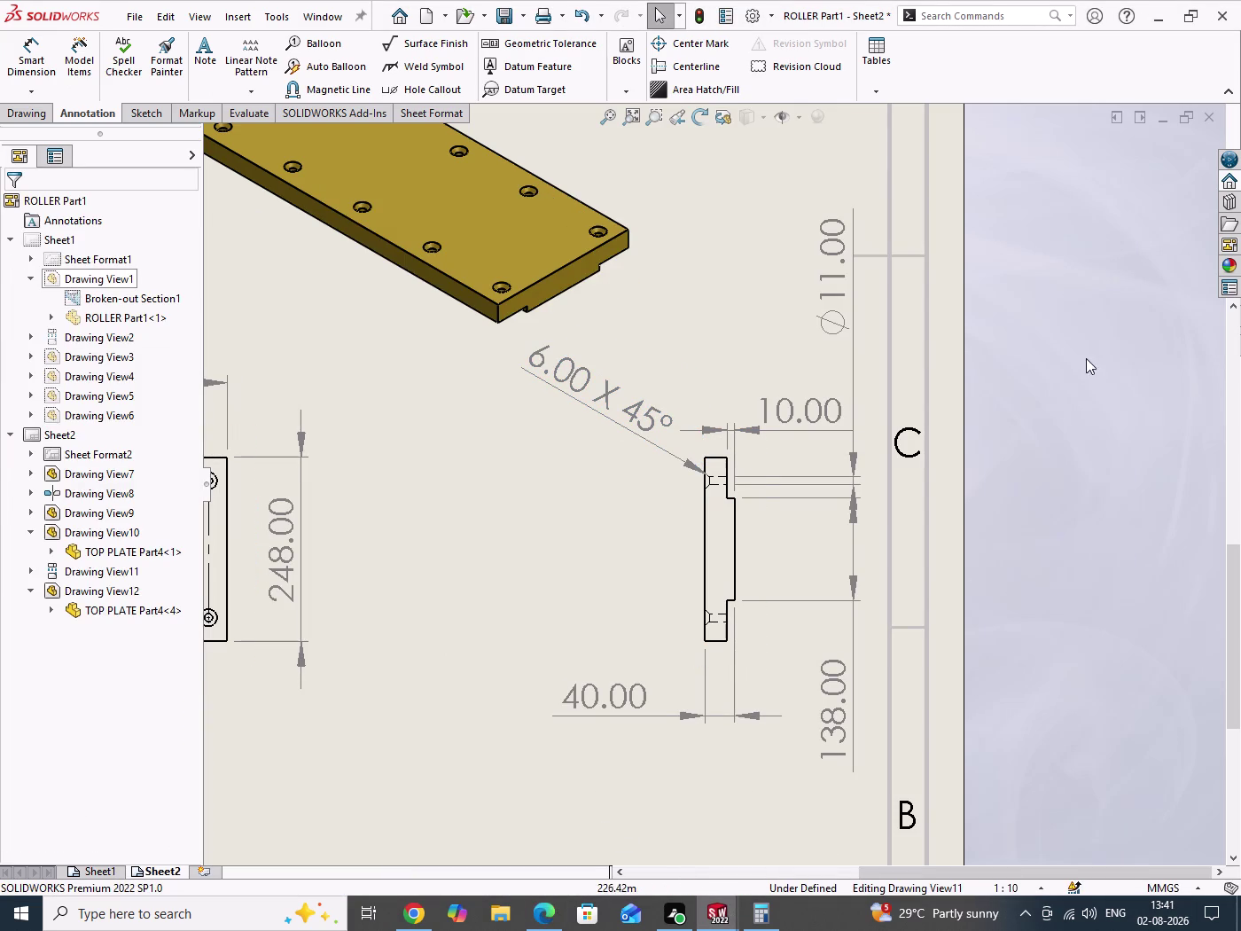
drag(1078, 335, 1129, 633)
Shift isometric plate view Drawing View12 up and left, then save the drawing.
scroll(up, 3)
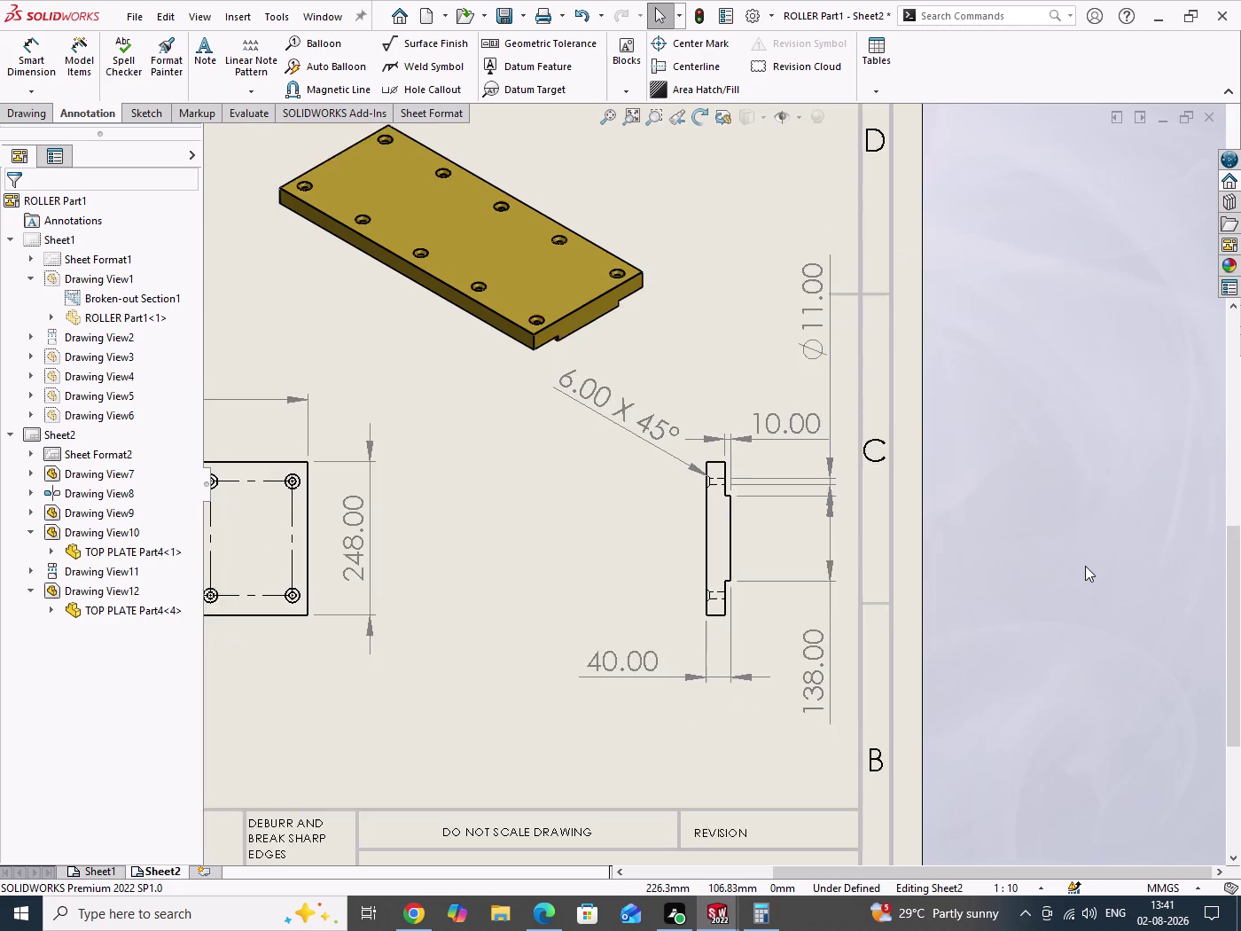
scroll(up, 3)
scroll(up, 3)
scroll(down, 3)
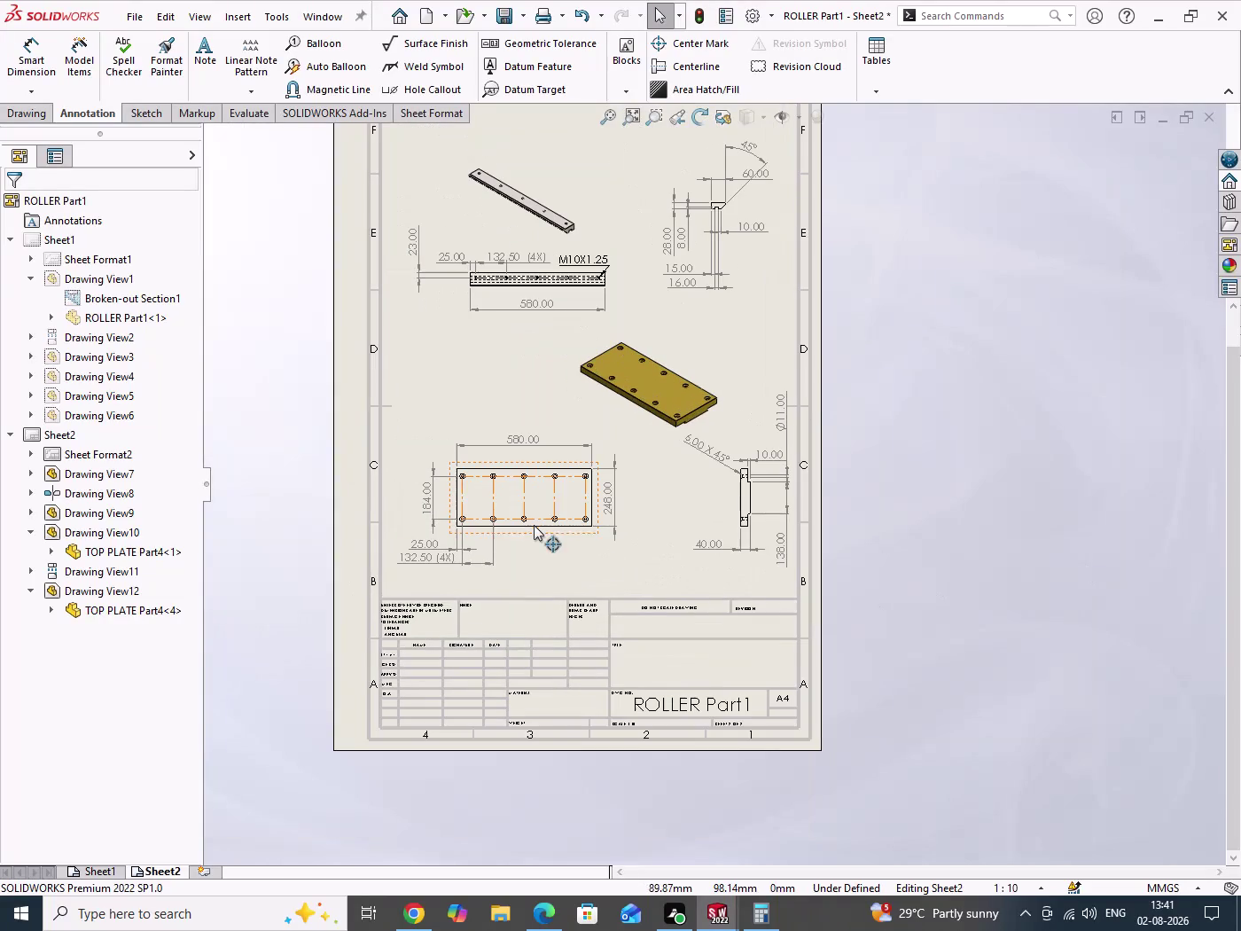
drag(616, 437, 601, 435)
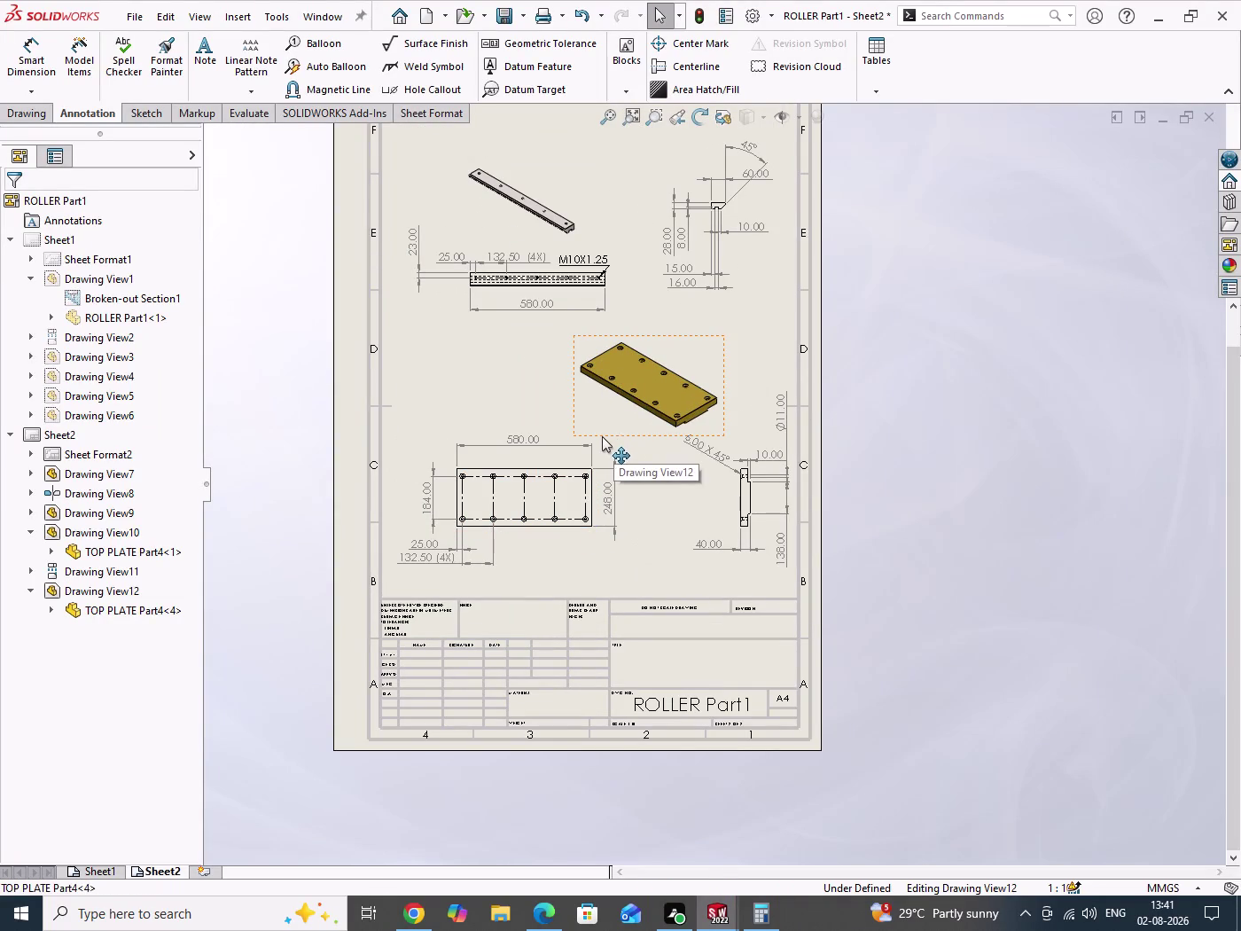
drag(601, 435, 565, 431)
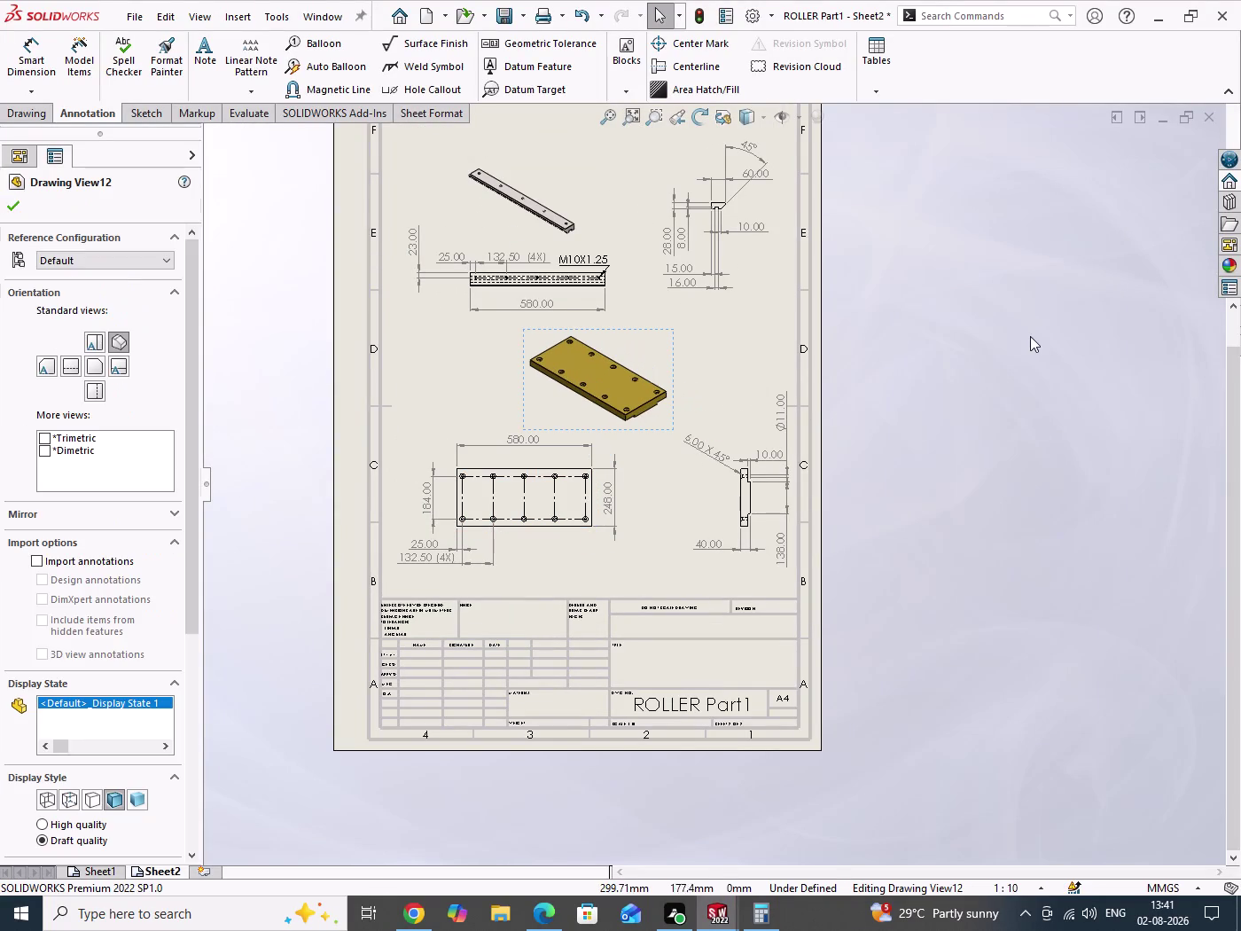
drag(1030, 336, 1058, 617)
drag(732, 532, 706, 530)
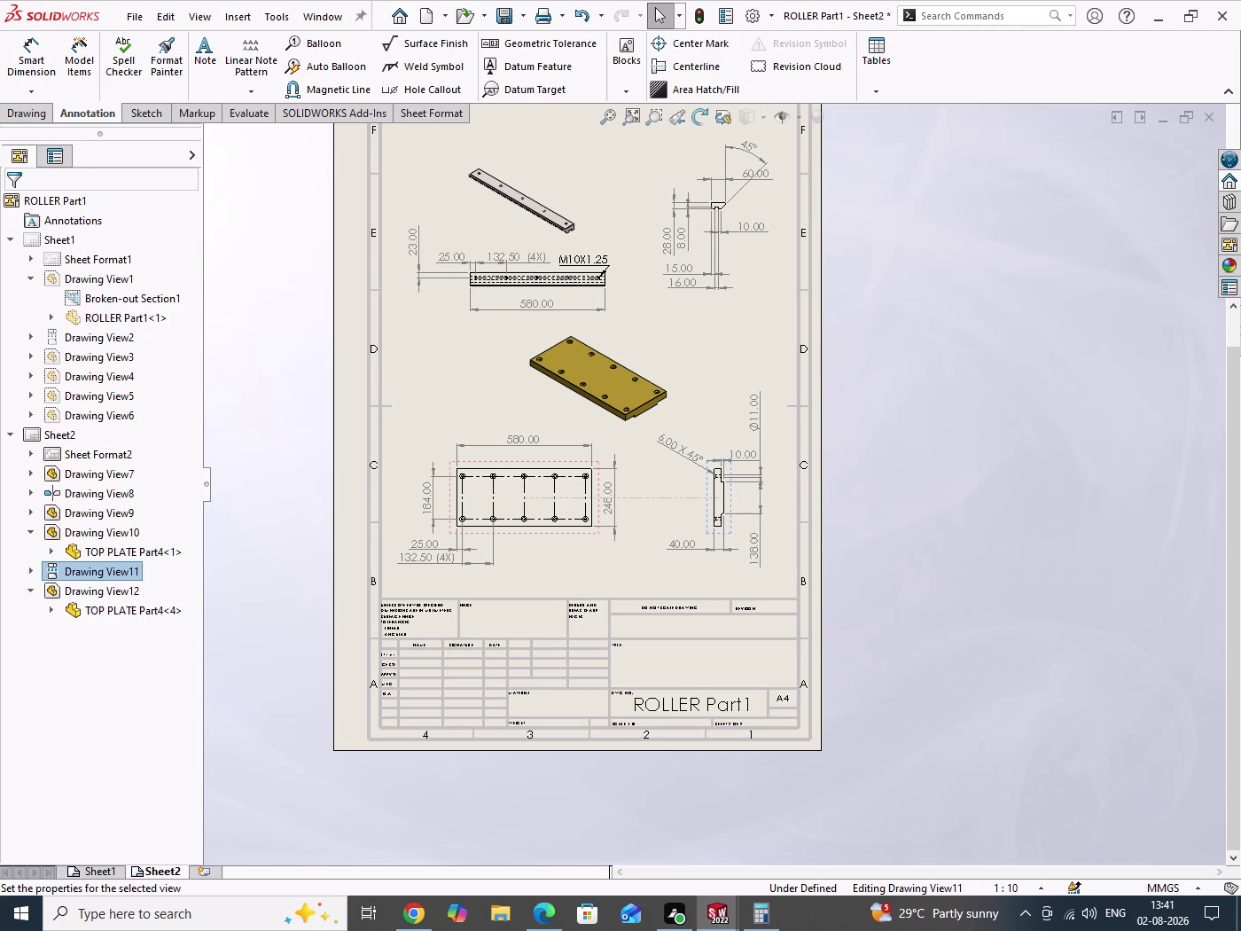
drag(920, 357, 983, 536)
scroll(up, 3)
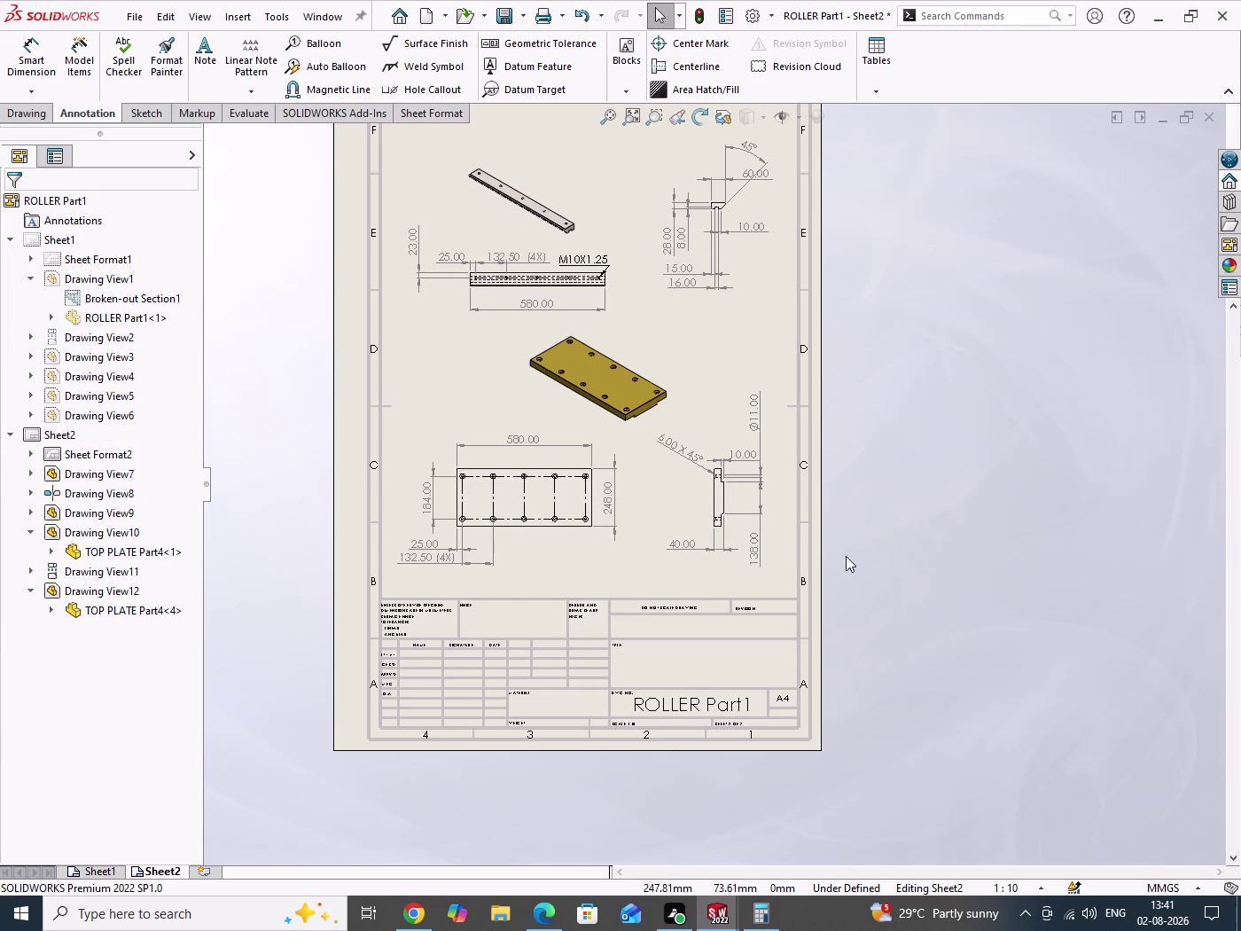
scroll(down, 3)
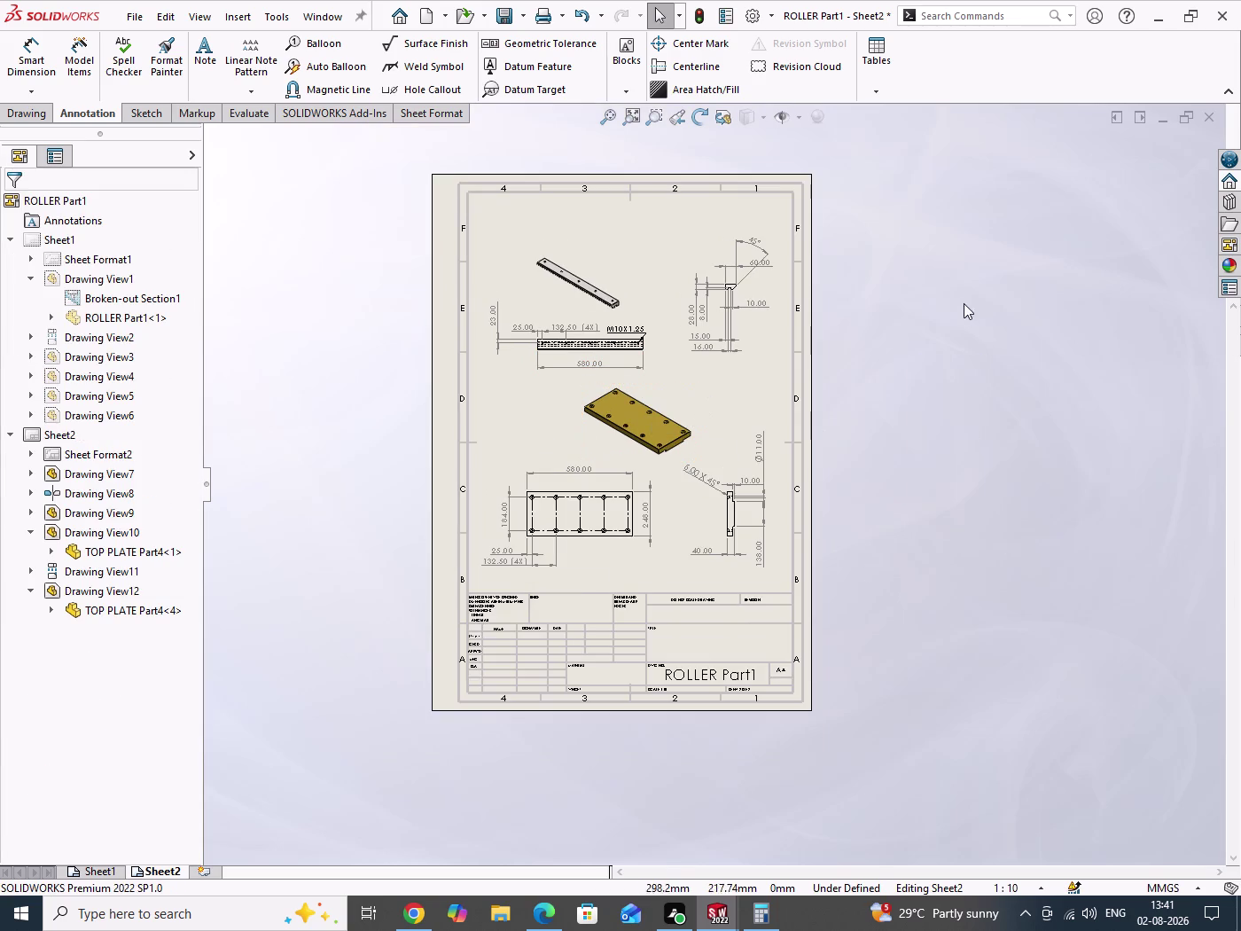
drag(958, 299, 1066, 635)
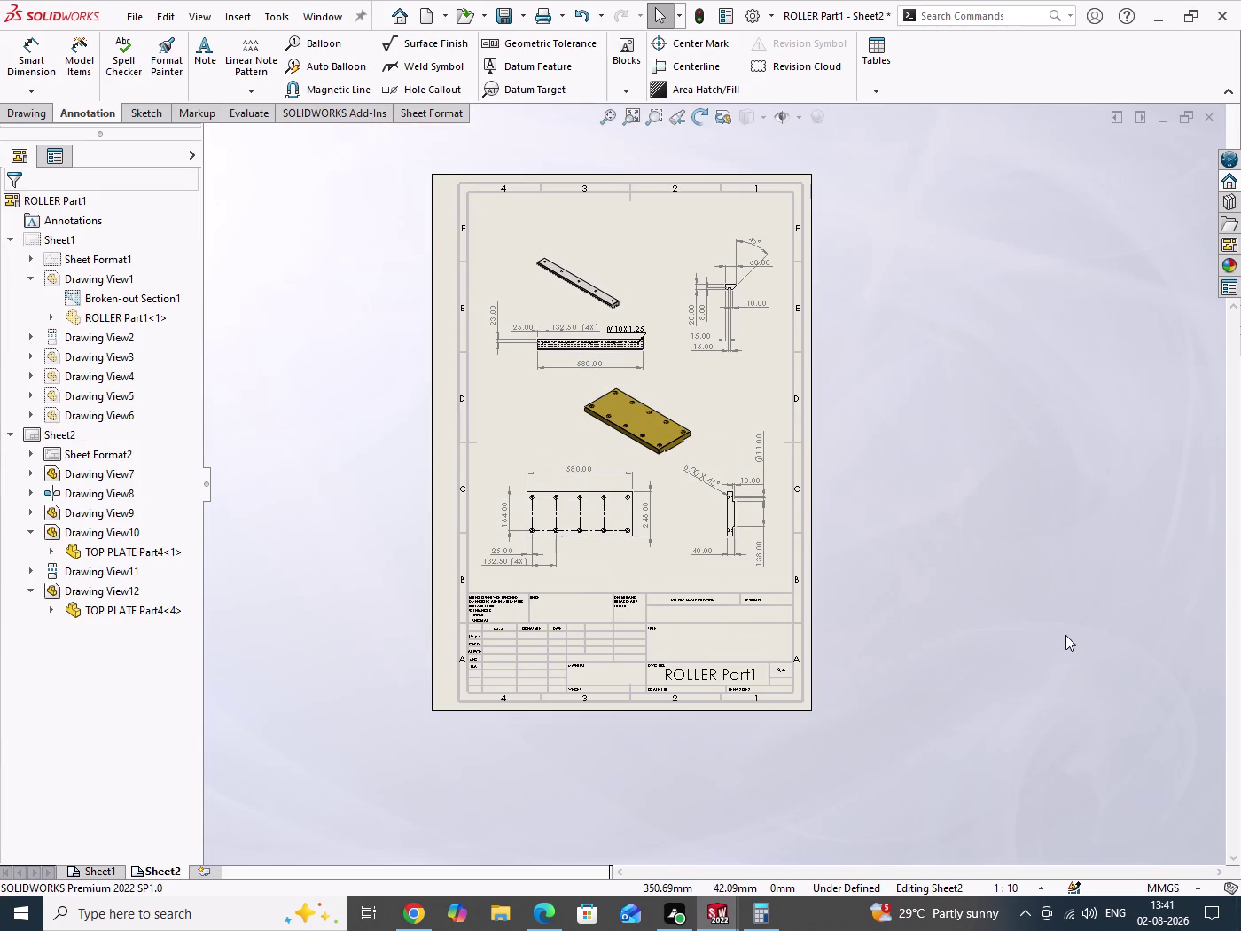
key(ctrl+s)
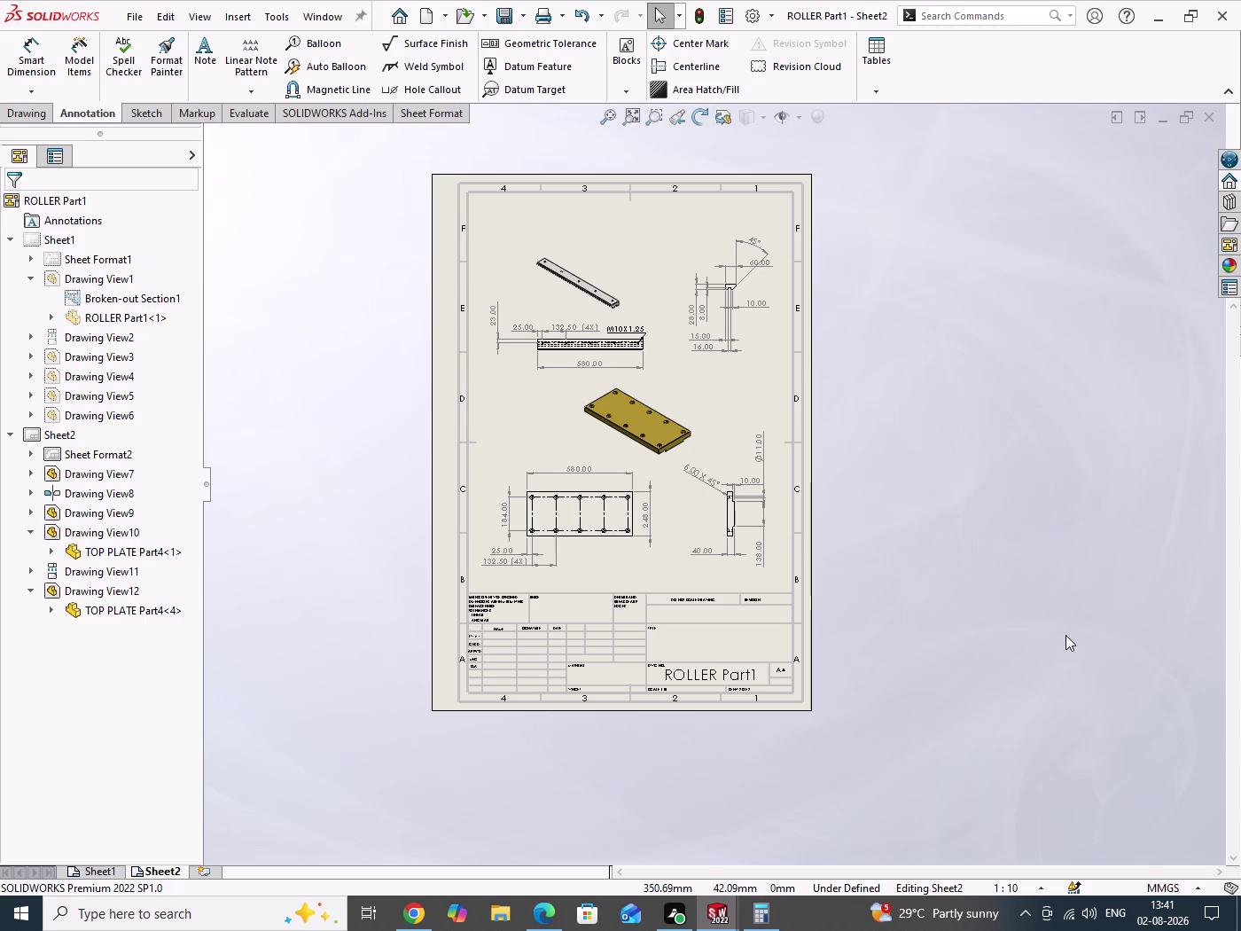
Save again and add a blank Sheet3 with the ROLLER Part1 title block.
drag(888, 355, 949, 586)
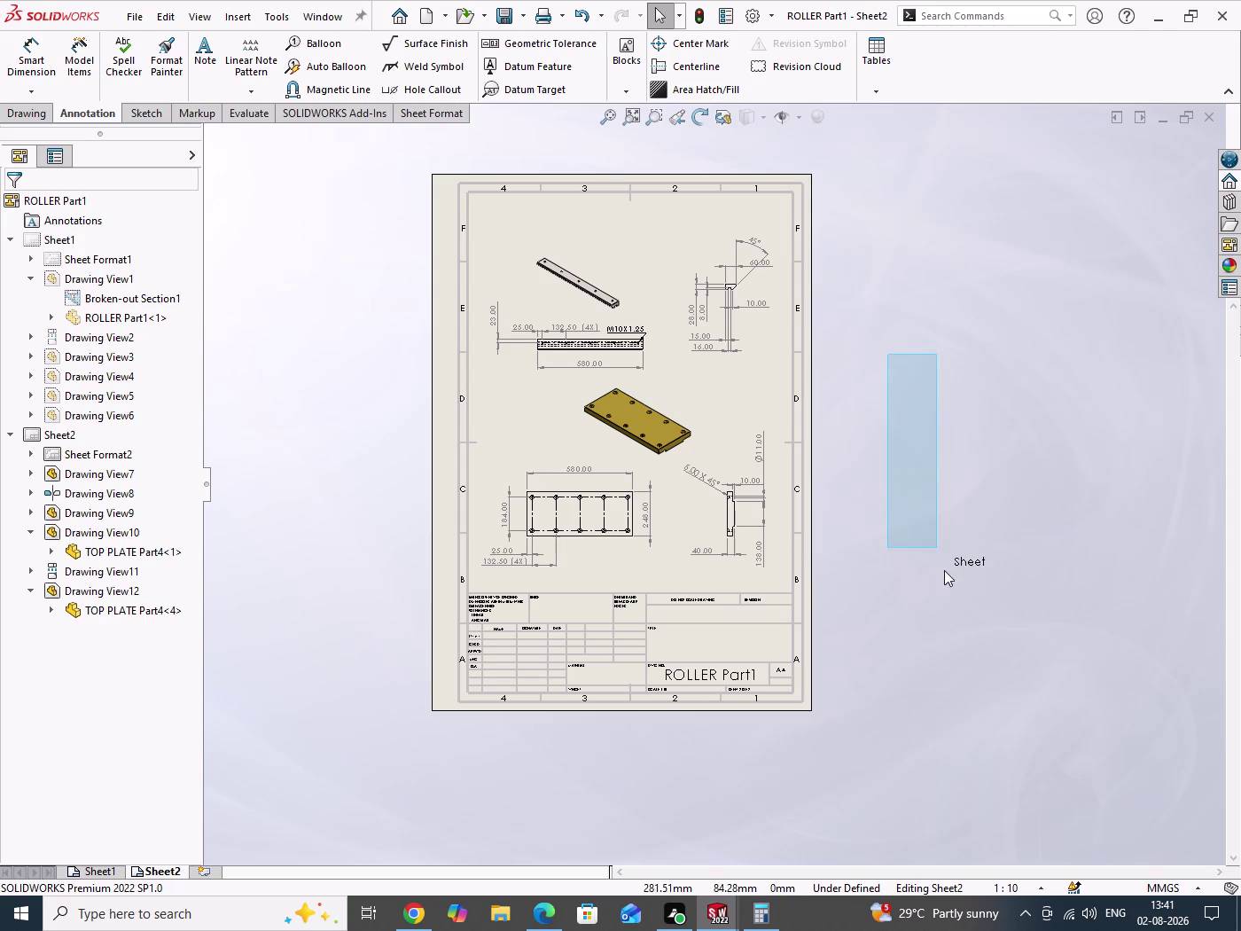
drag(949, 586, 962, 627)
scroll(up, 3)
scroll(down, 3)
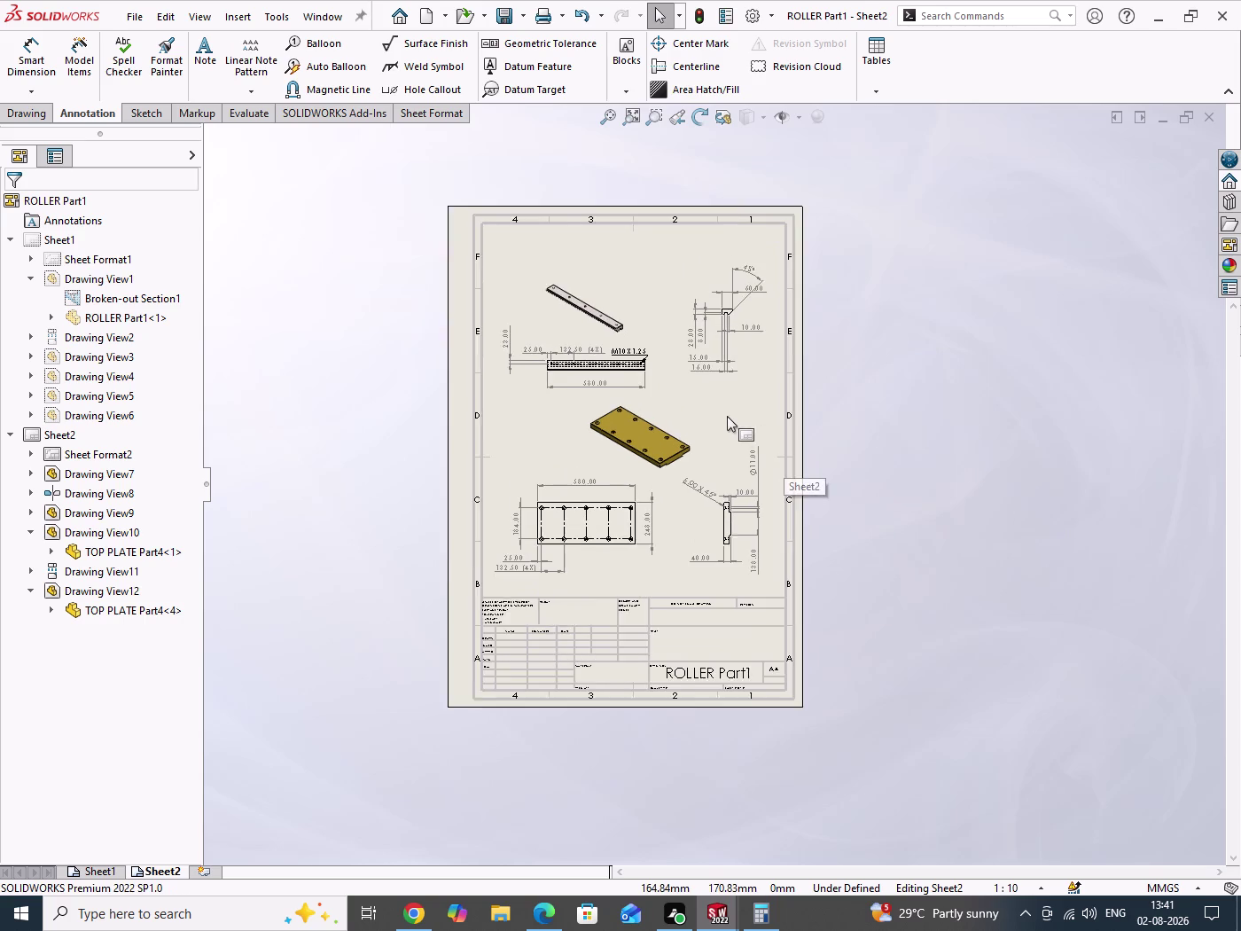
drag(880, 350, 935, 560)
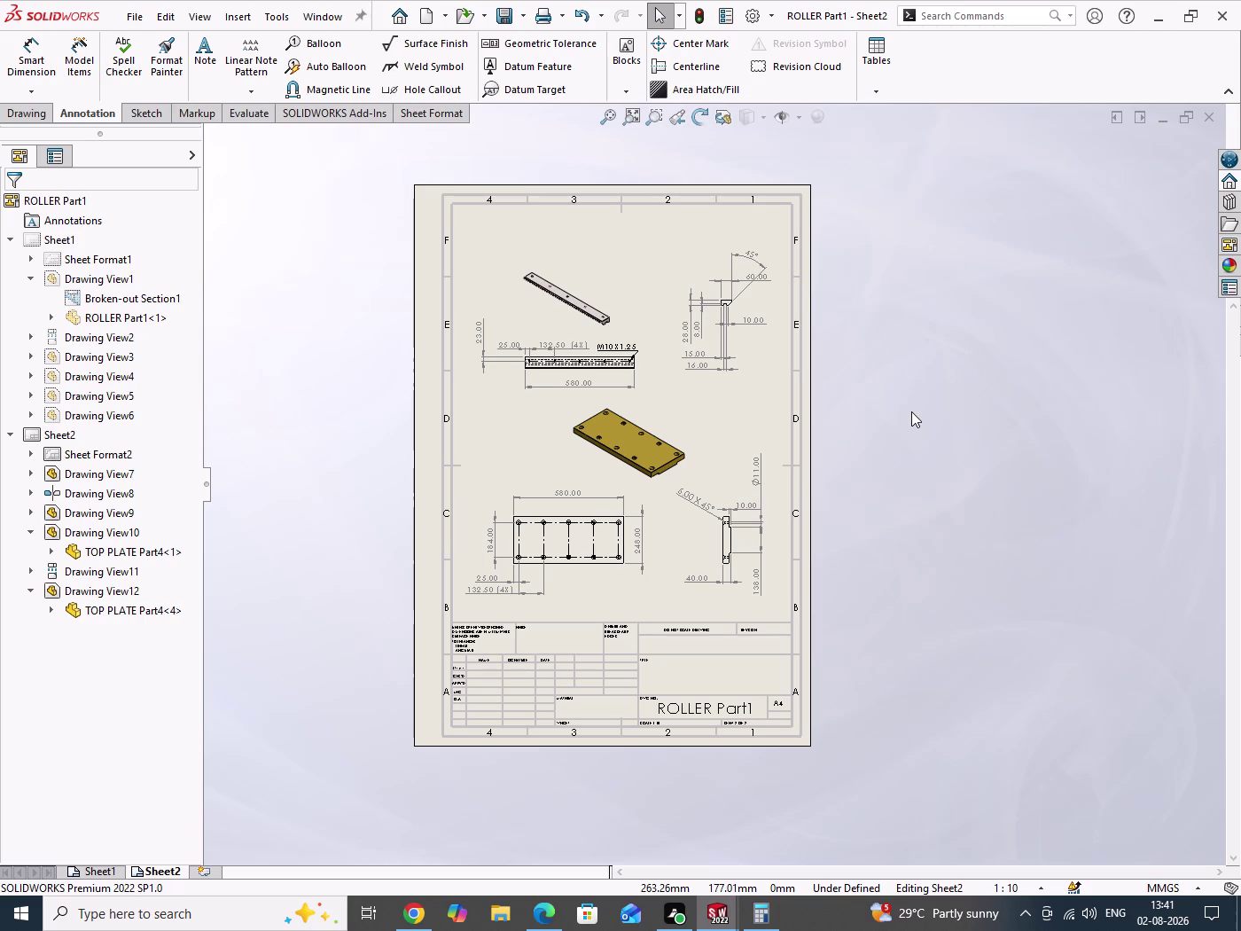
key(ctrl+s)
click(205, 876)
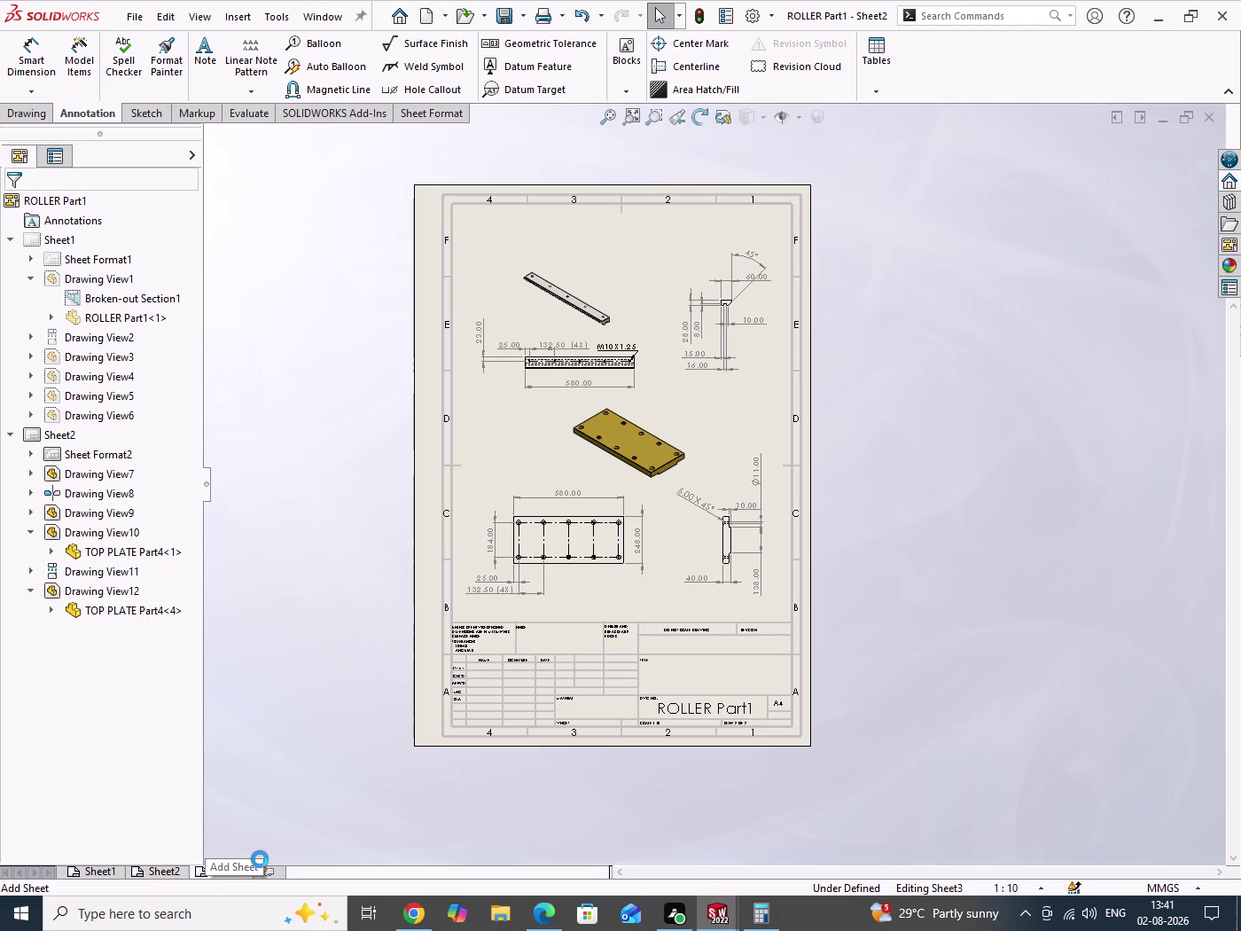
scroll(up, 3)
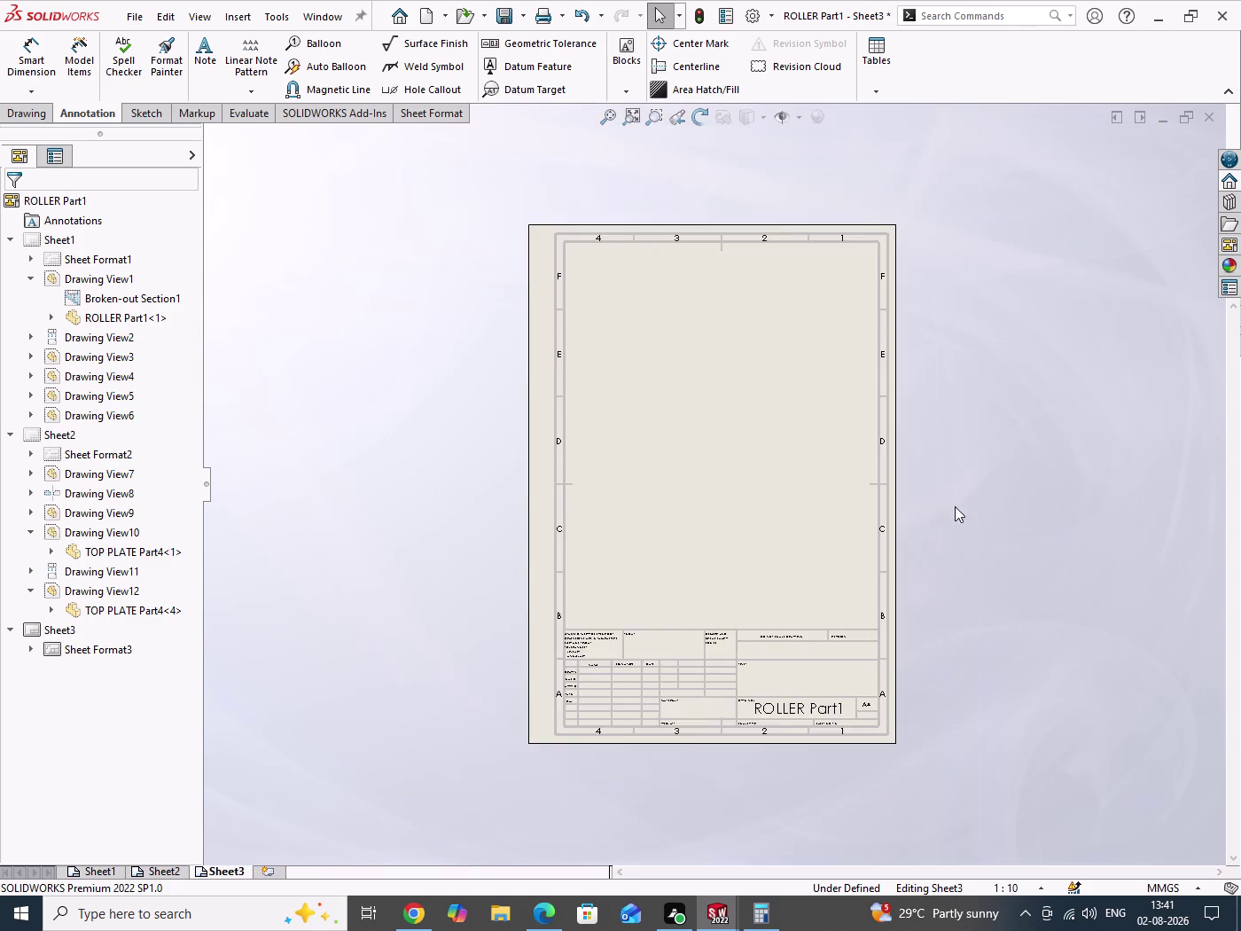
Insert an isometric view of the NO WAY ROLLER TRACK Assem1 assembly on Sheet3.
scroll(down, 3)
click(26, 115)
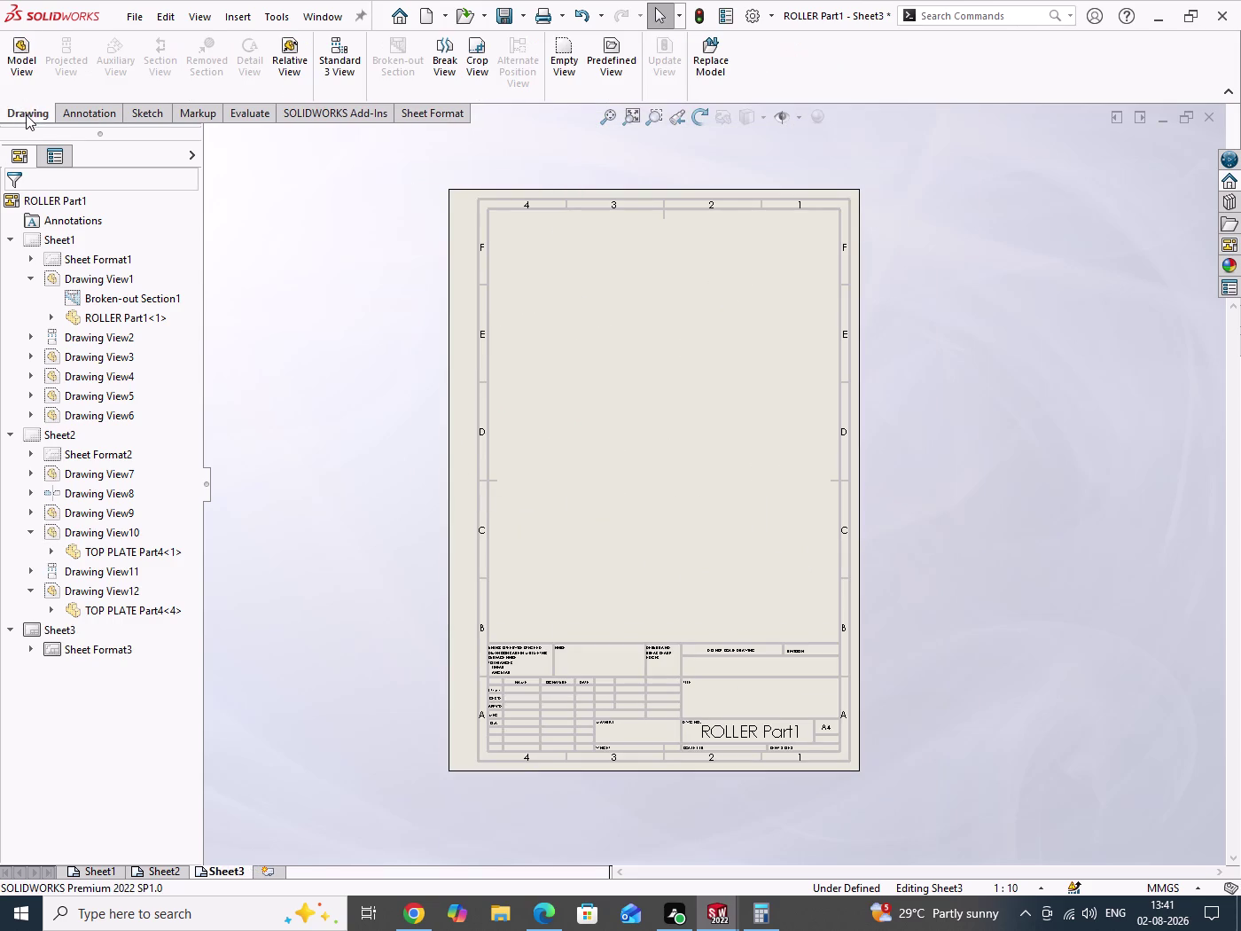
click(22, 59)
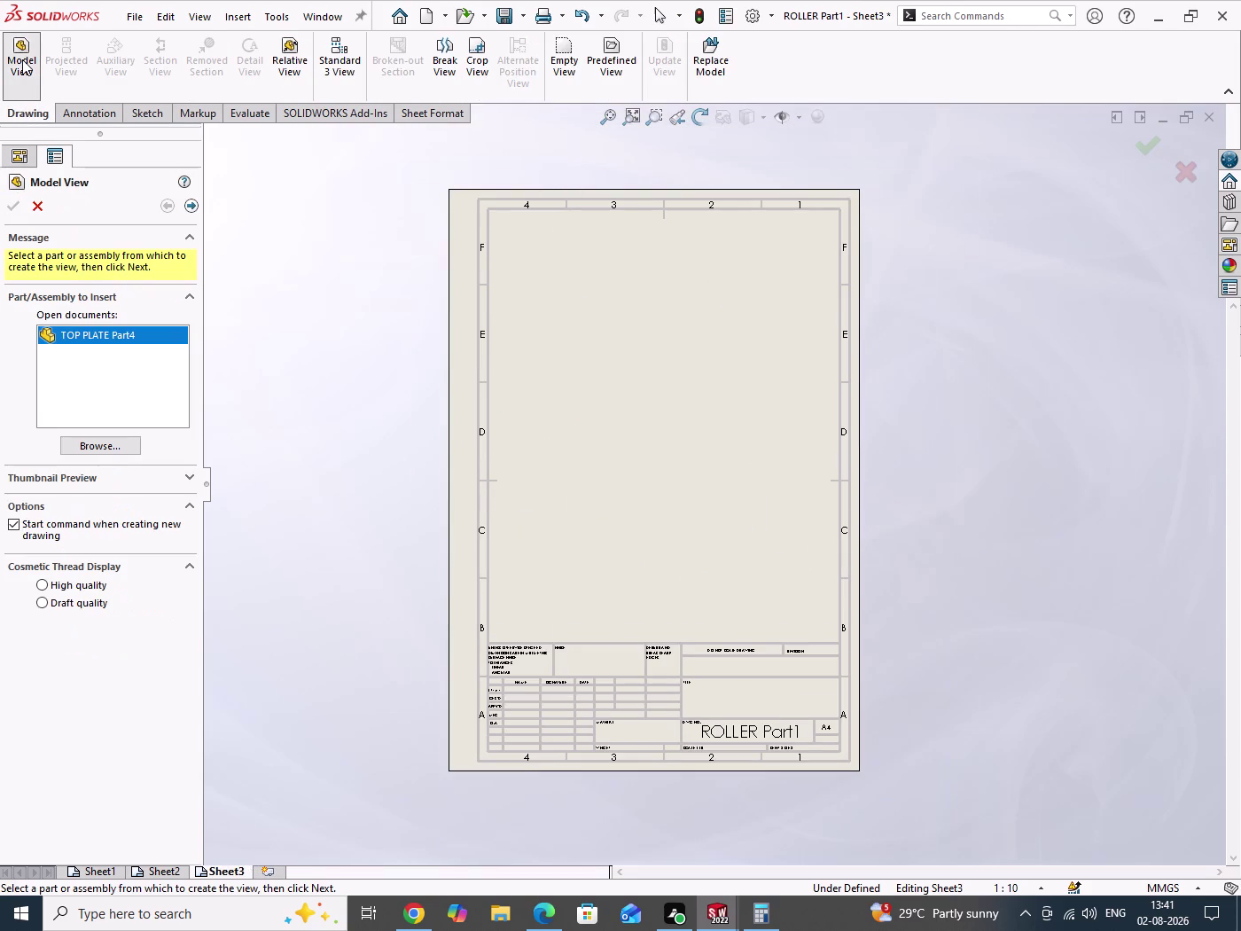
click(126, 448)
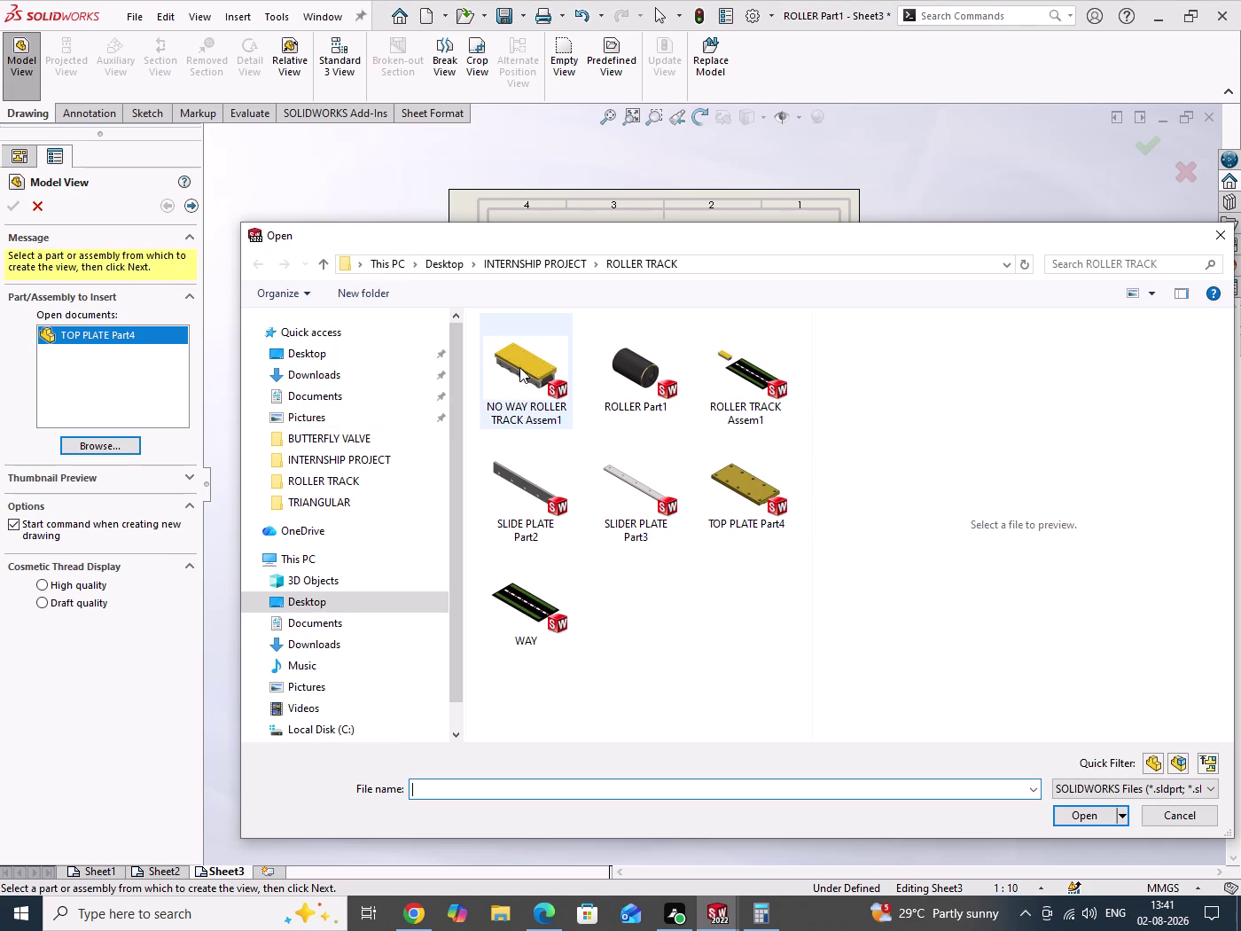
click(515, 356)
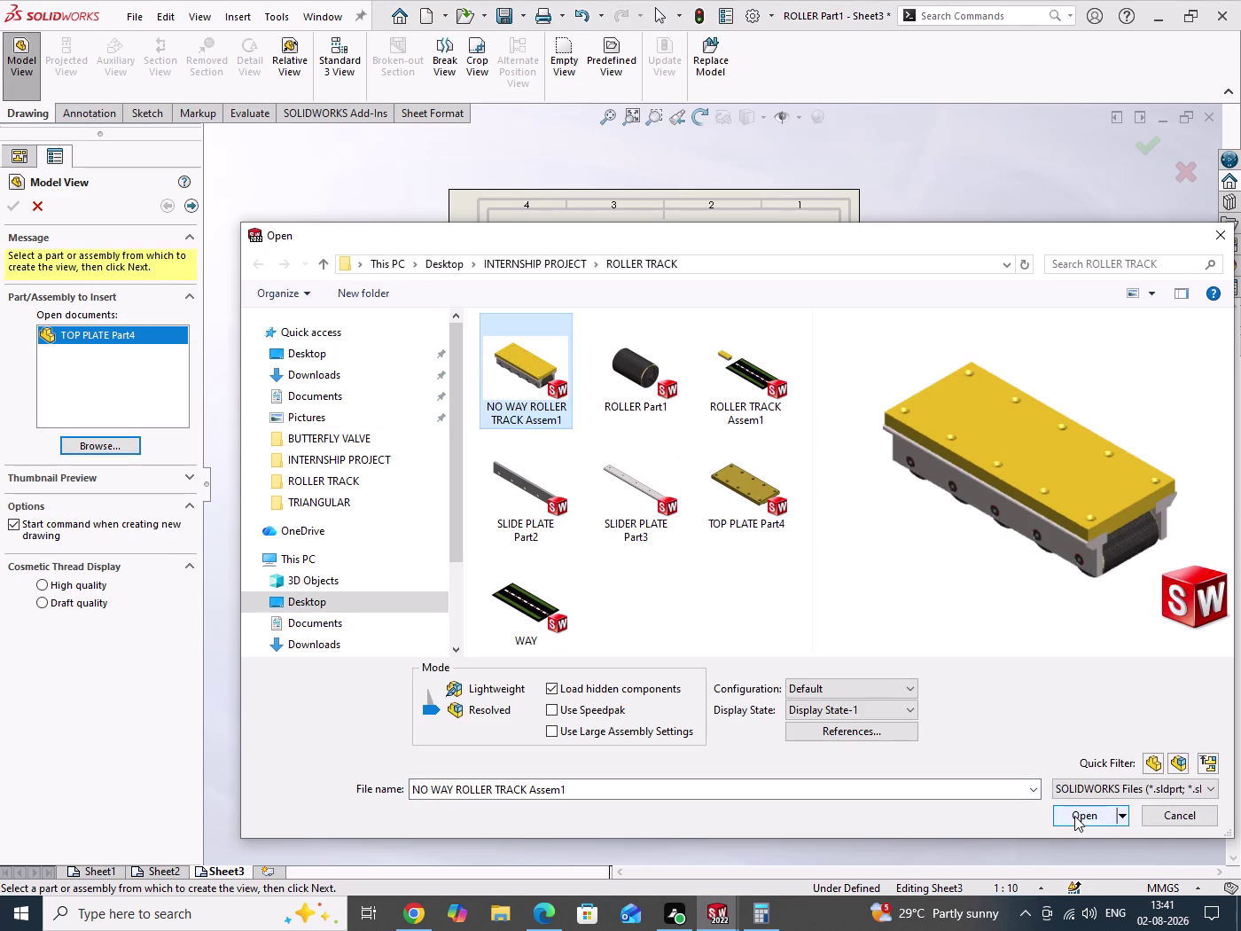
click(1074, 816)
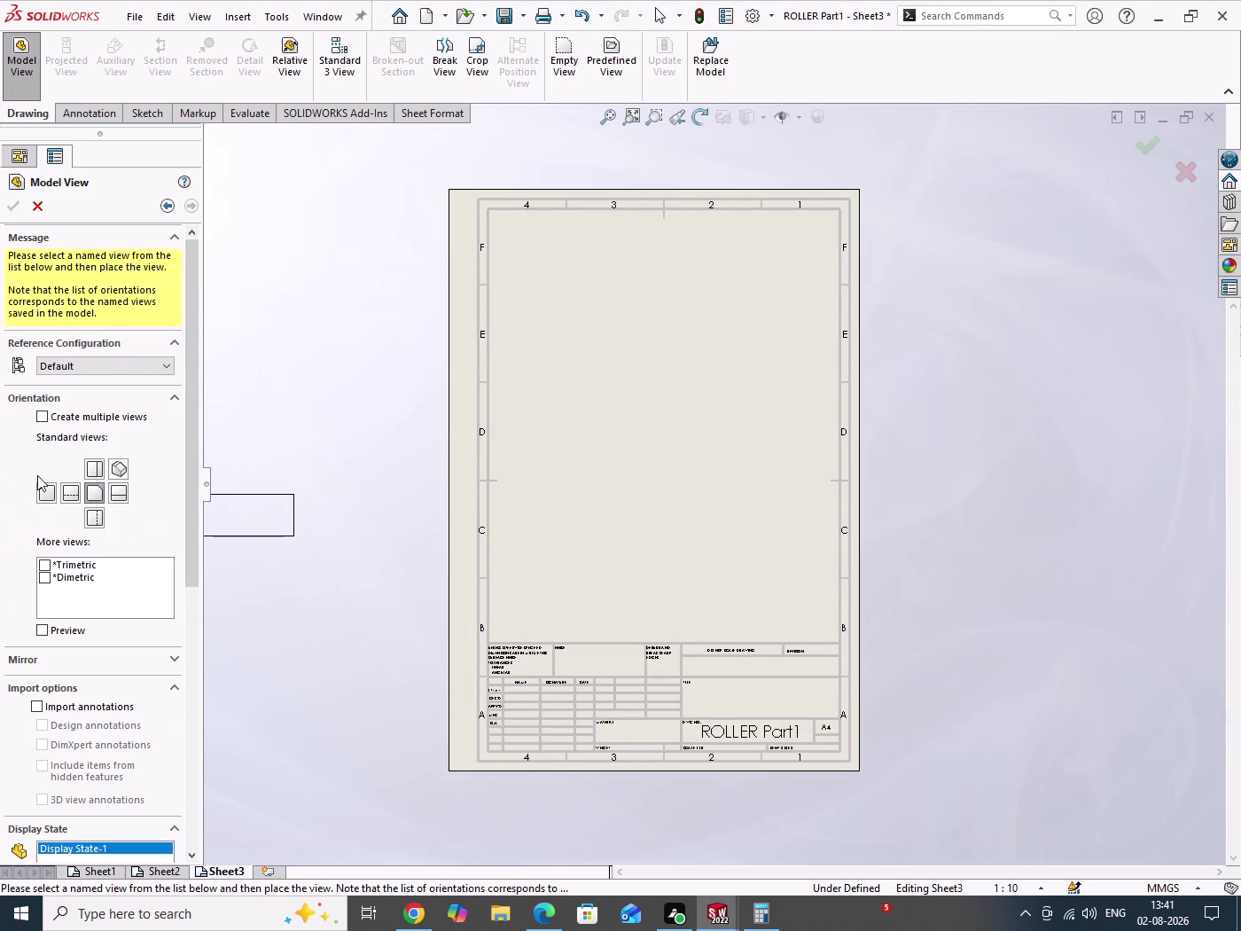
click(124, 473)
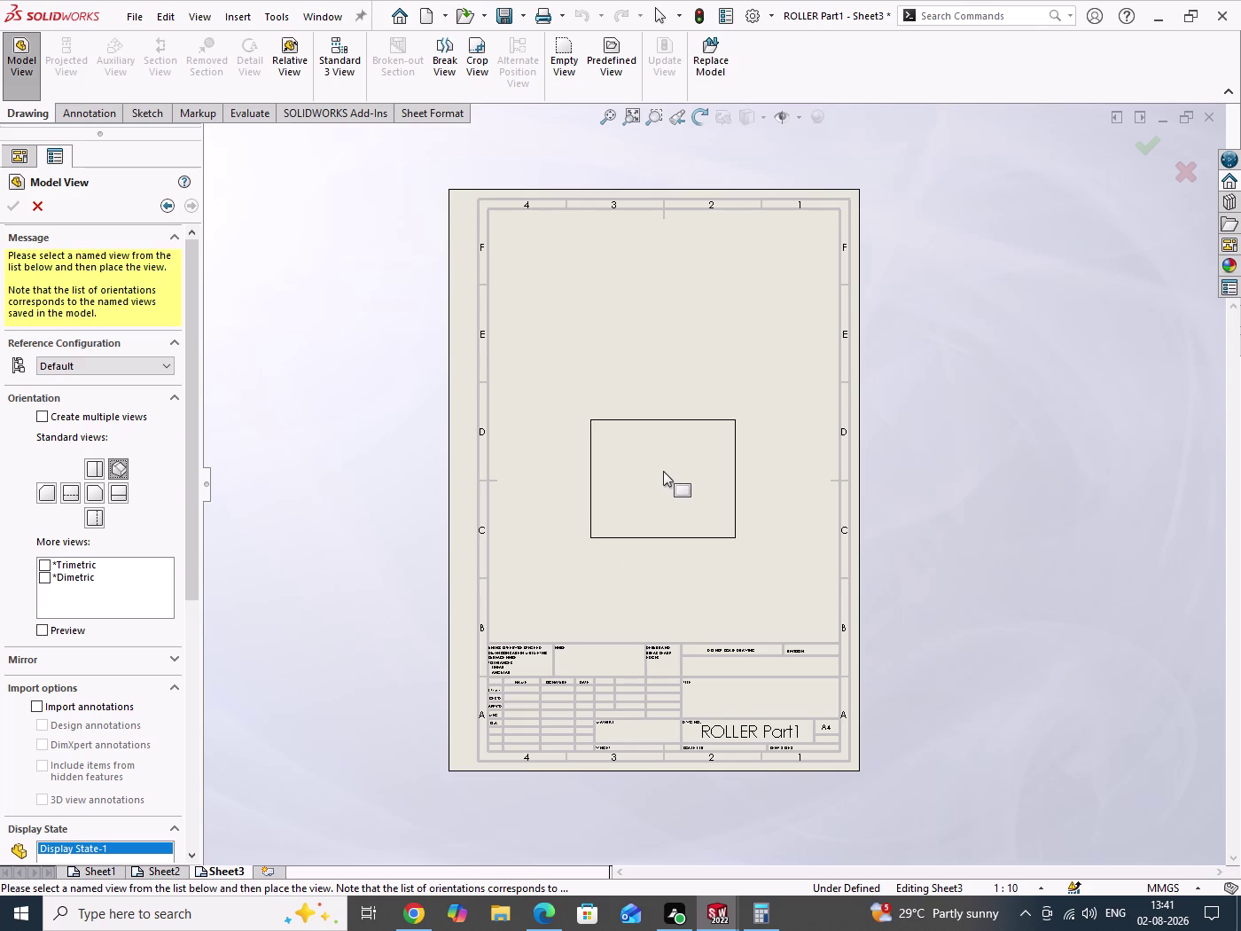
click(607, 331)
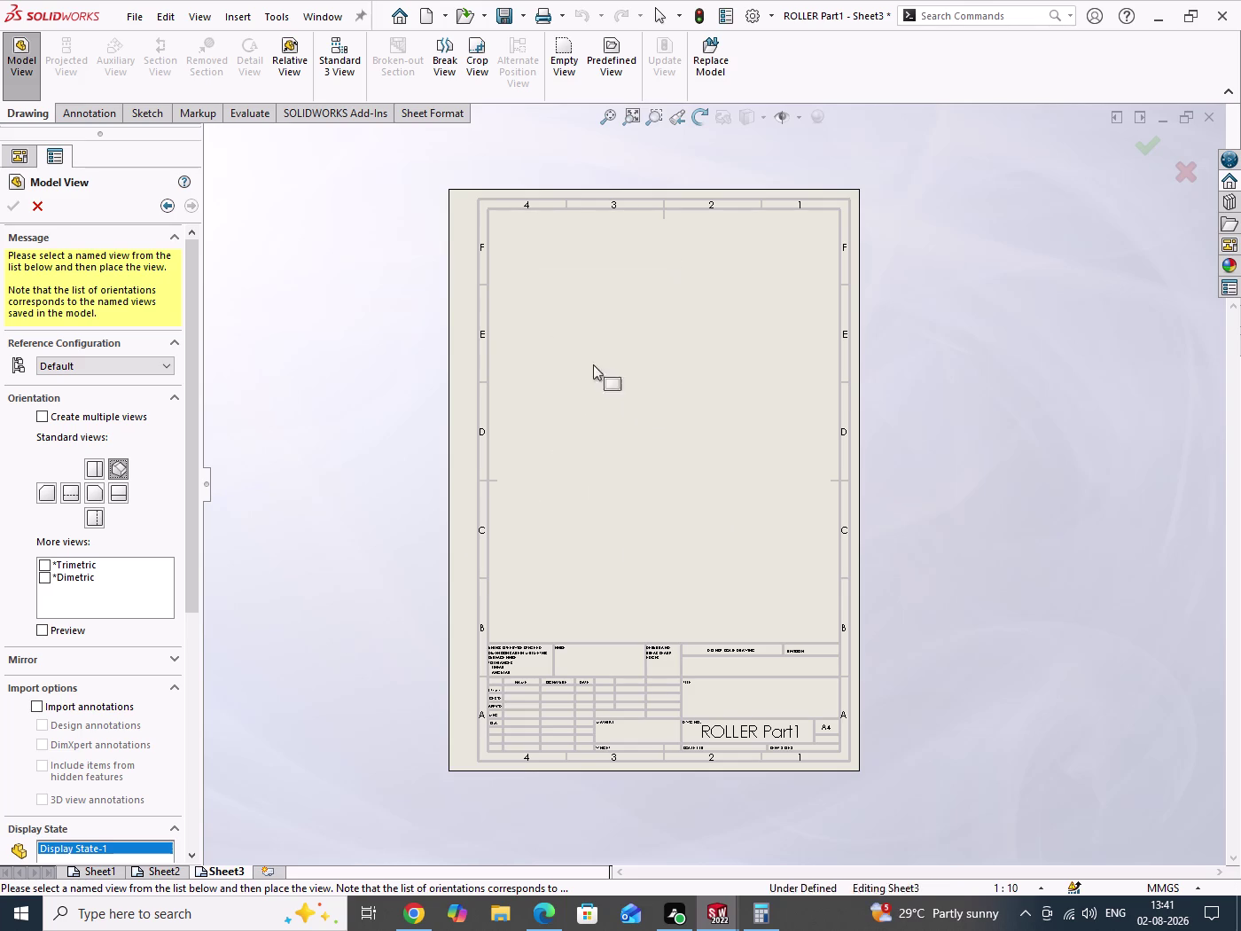
click(140, 803)
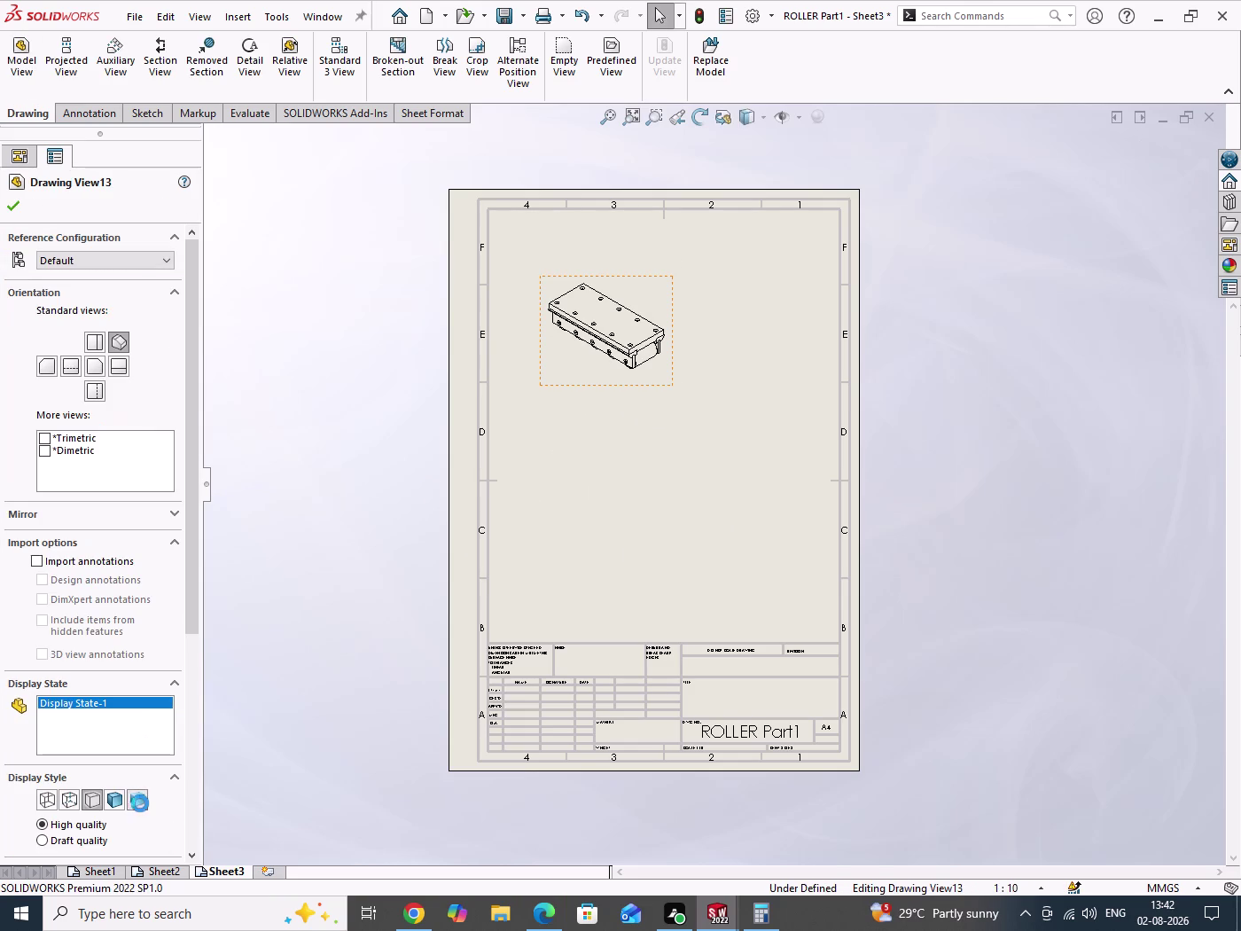
click(14, 208)
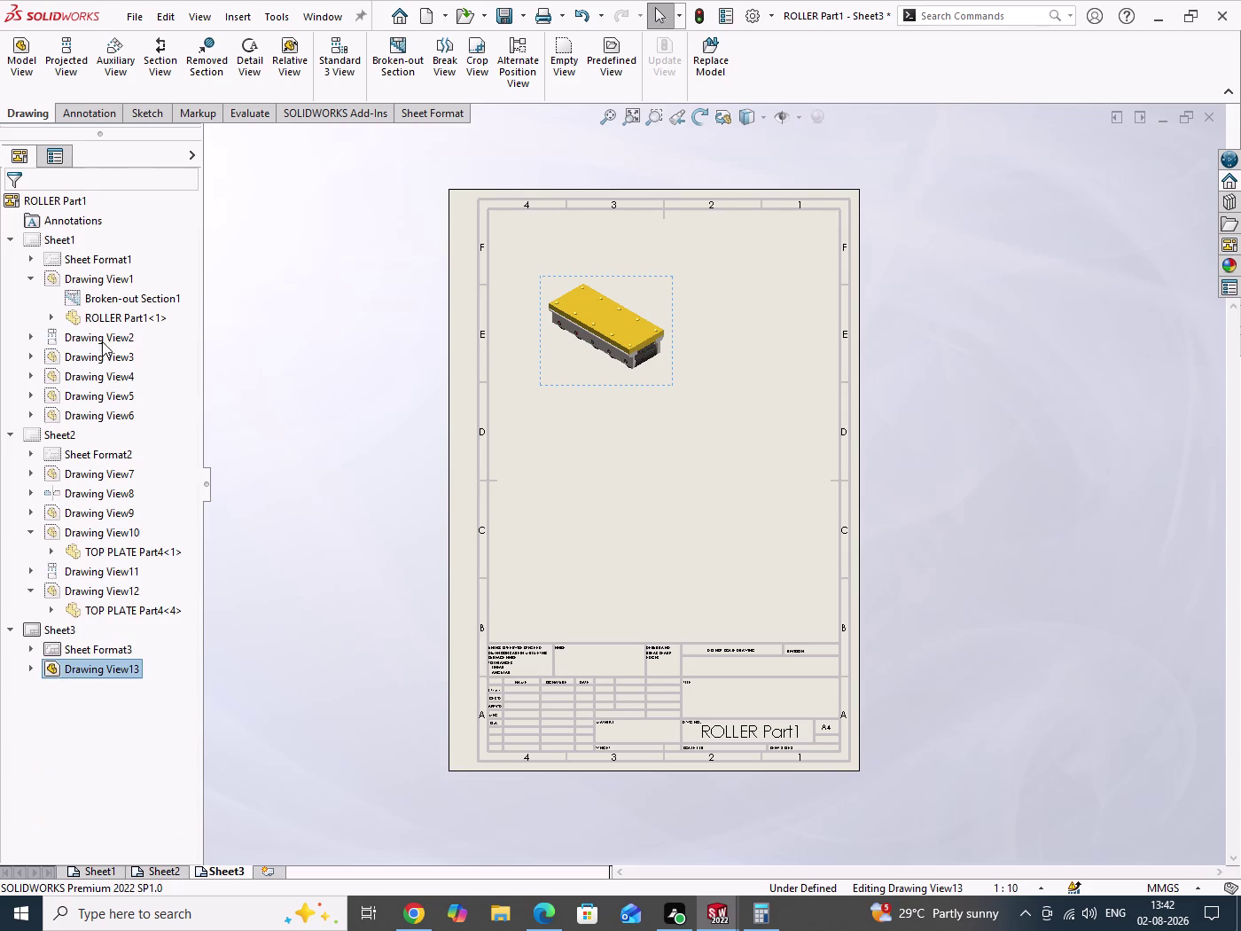
Nudge the assembly view toward the sheet centre and show the Annotation tools.
drag(622, 515, 668, 570)
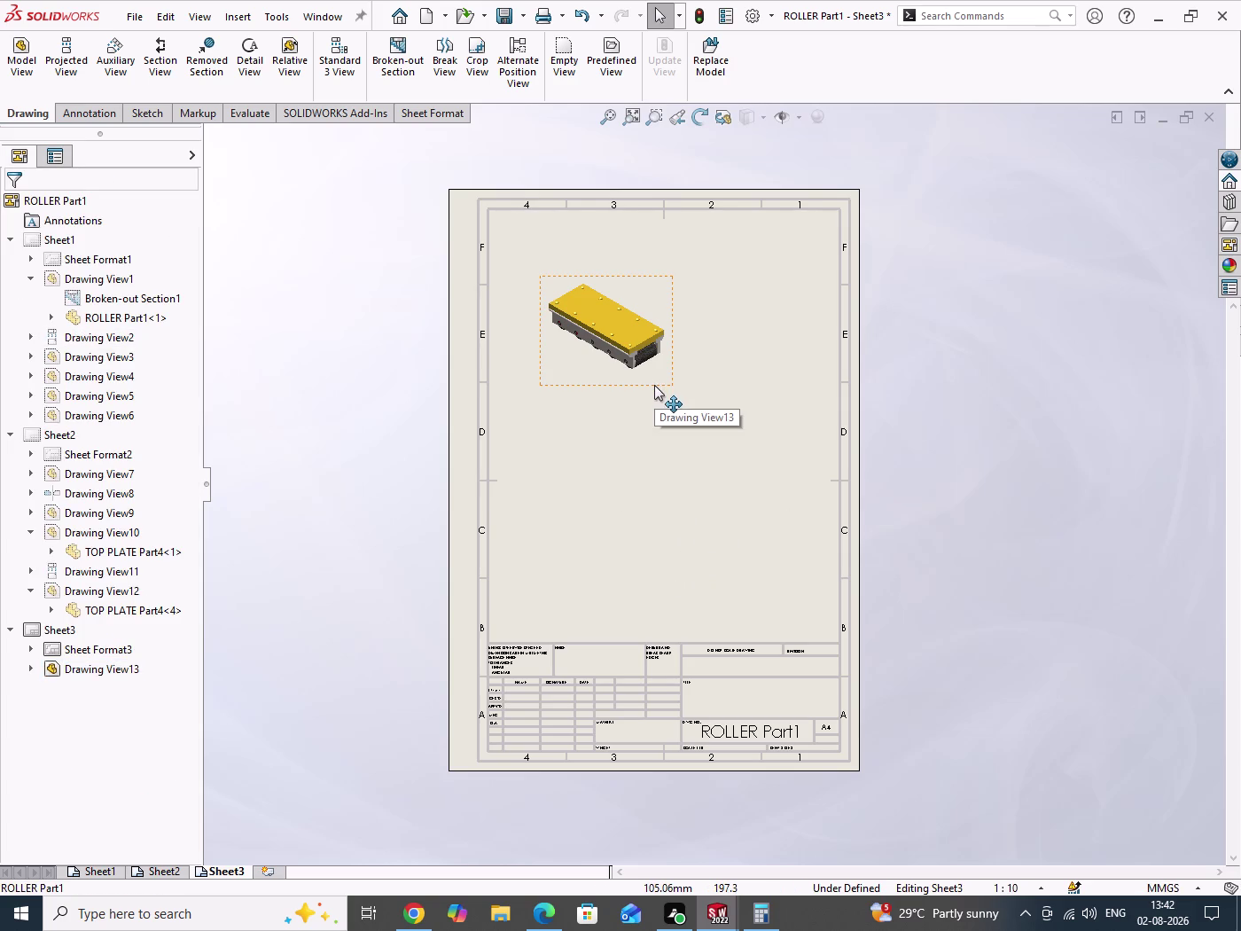
drag(654, 385, 666, 410)
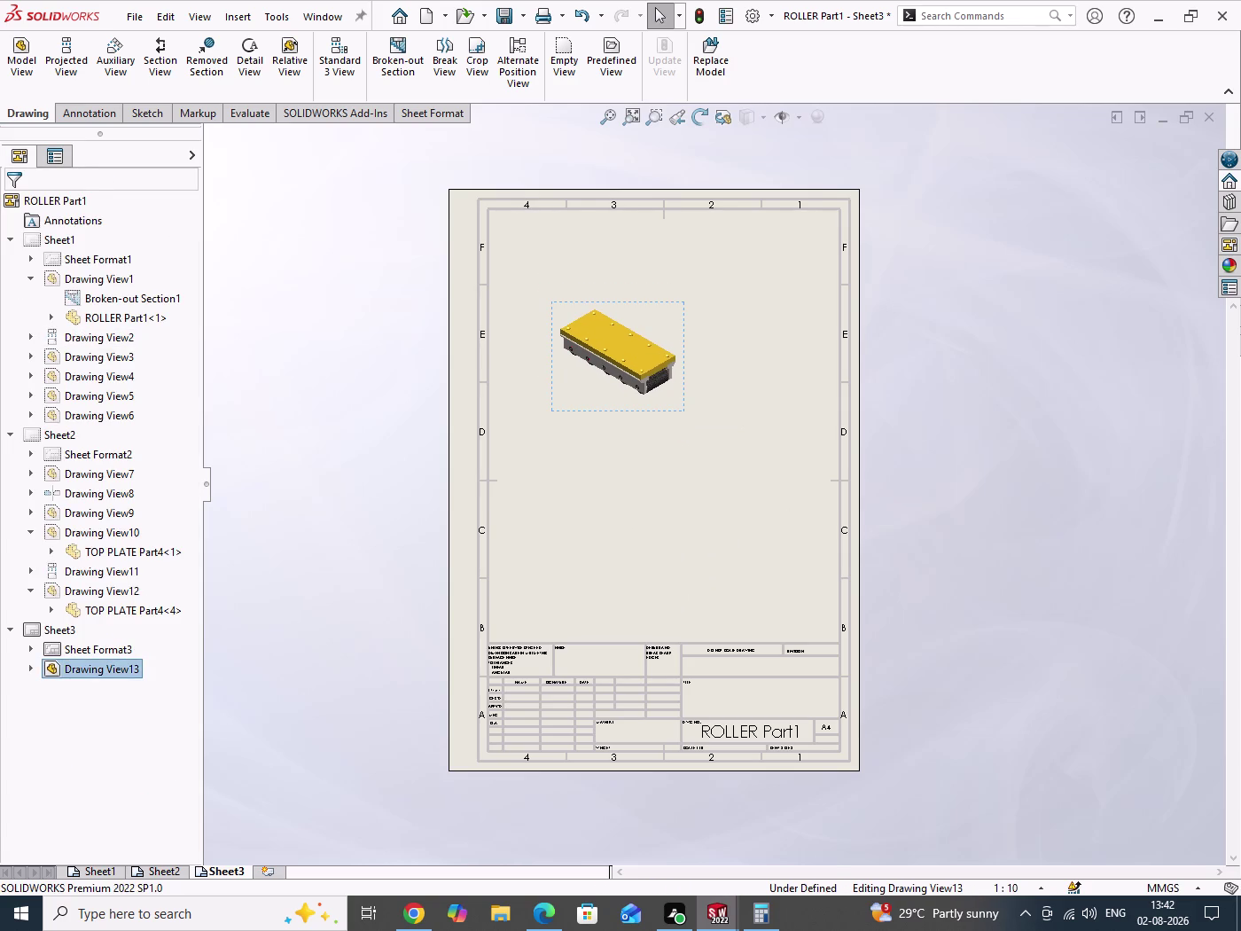
drag(641, 567, 705, 607)
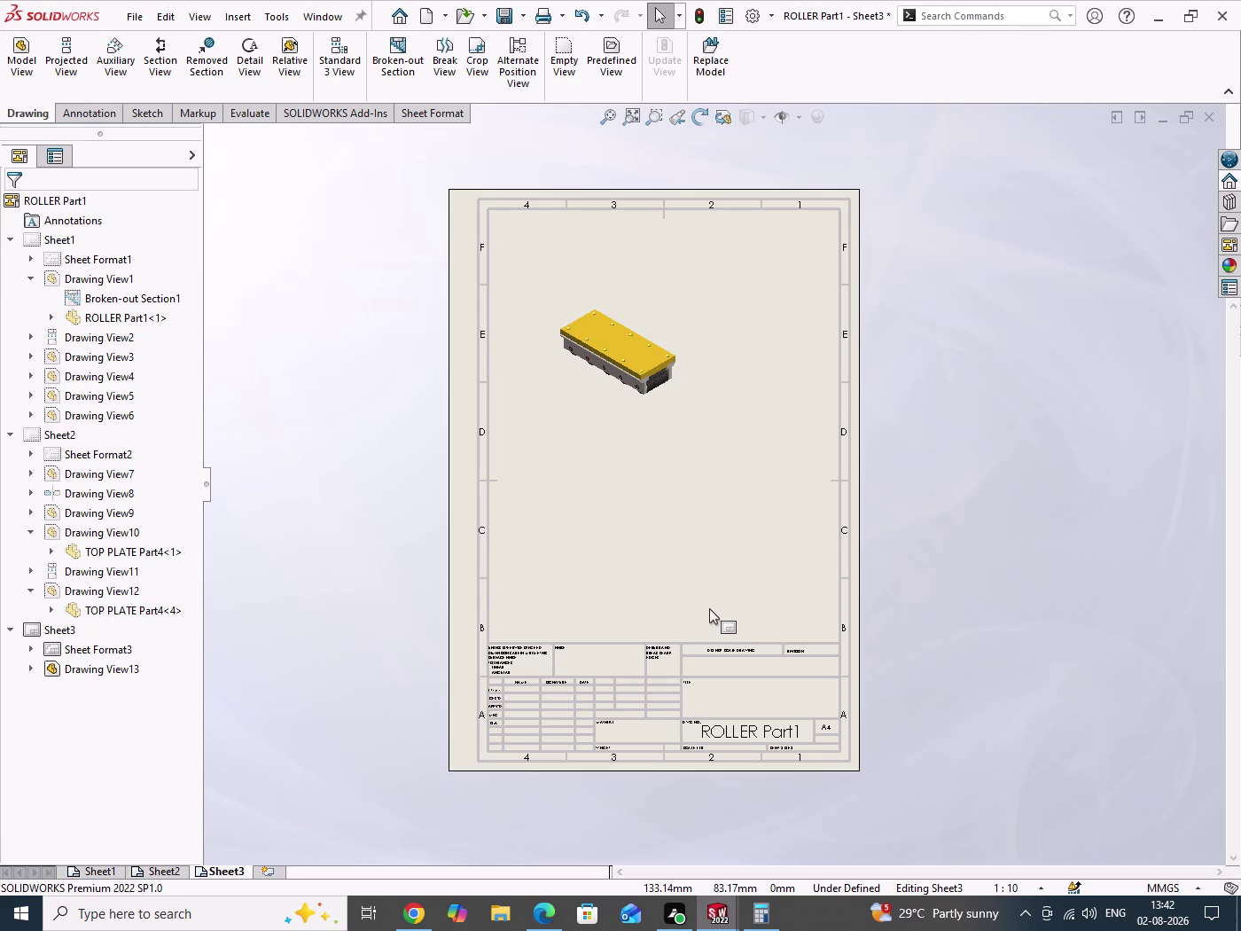
drag(976, 381, 1026, 667)
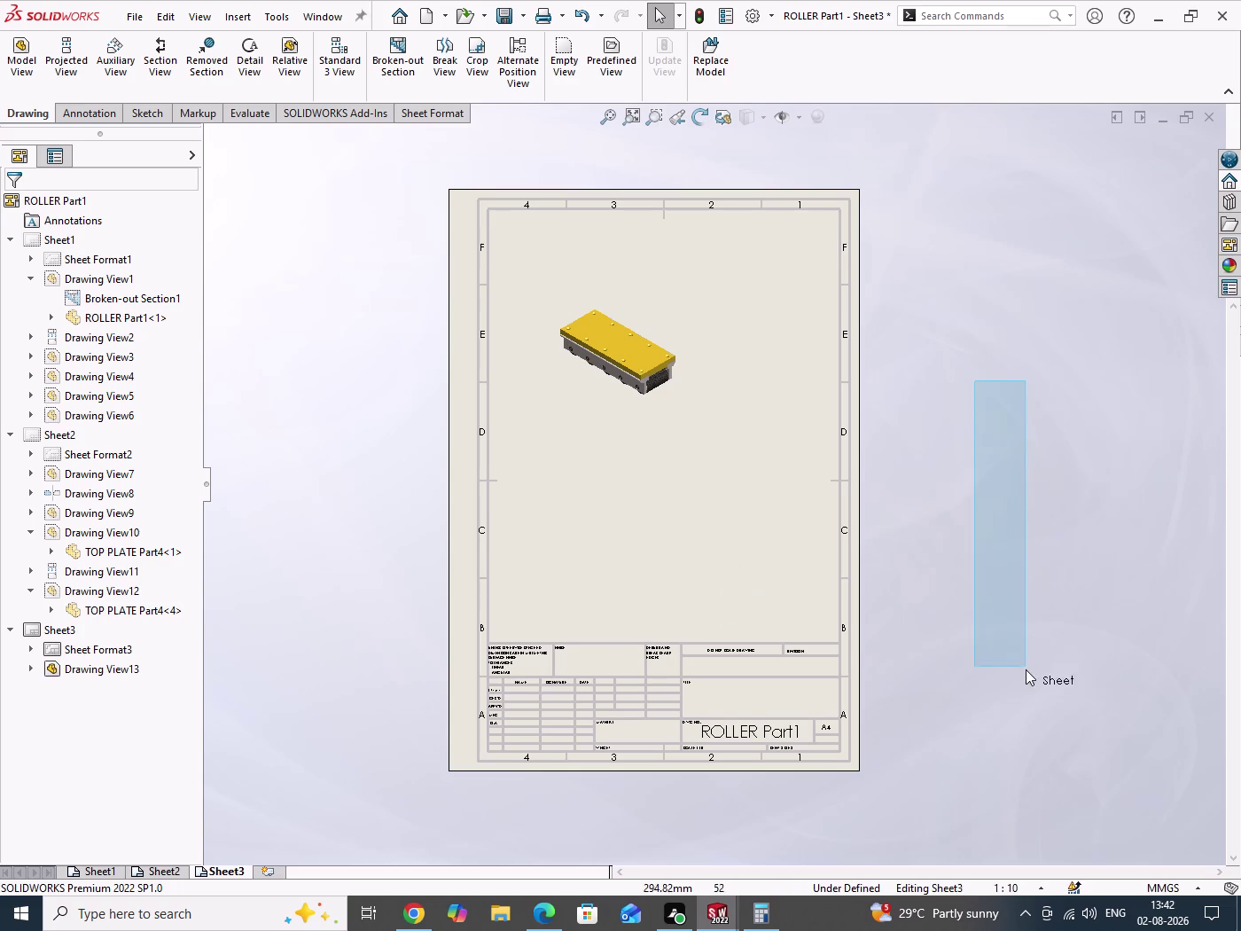
drag(1026, 667, 1026, 669)
scroll(down, 3)
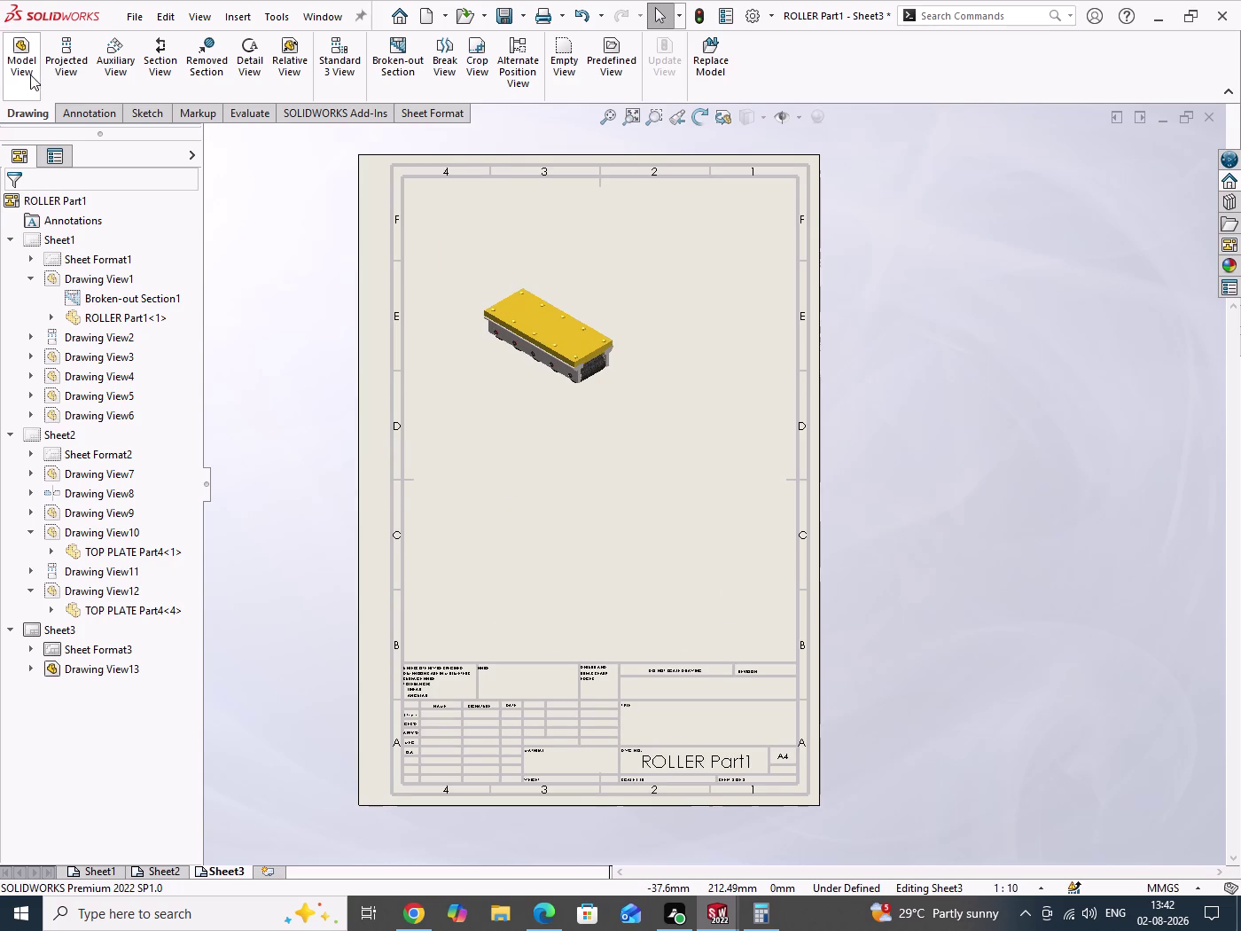
click(110, 117)
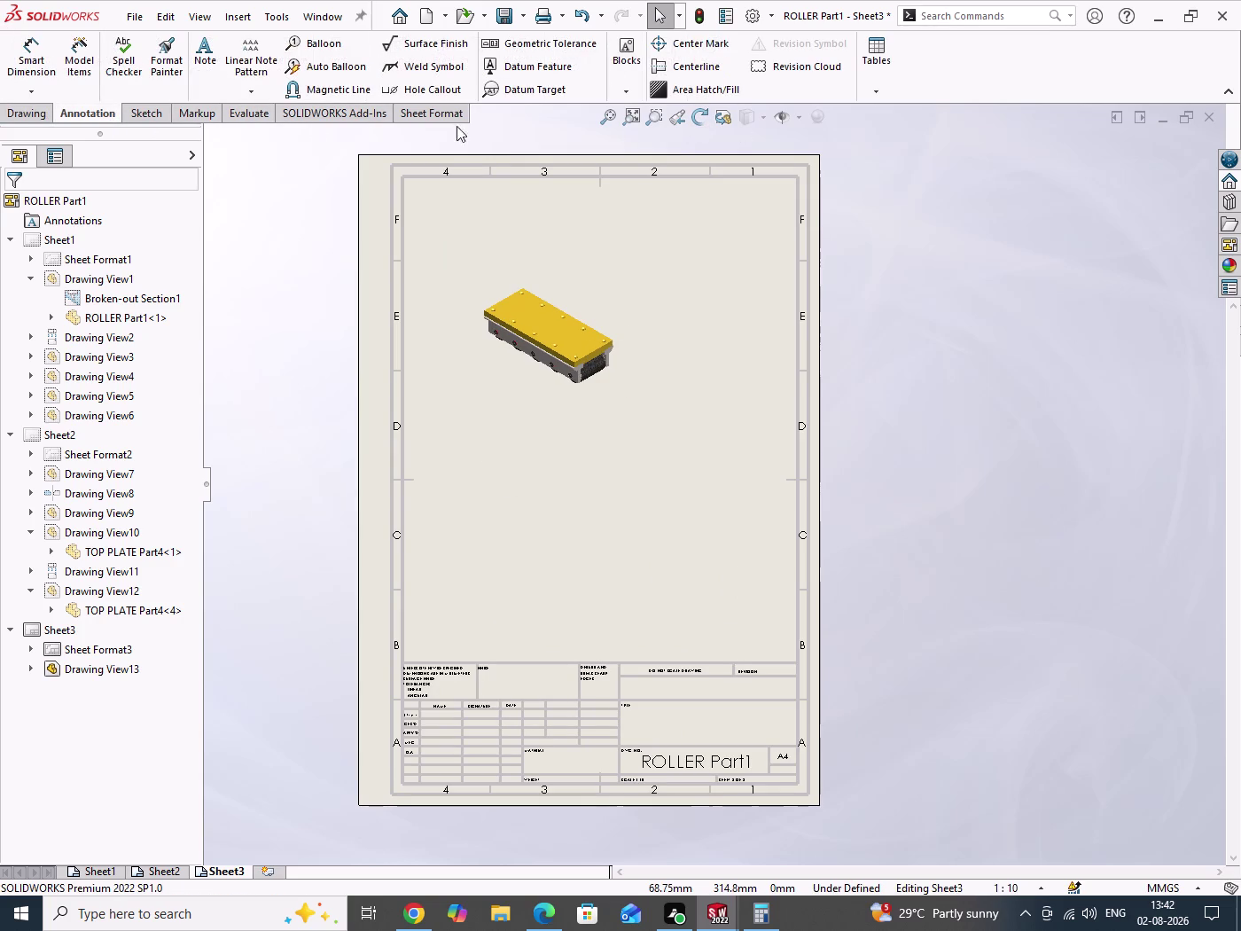
Insert a bill of materials based on the isometric assembly view.
click(881, 83)
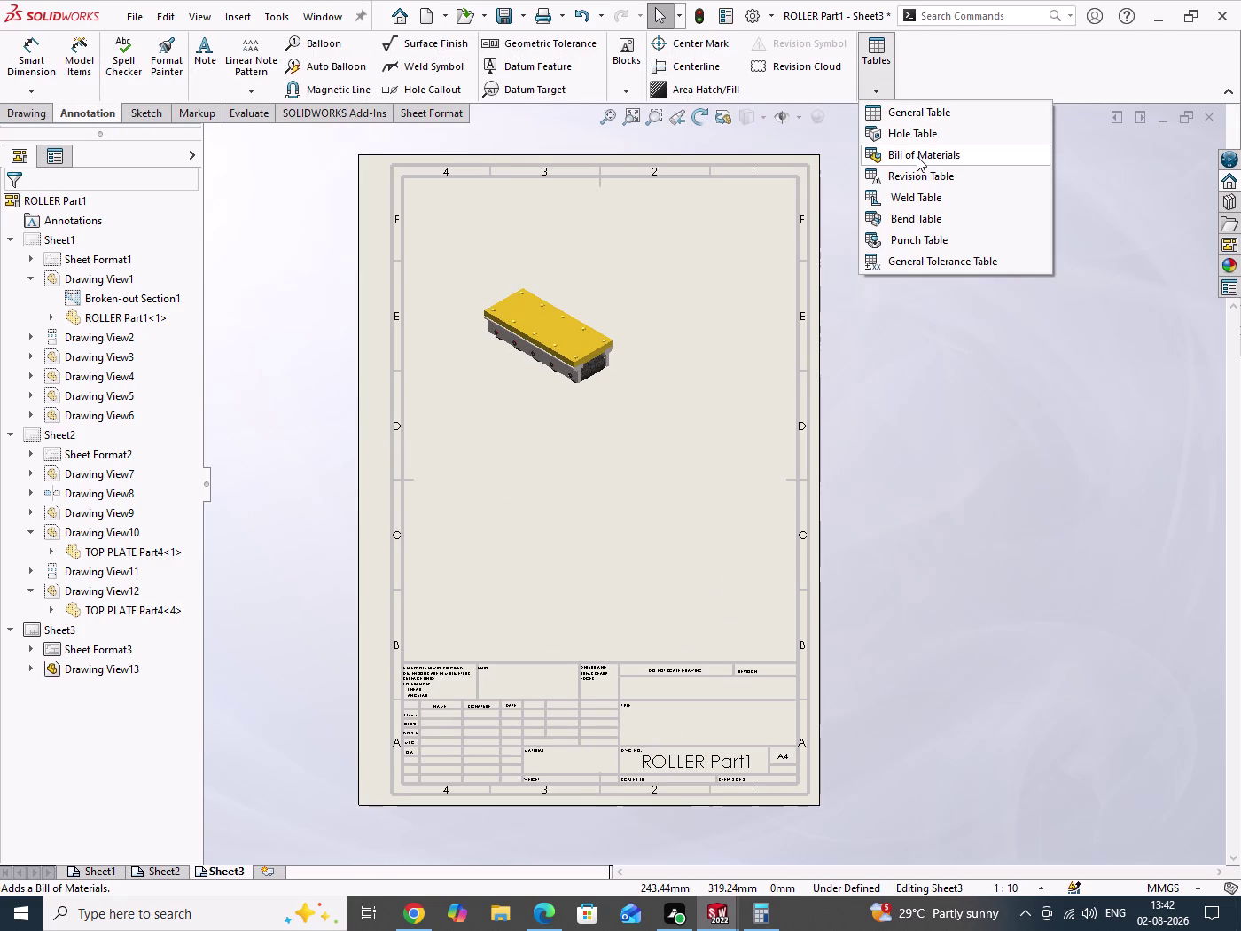
click(917, 156)
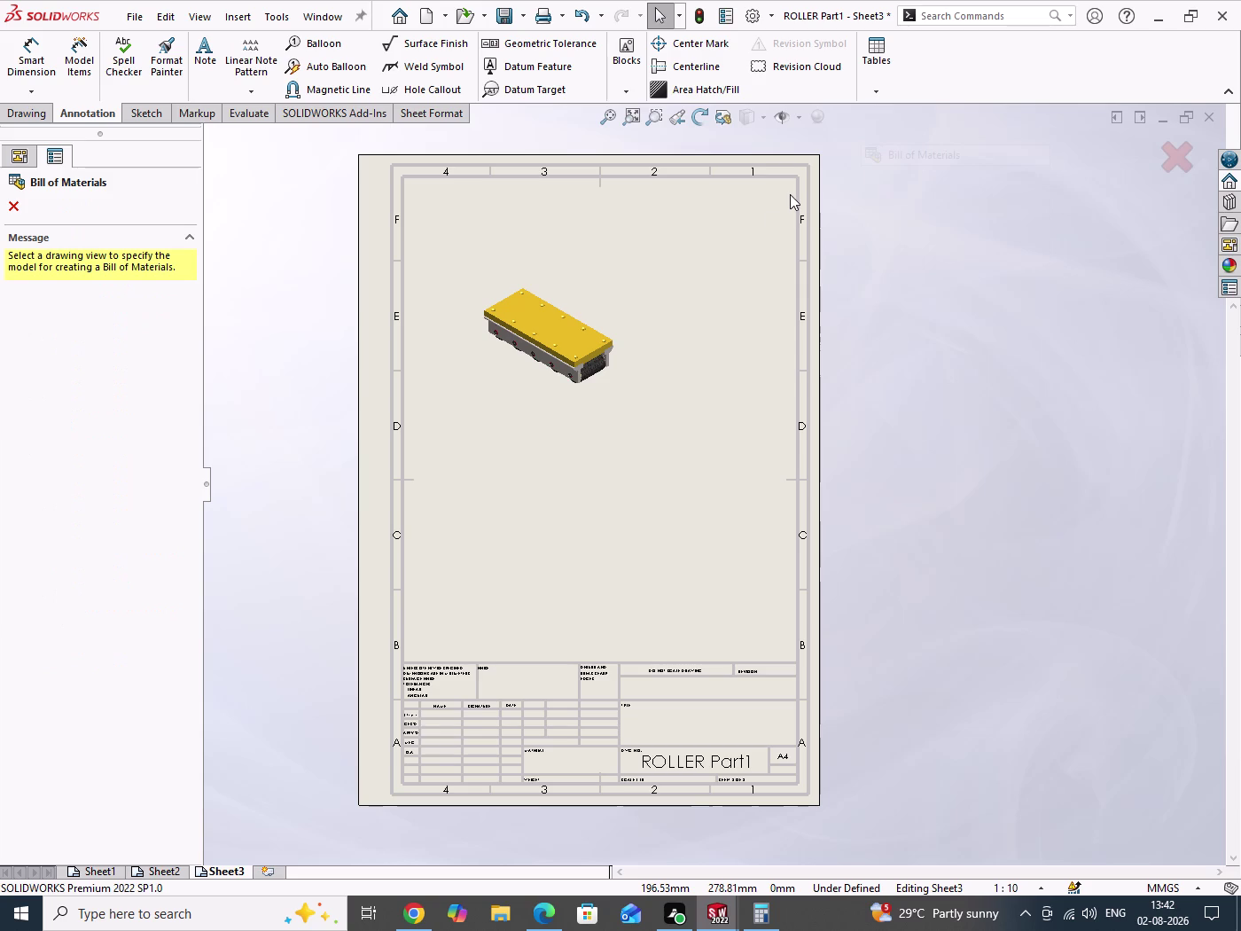
click(562, 332)
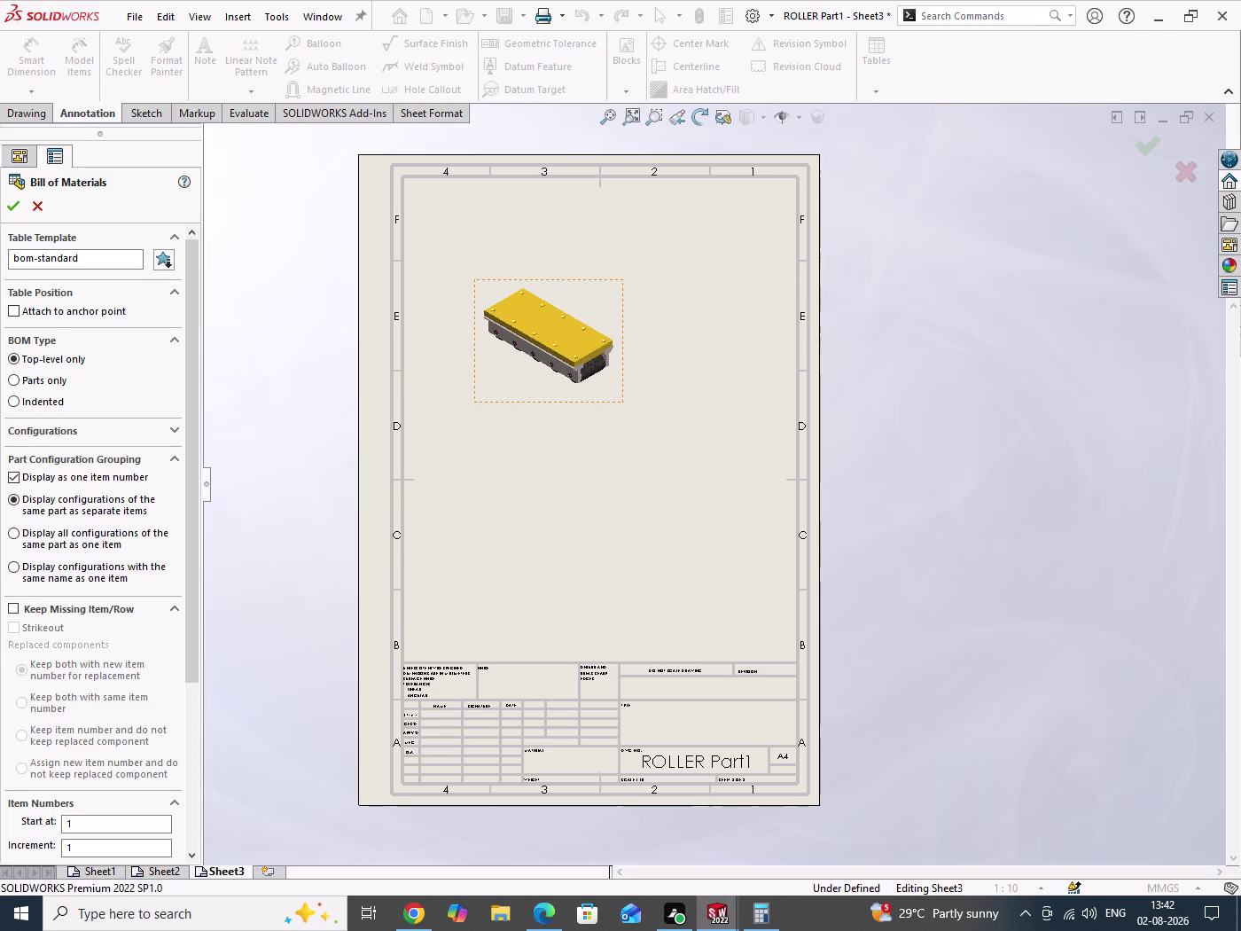
click(5, 207)
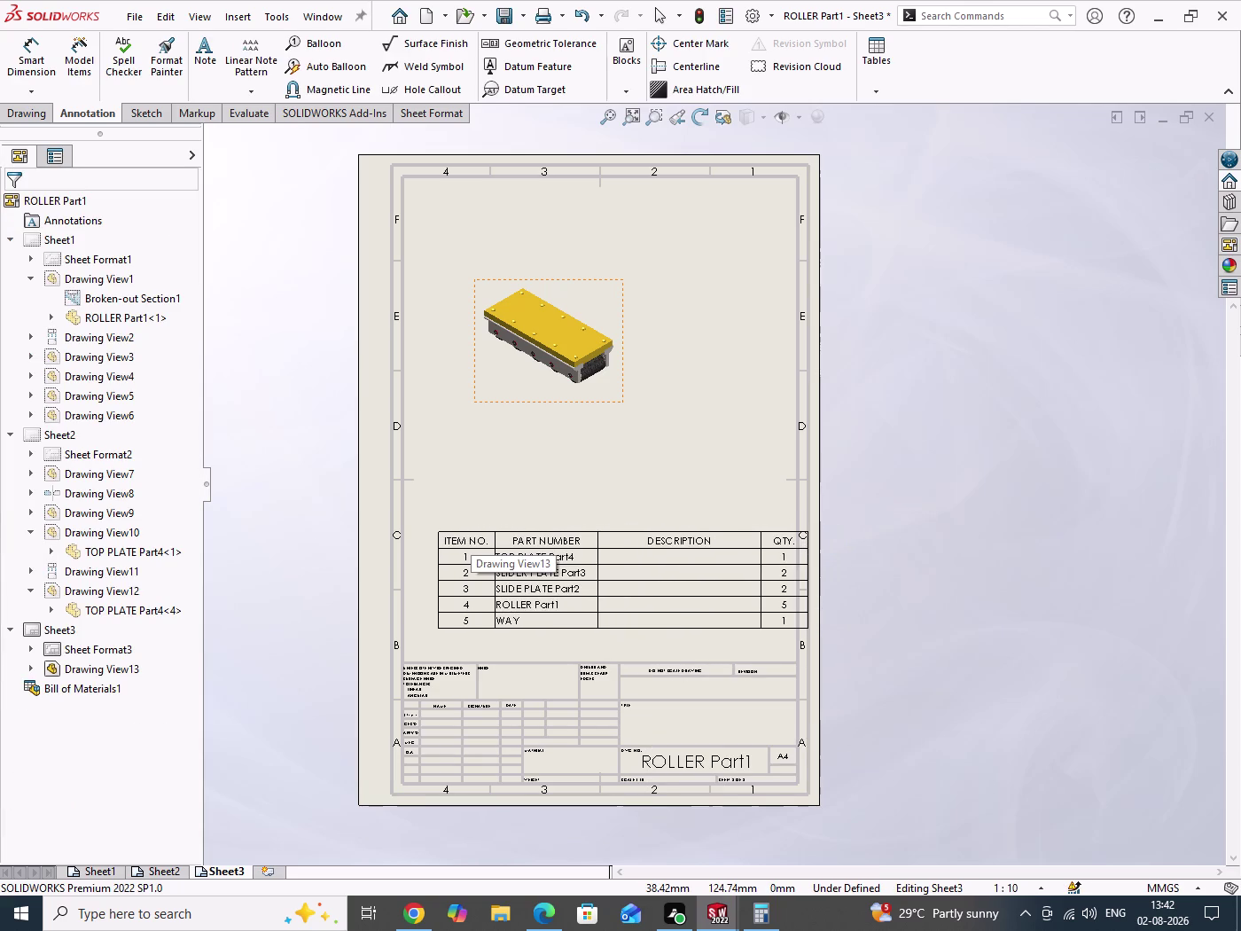
Delete the DESCRIPTION column from the bill of materials.
click(444, 532)
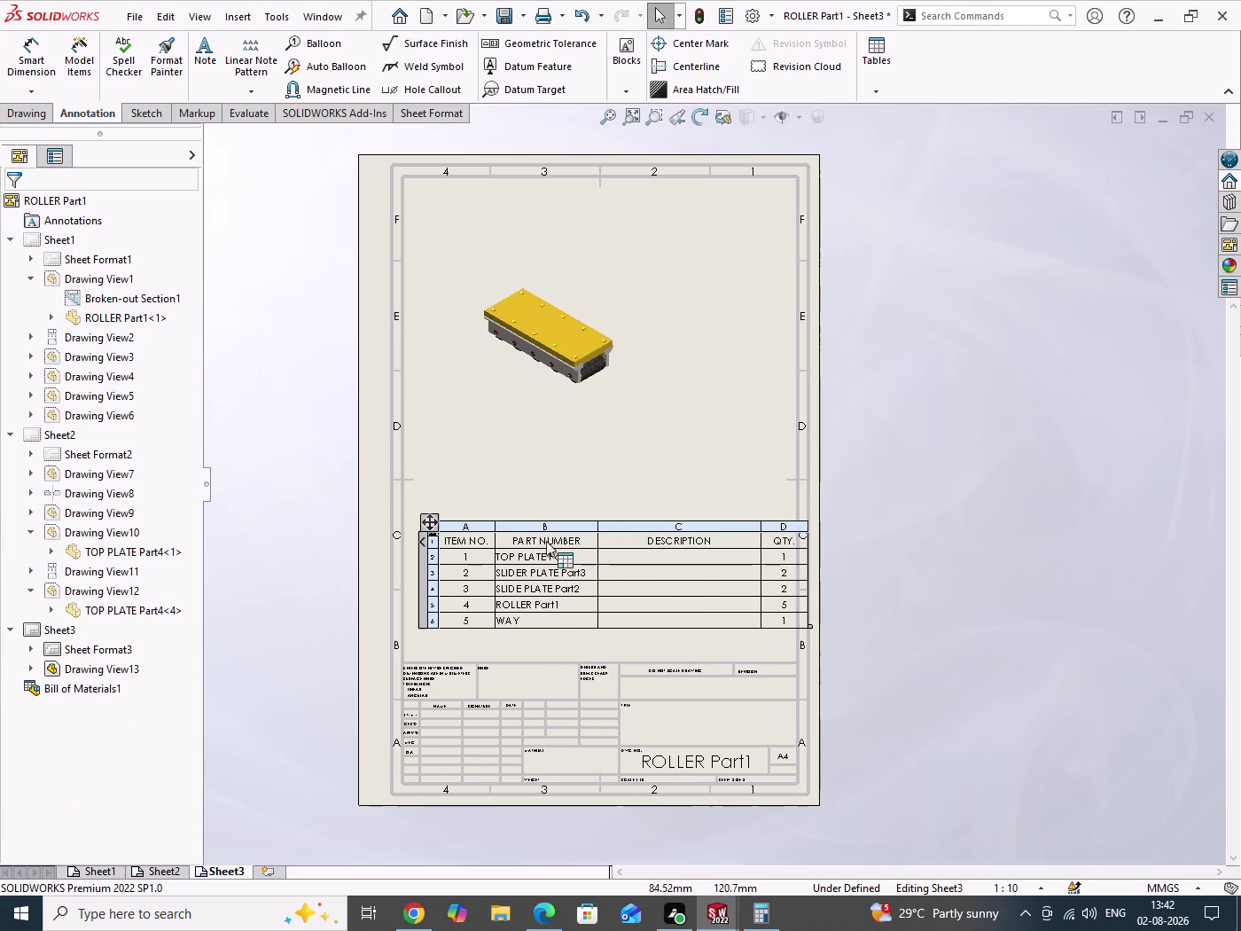
click(646, 525)
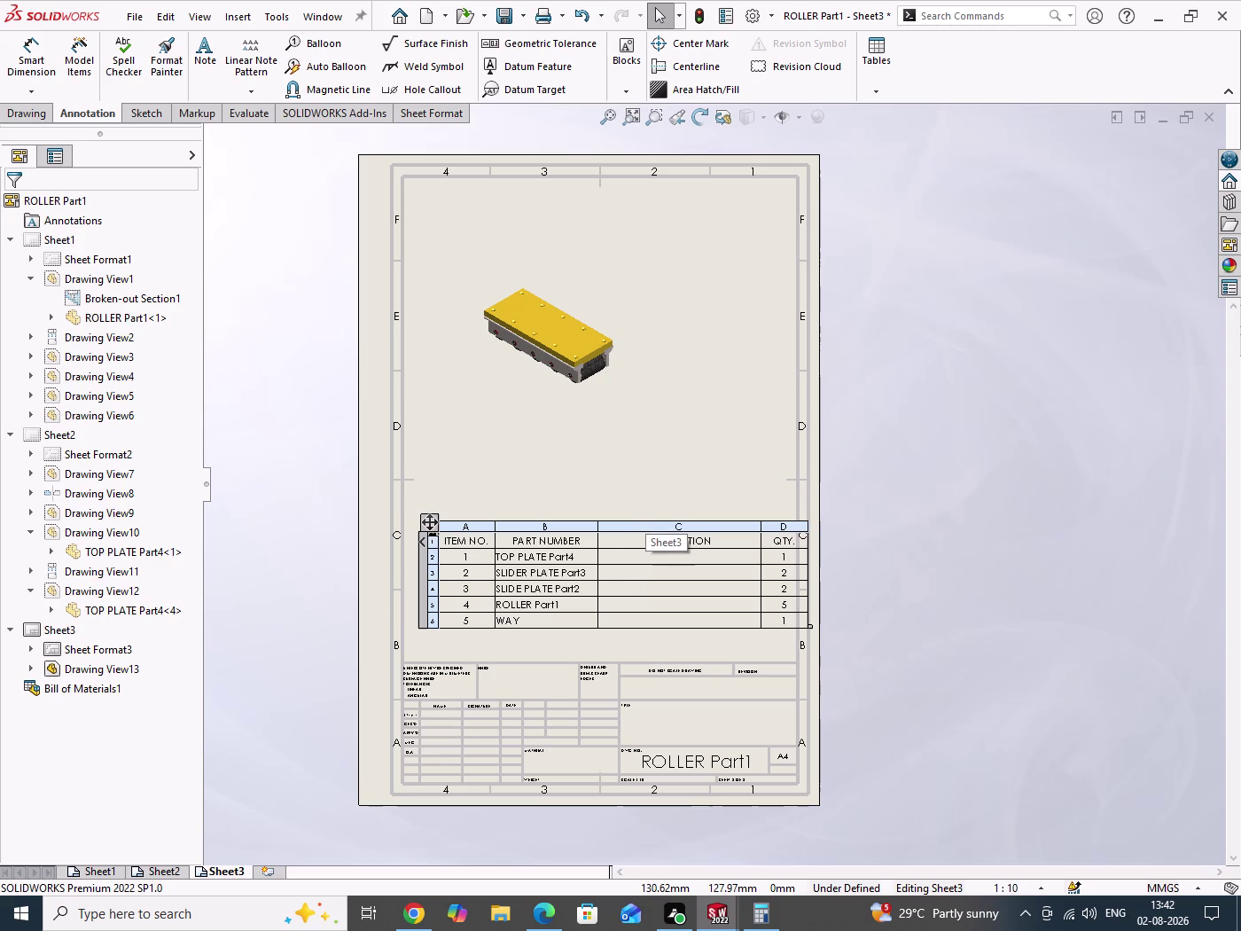
key(Delete)
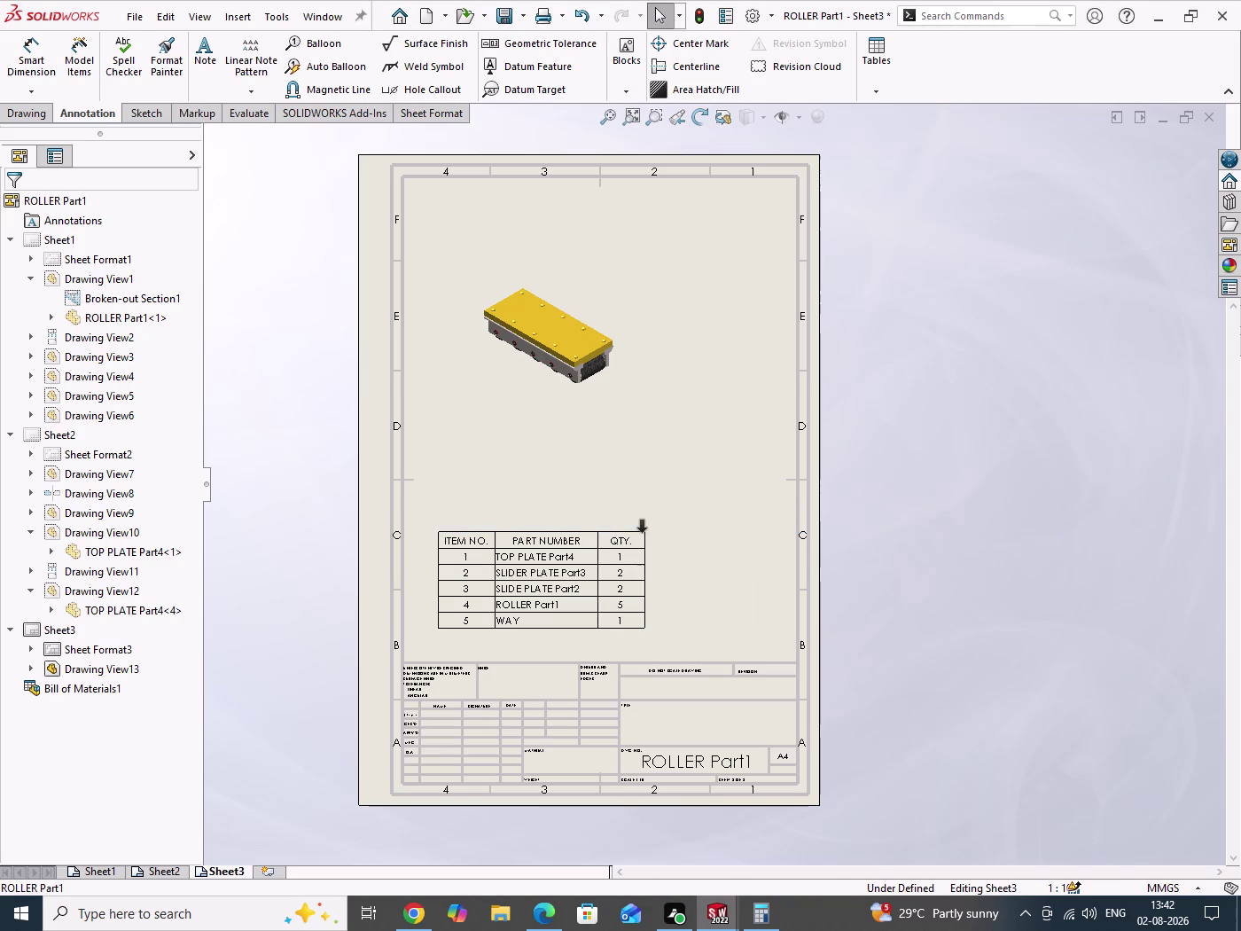
Place the bill of materials just above the title block.
drag(927, 282, 1019, 641)
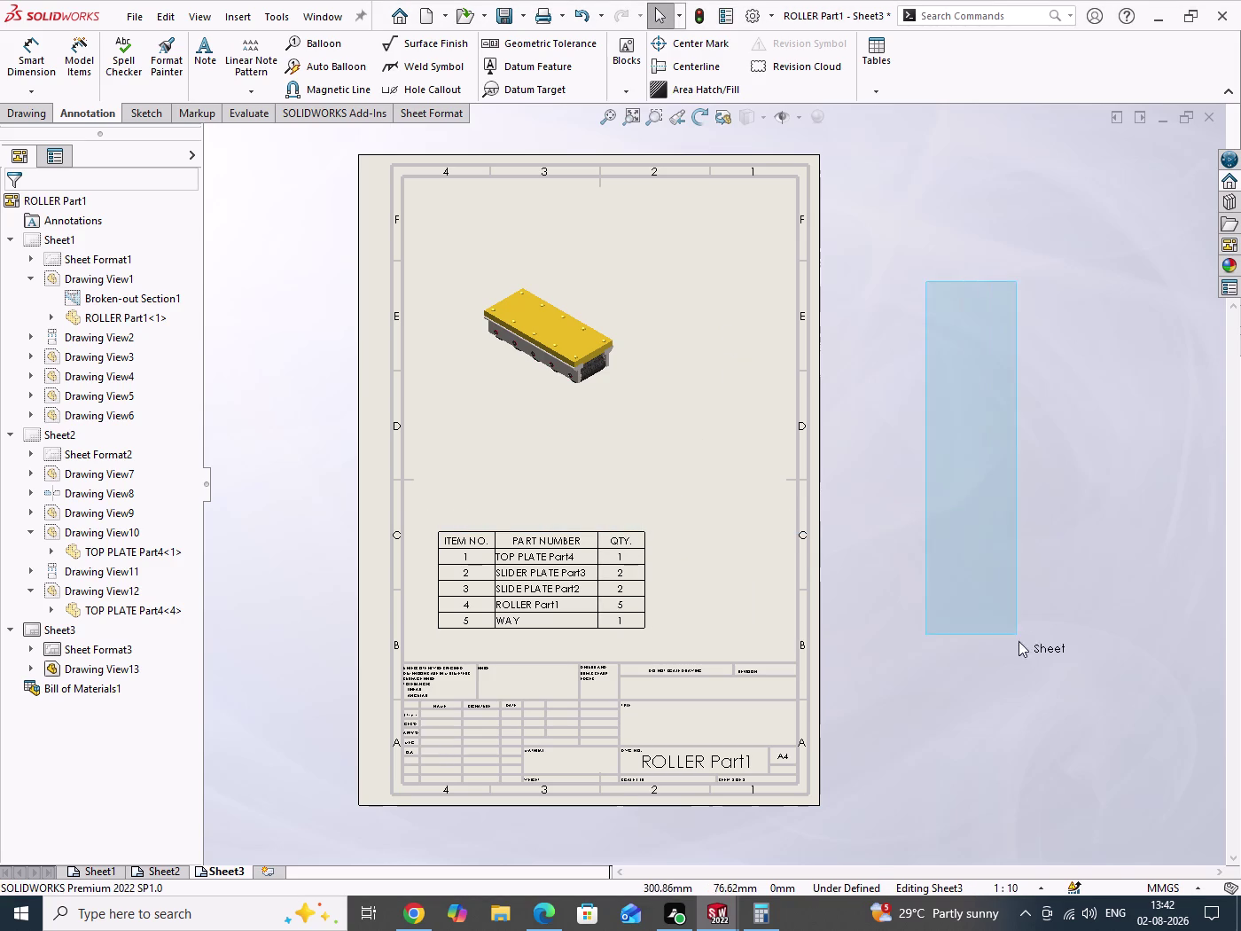
drag(430, 523, 514, 544)
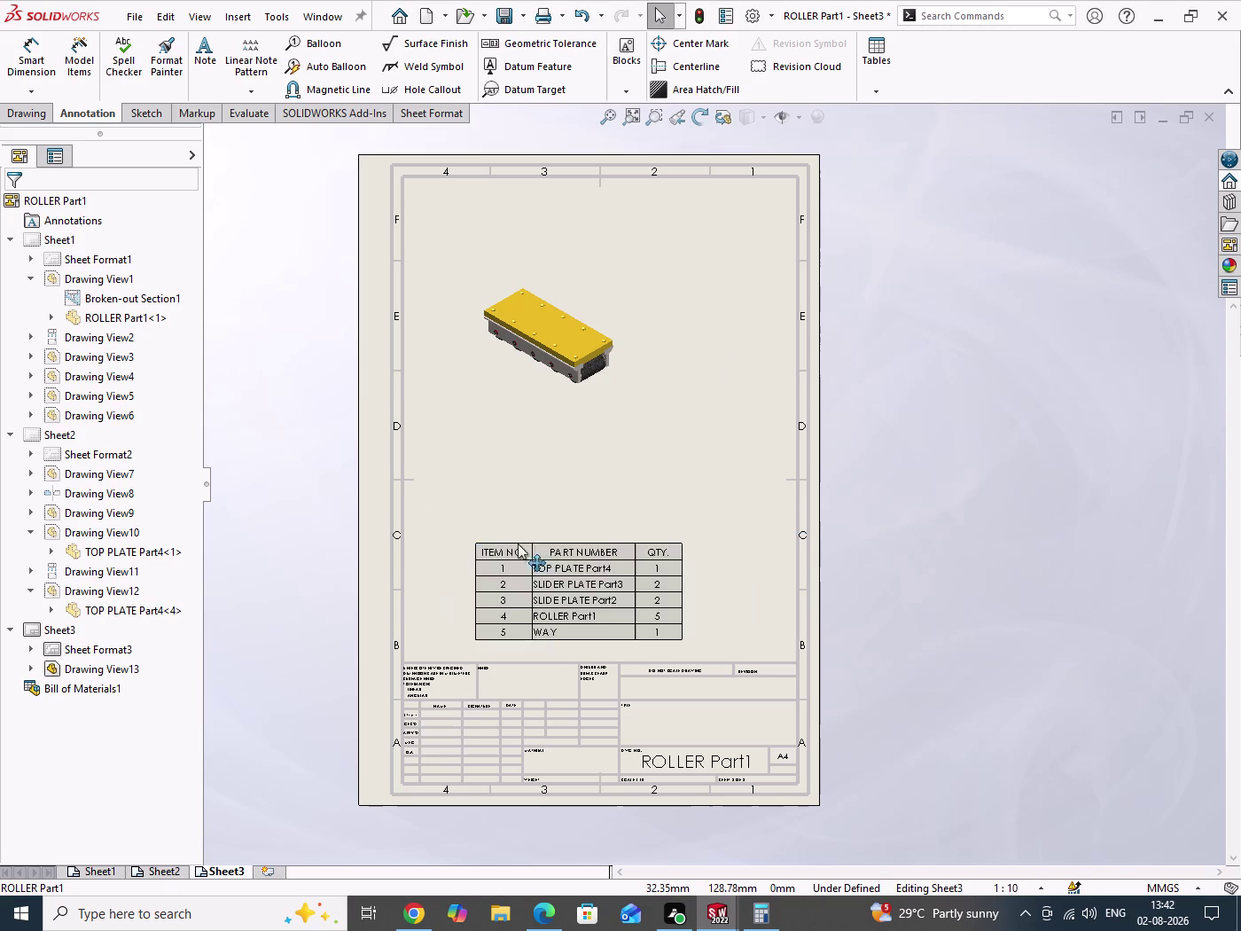
drag(514, 543, 567, 542)
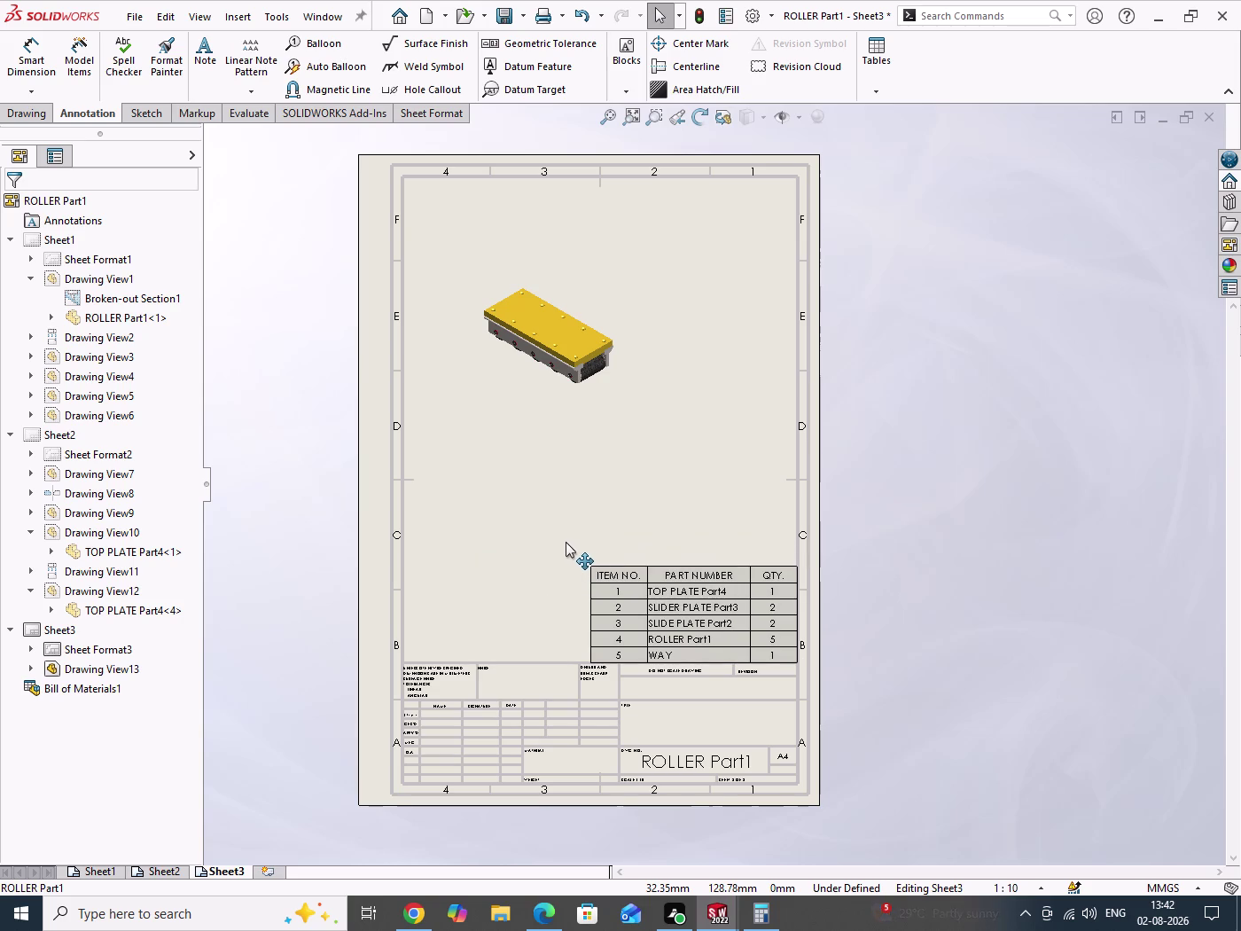
drag(567, 542, 566, 542)
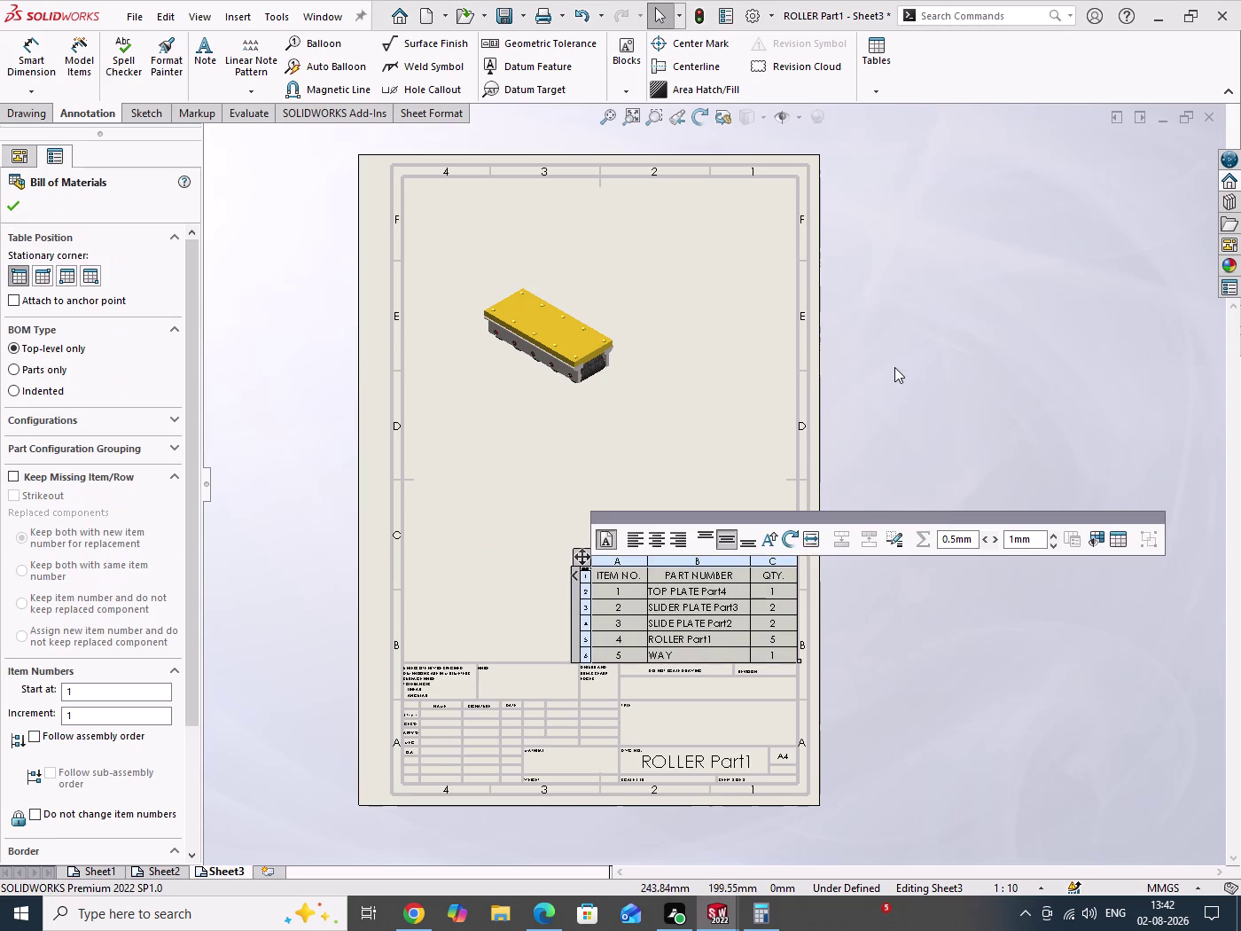
drag(901, 390, 974, 583)
Set Drawing View13 to a custom 1:5 scale.
click(507, 378)
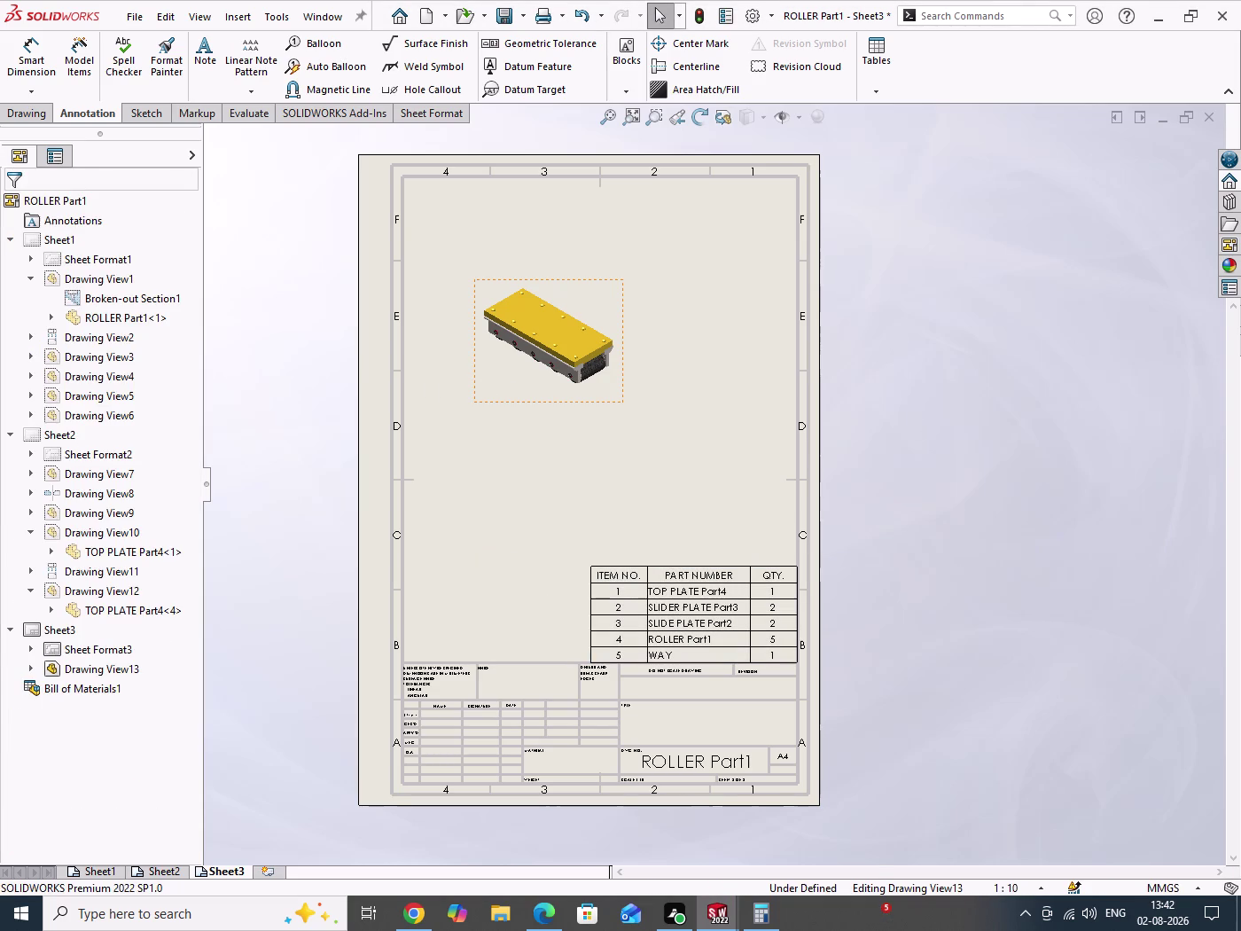
drag(192, 452, 192, 468)
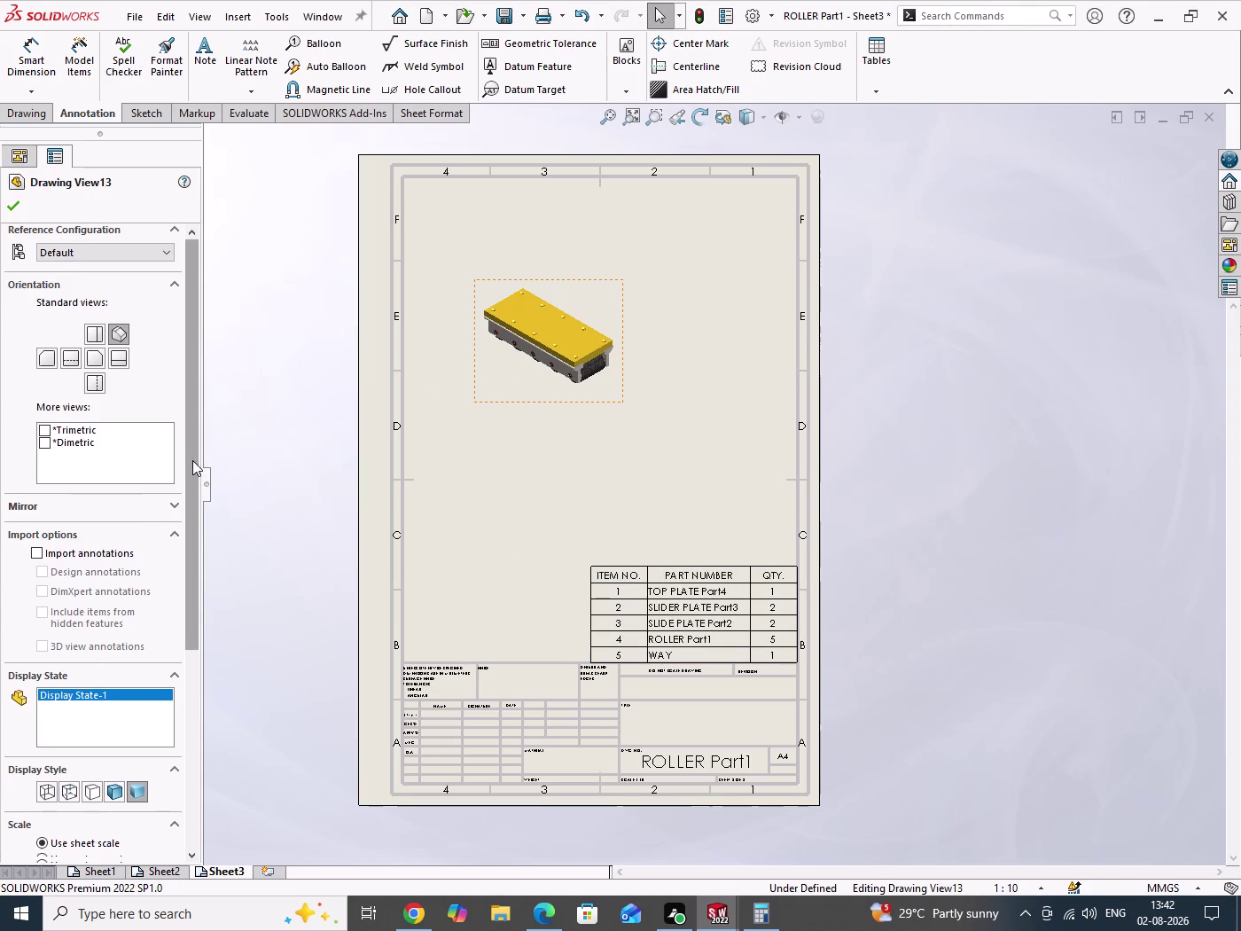
drag(192, 468, 208, 671)
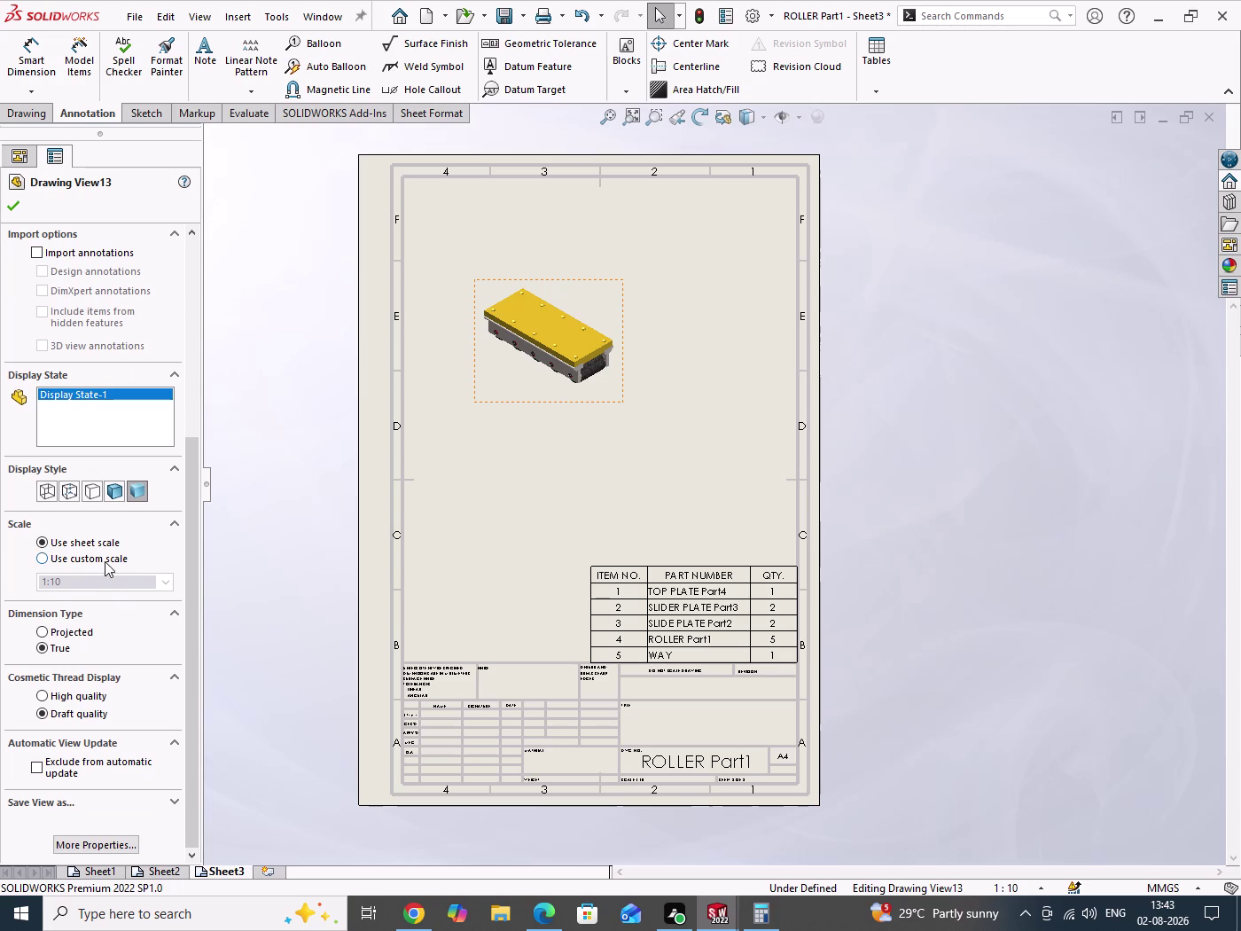
click(105, 561)
click(164, 581)
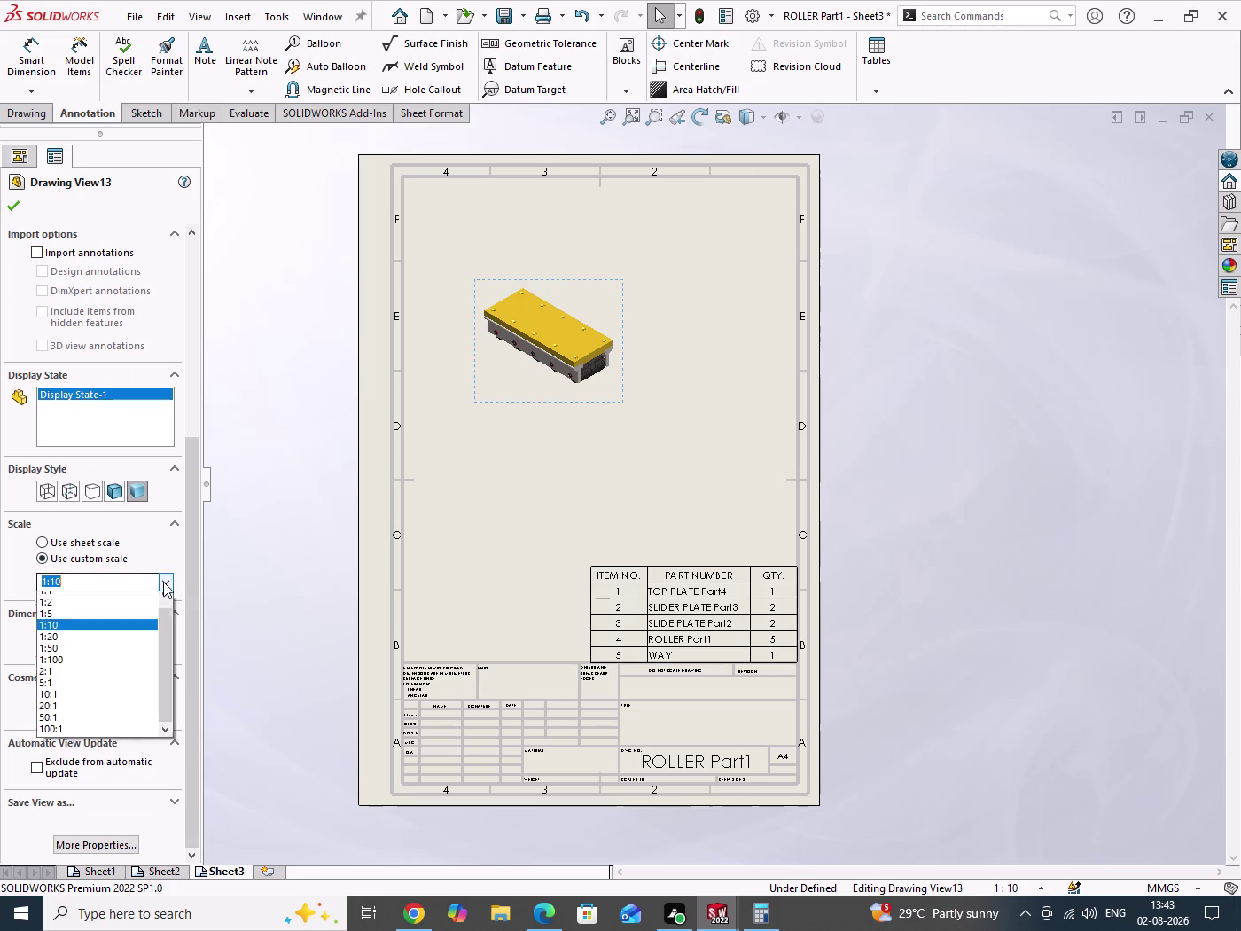
click(80, 623)
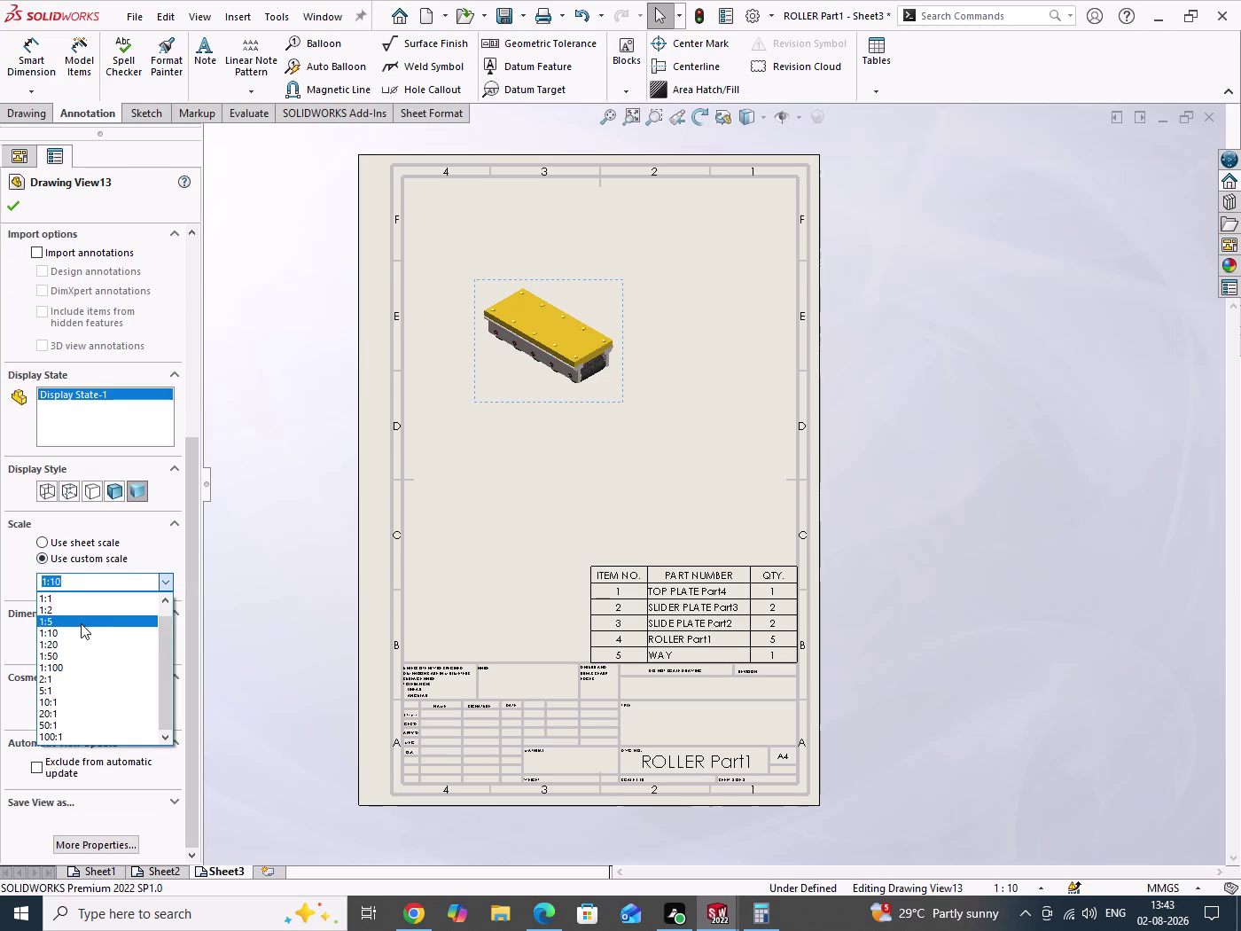
click(10, 207)
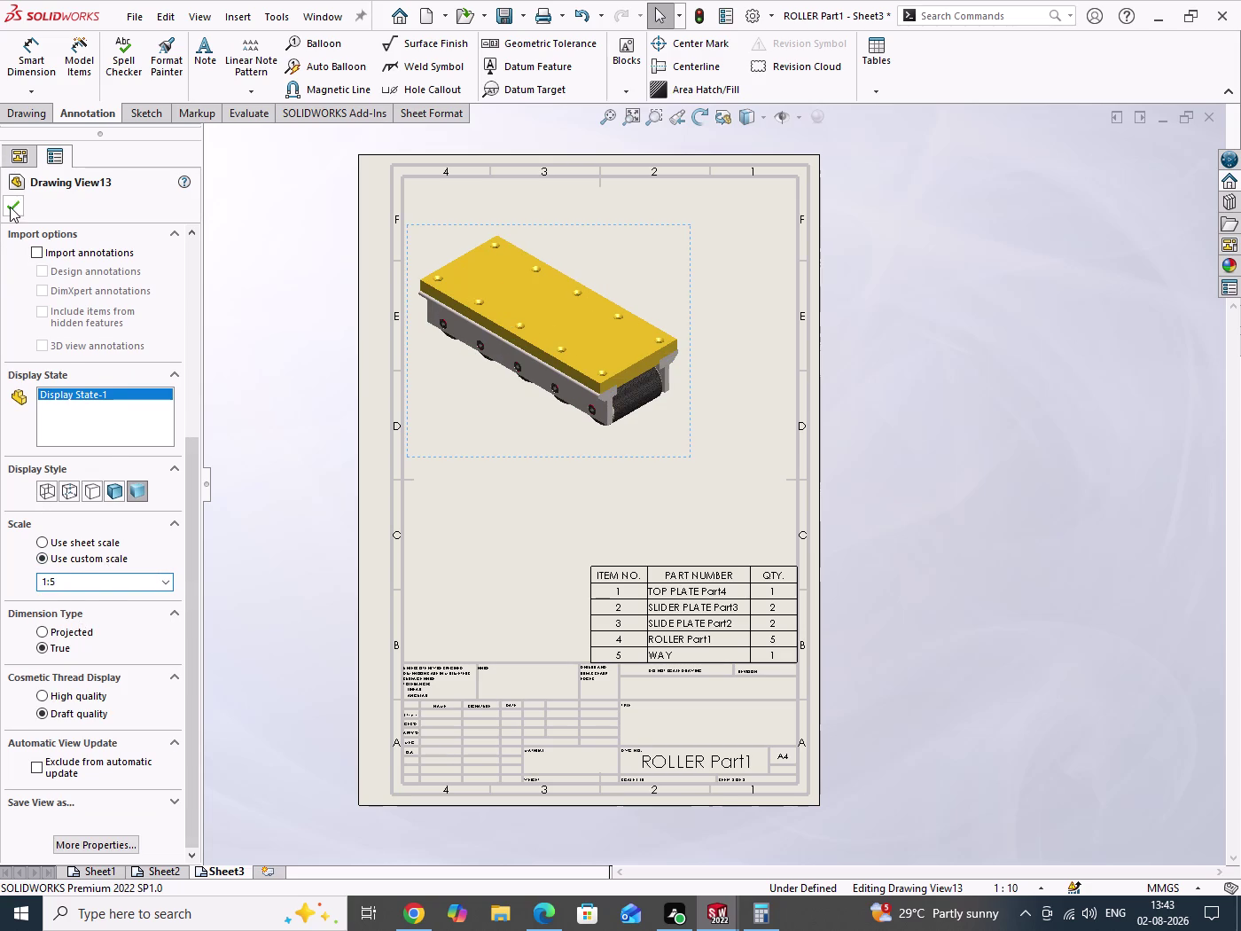
drag(669, 461, 700, 501)
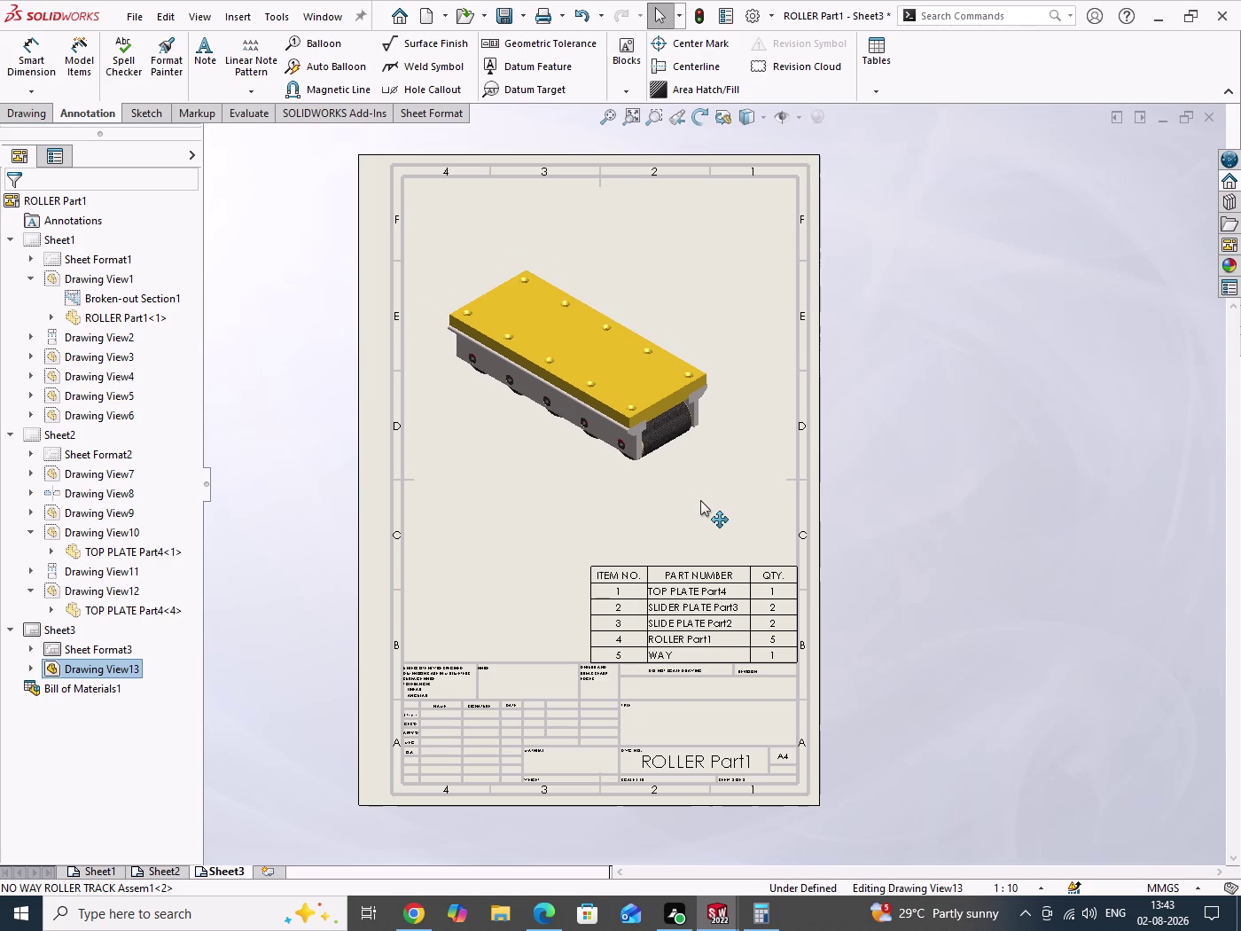
drag(701, 501, 701, 514)
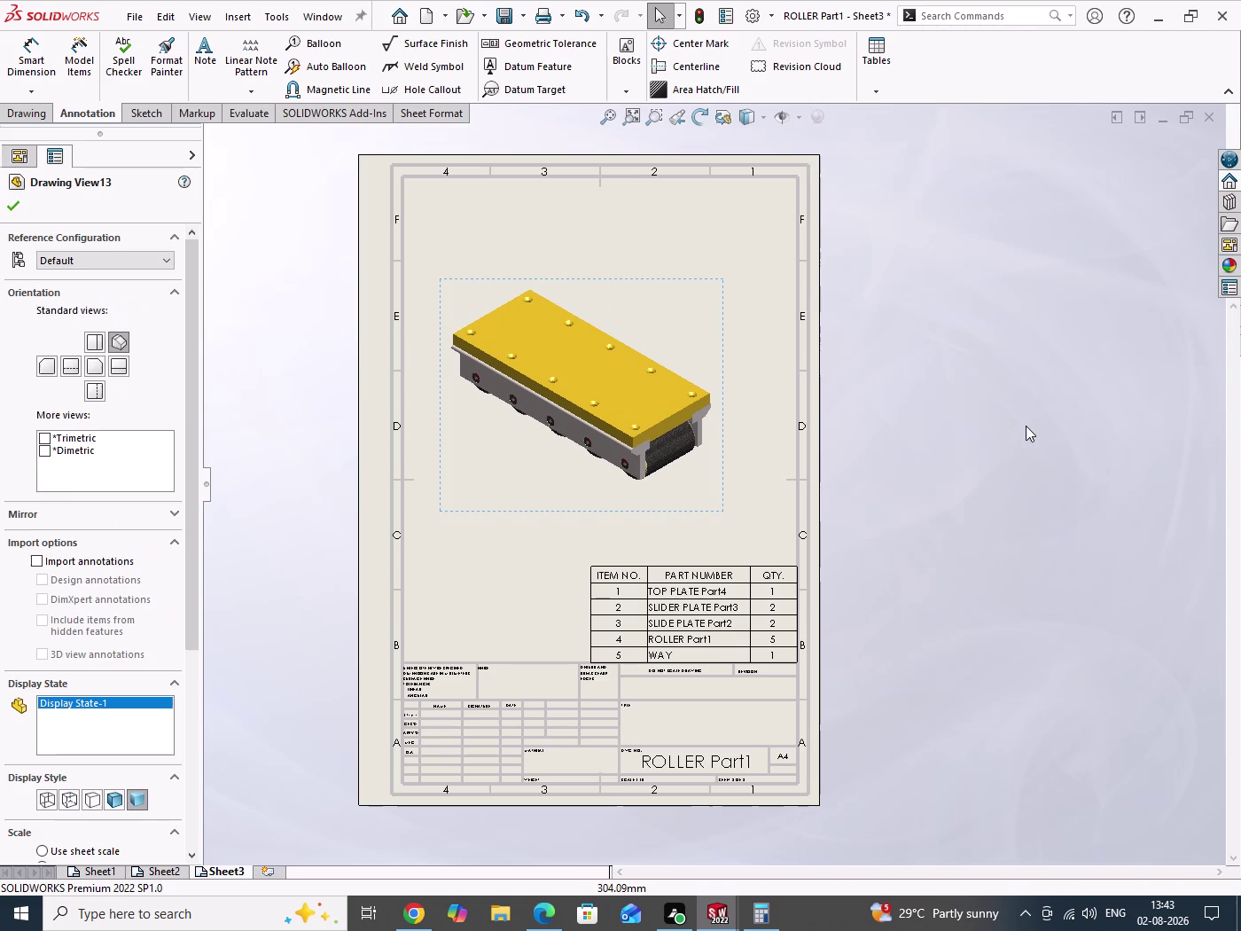
Save the drawing and shift the bill of materials left.
drag(1006, 333, 1100, 683)
key(ctrl+s)
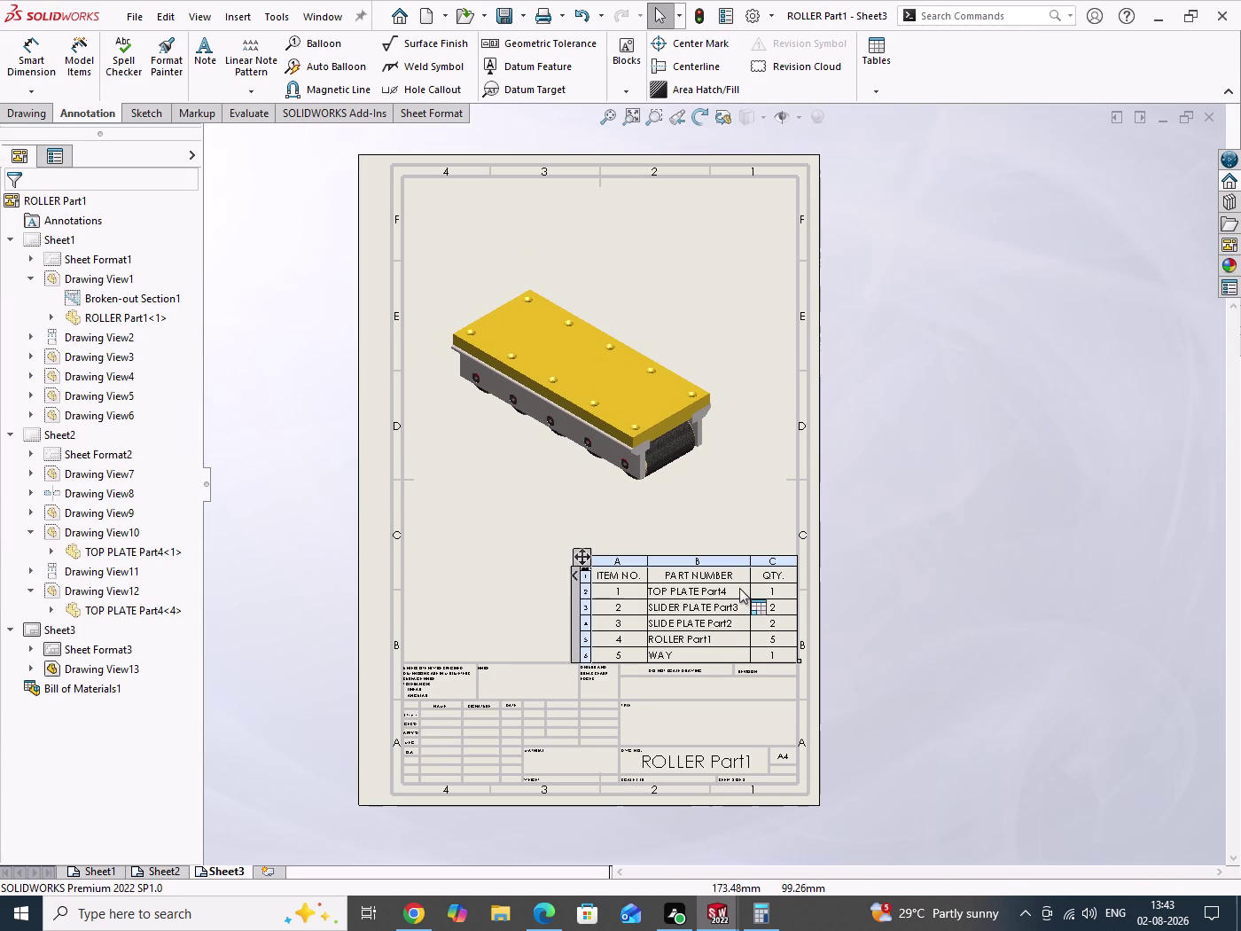
drag(579, 558, 481, 548)
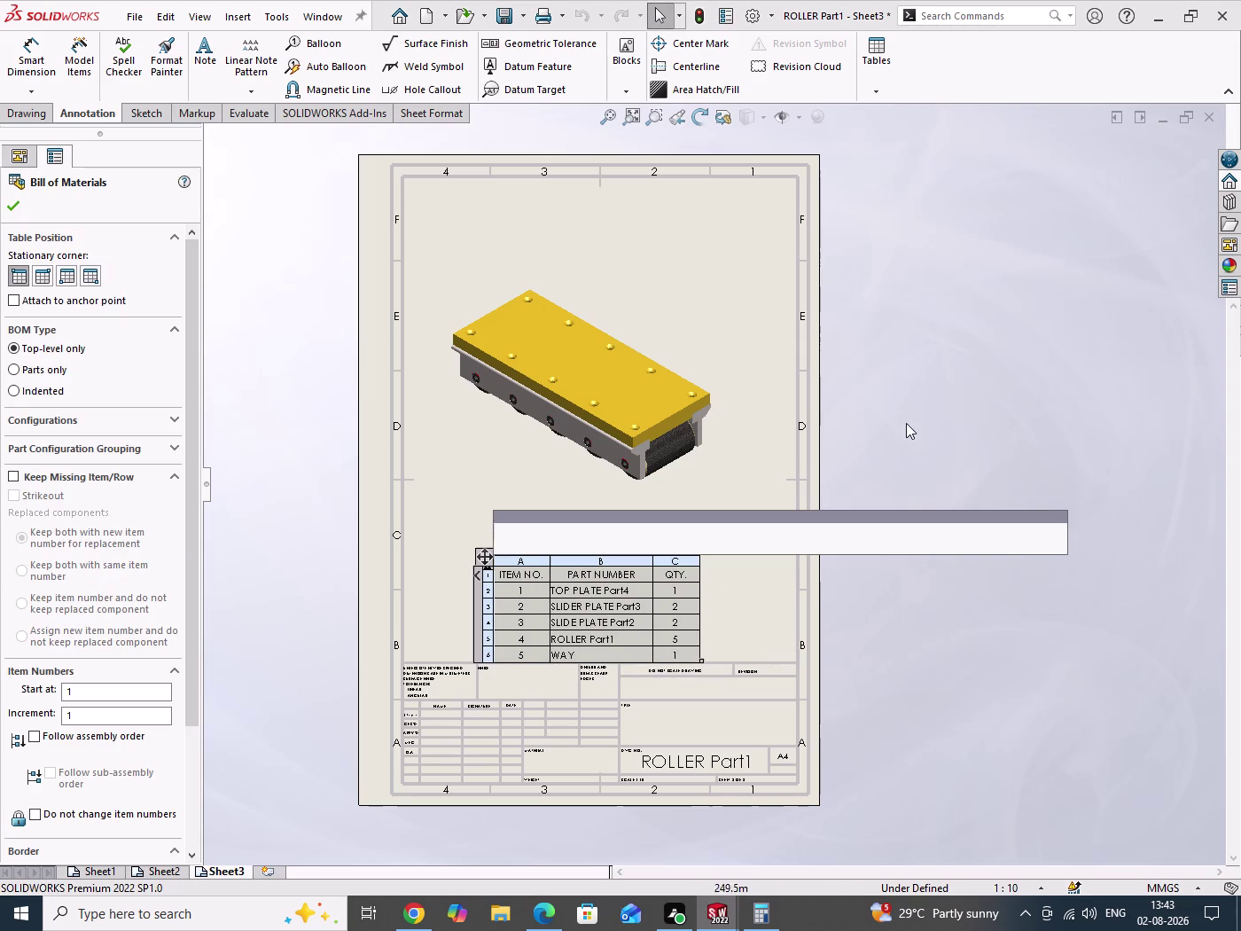
drag(929, 370, 992, 549)
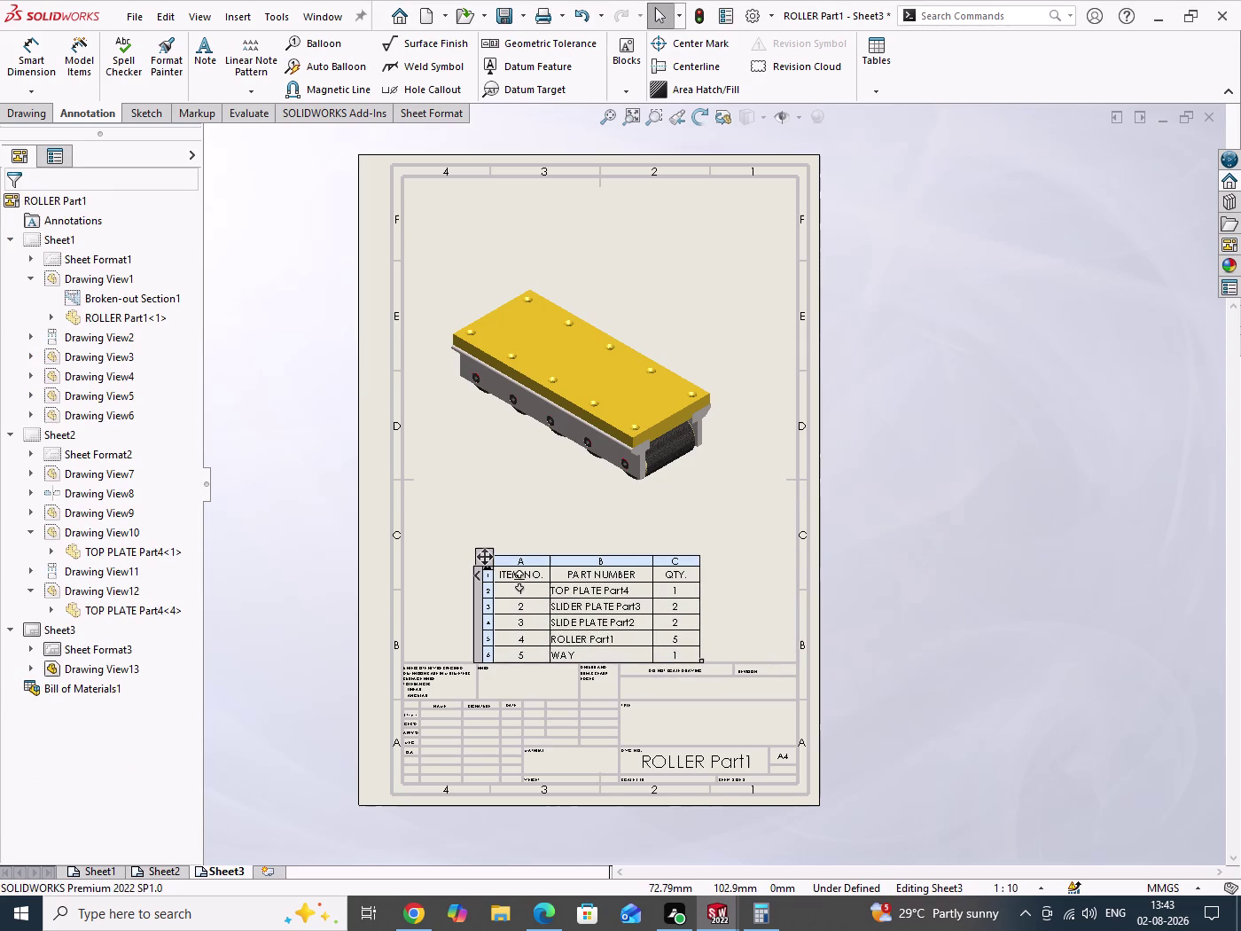
Make the BOM heading row bold with font size 16.
click(519, 580)
drag(966, 316, 1042, 527)
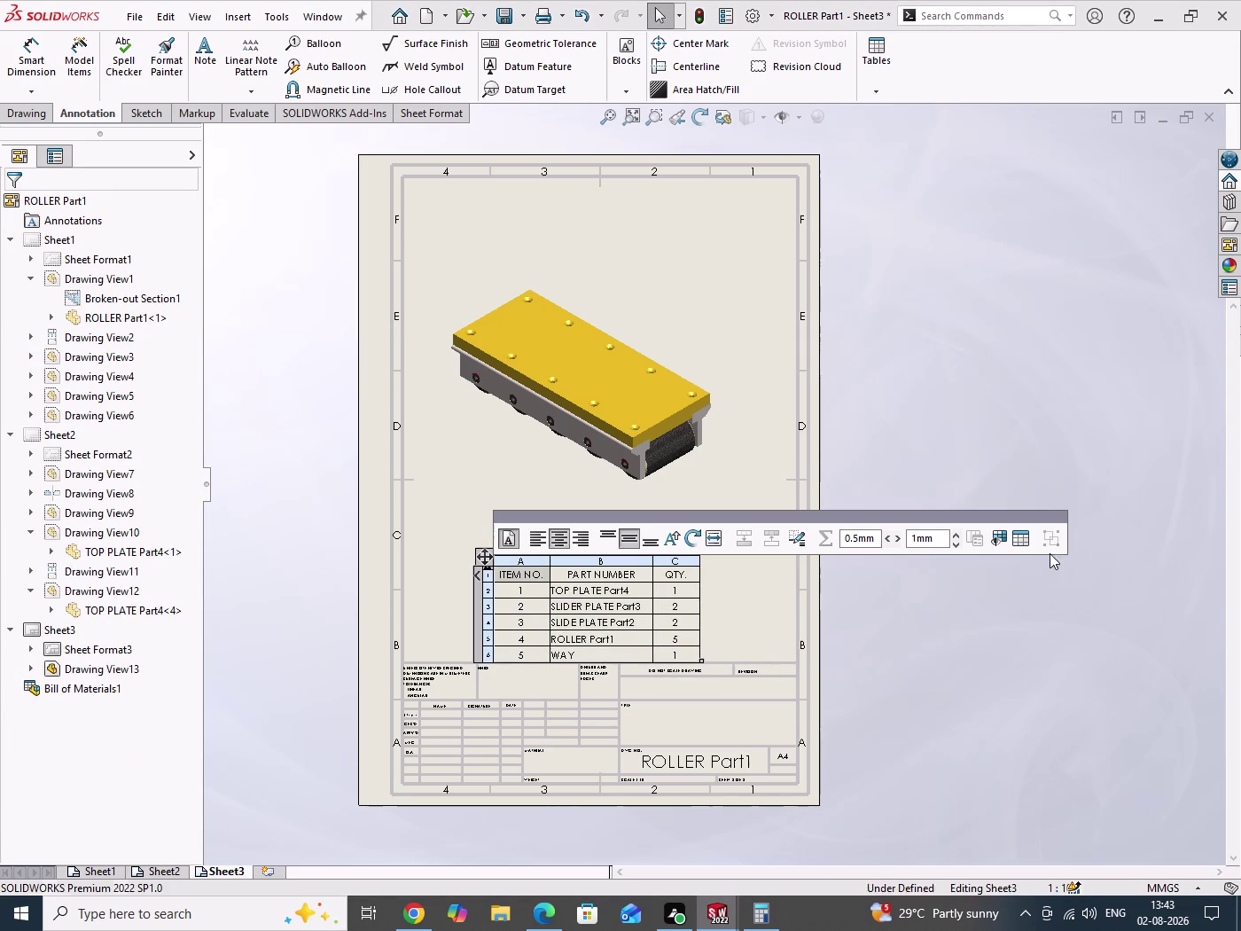
drag(1042, 527, 1070, 616)
scroll(down, 3)
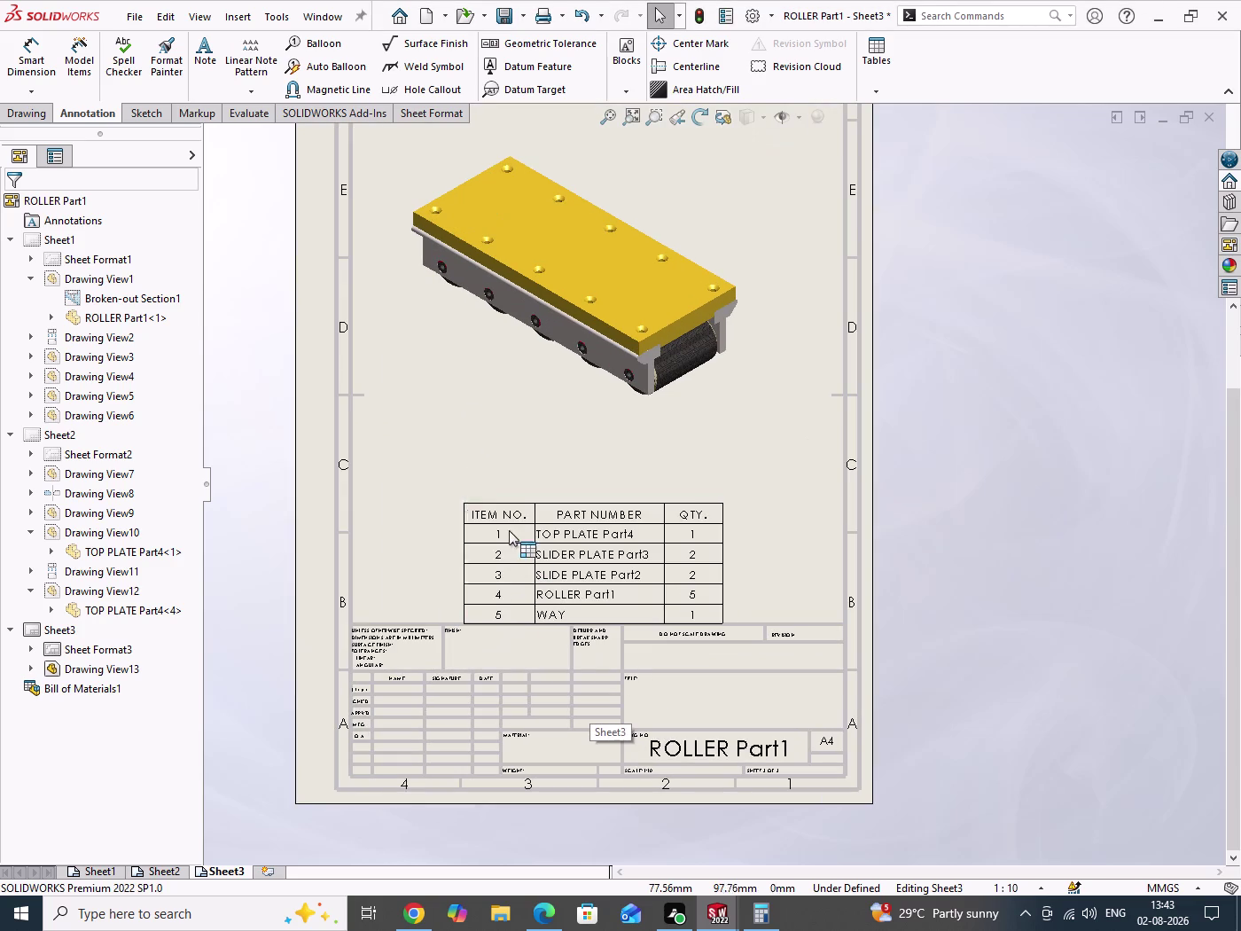
drag(504, 517, 504, 603)
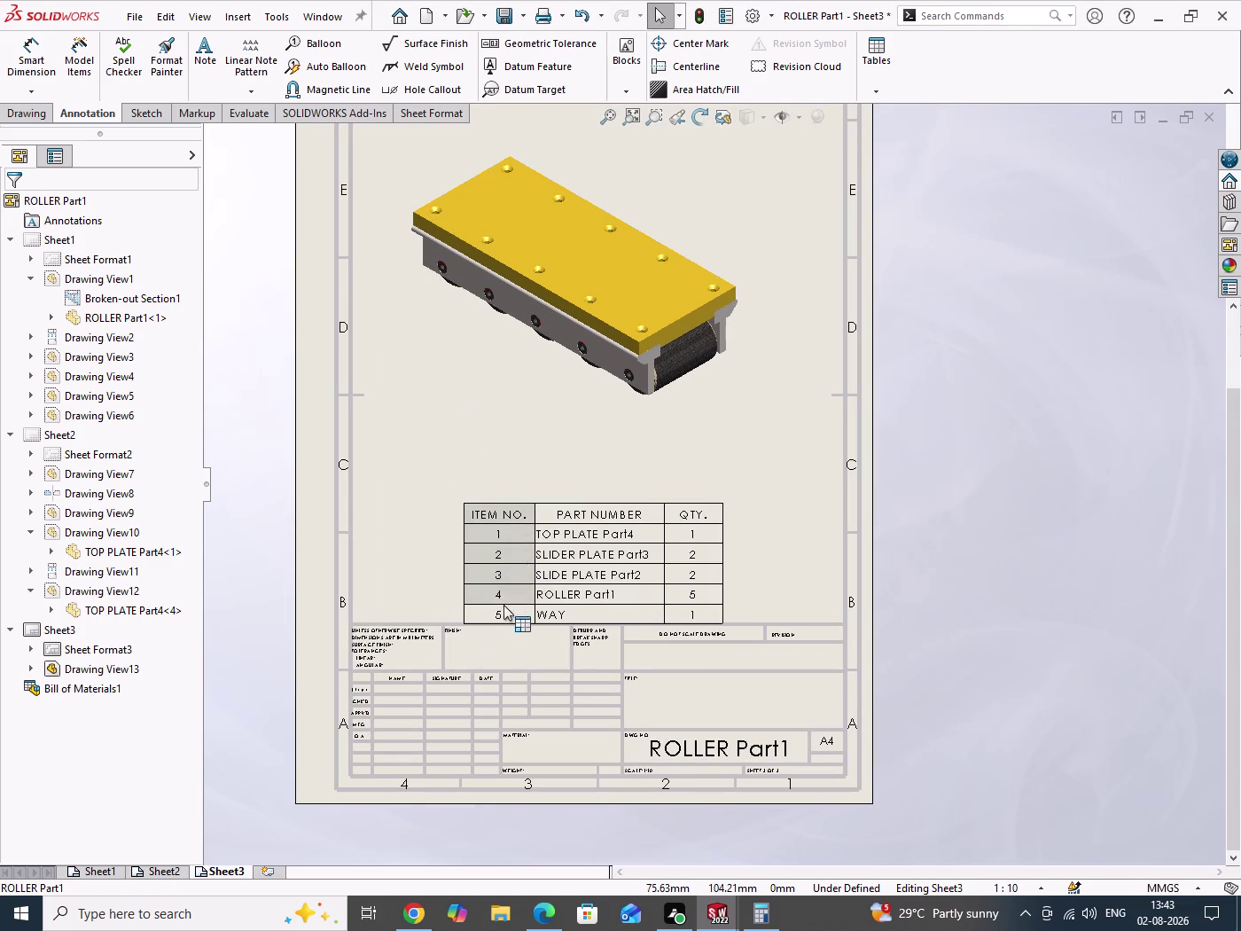
drag(504, 603, 713, 571)
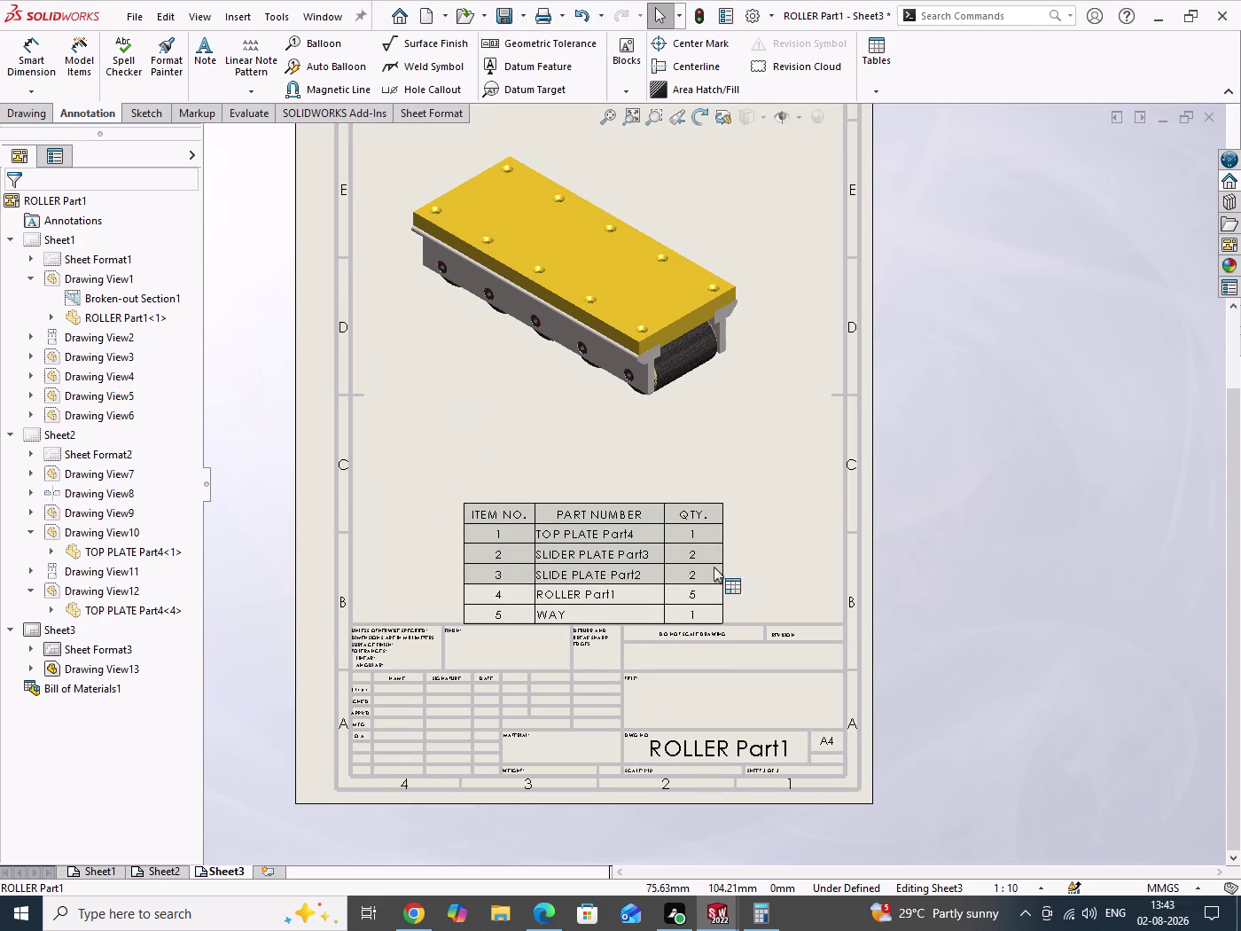
drag(713, 571, 720, 522)
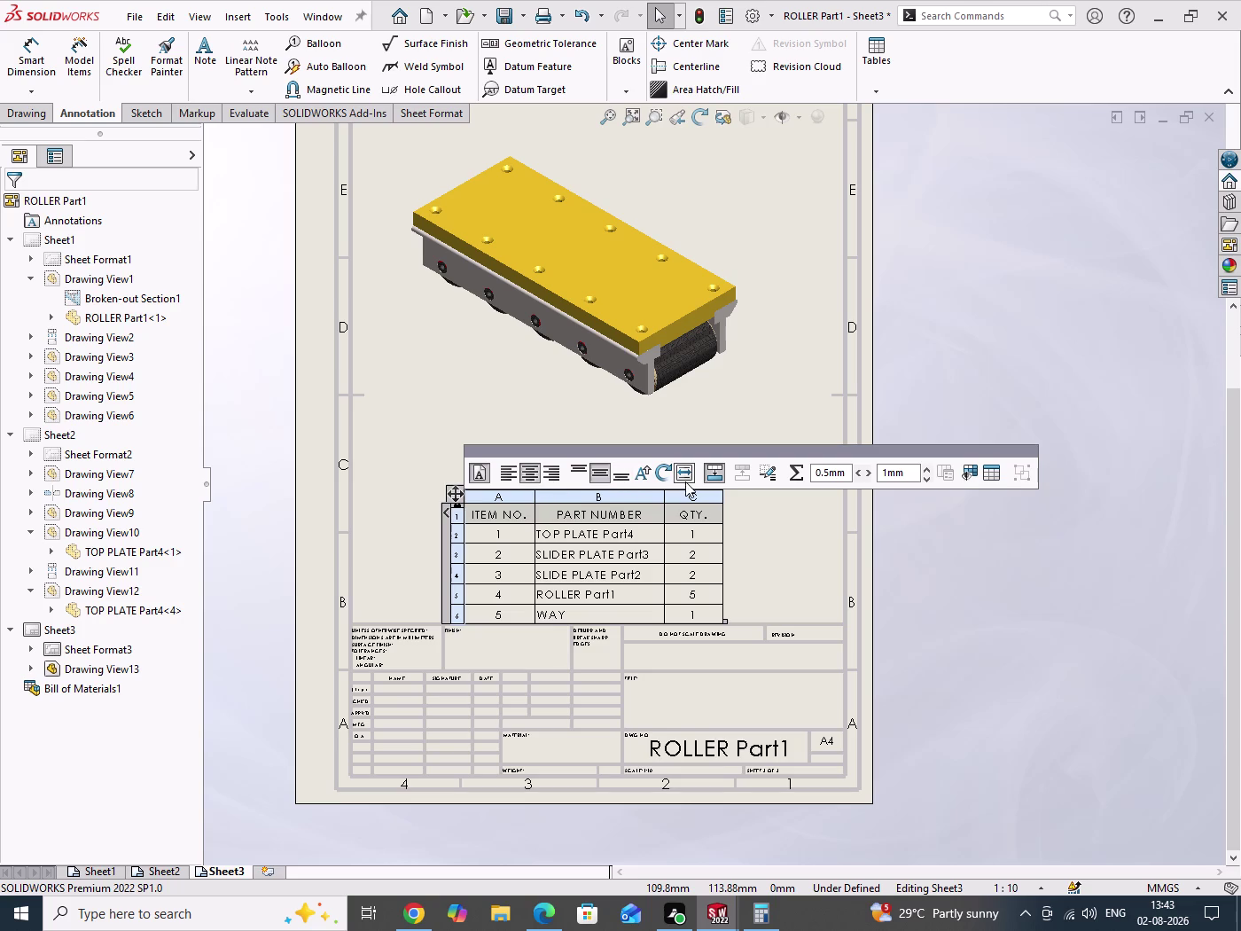
click(481, 479)
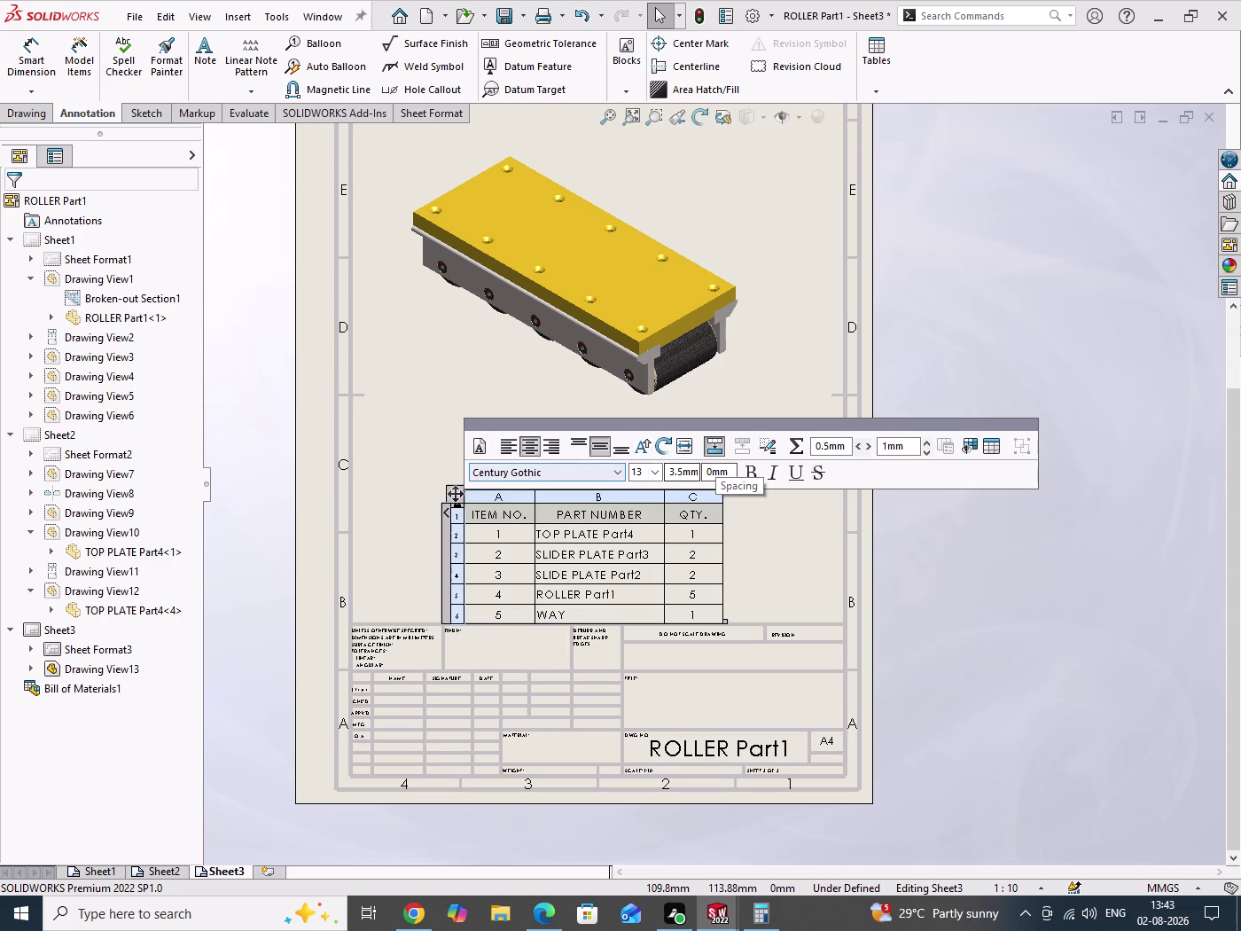
click(750, 476)
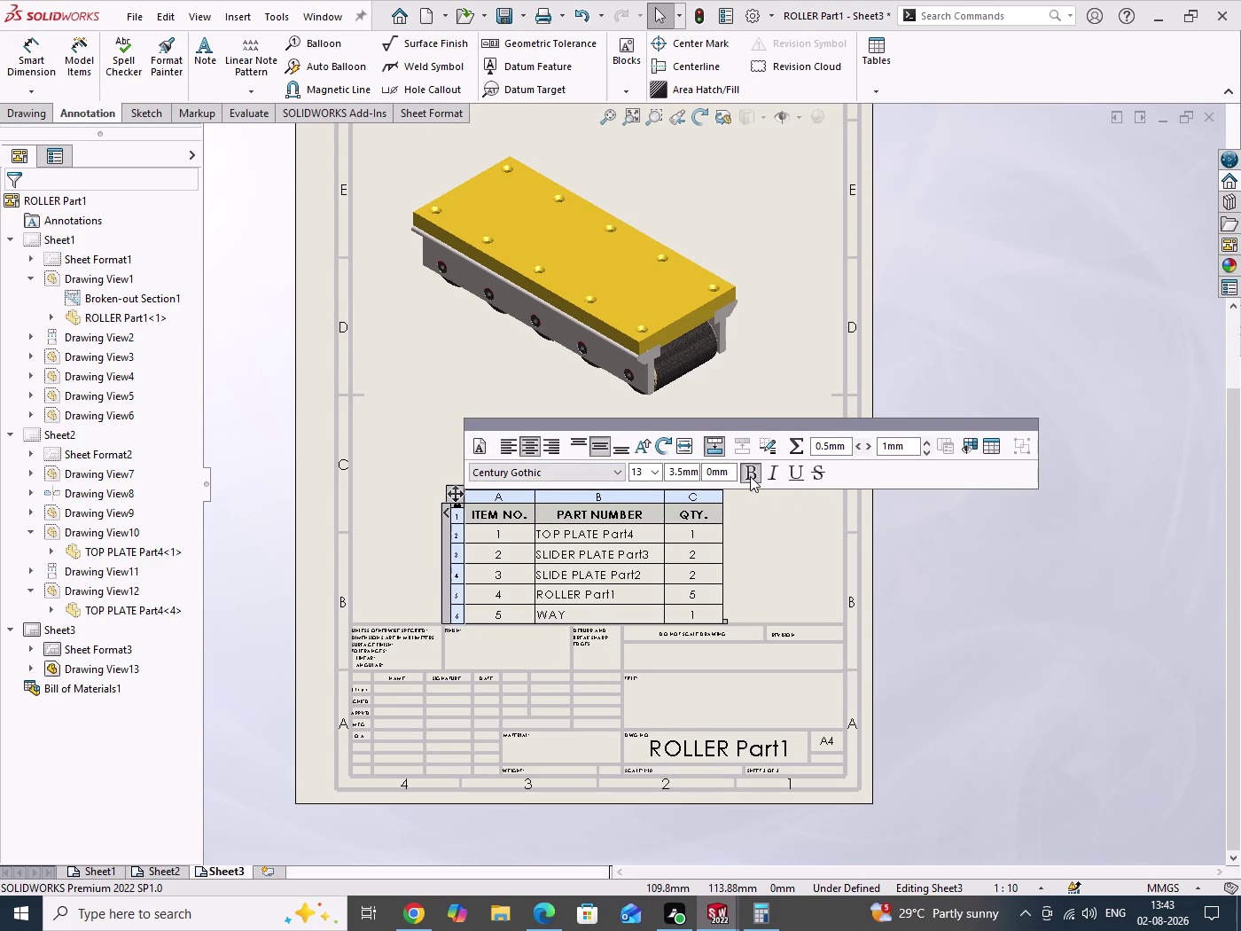
click(658, 474)
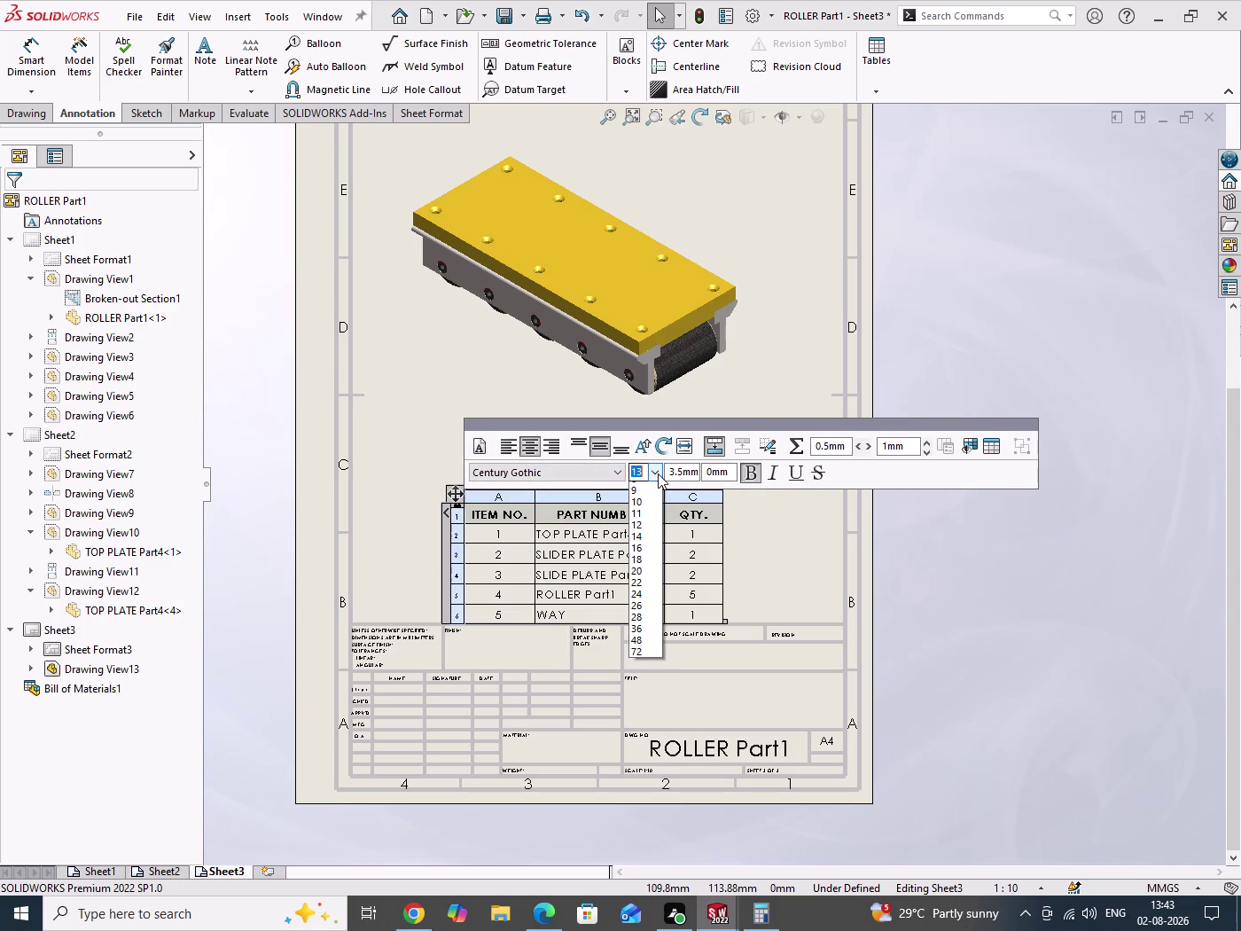
click(642, 557)
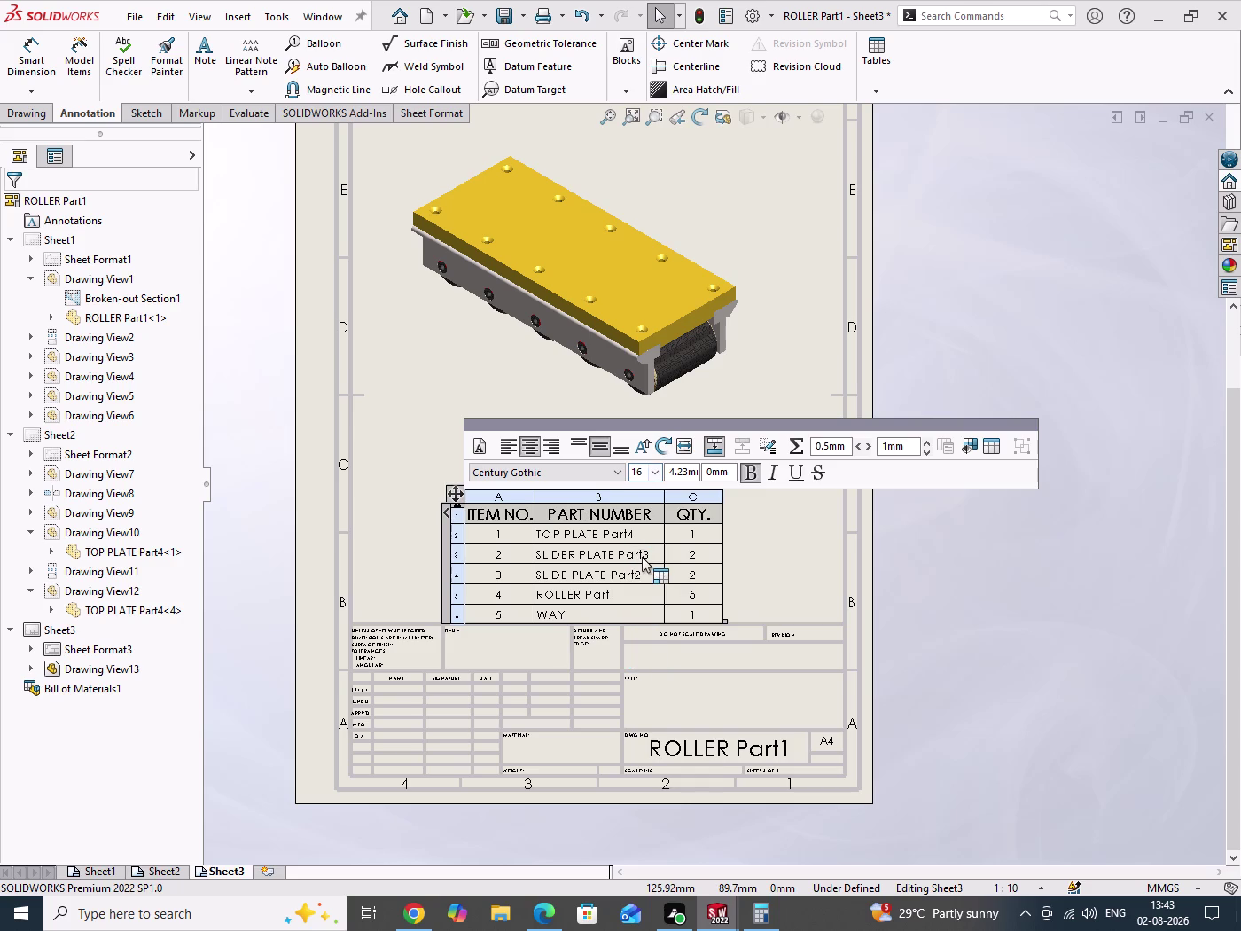
click(252, 362)
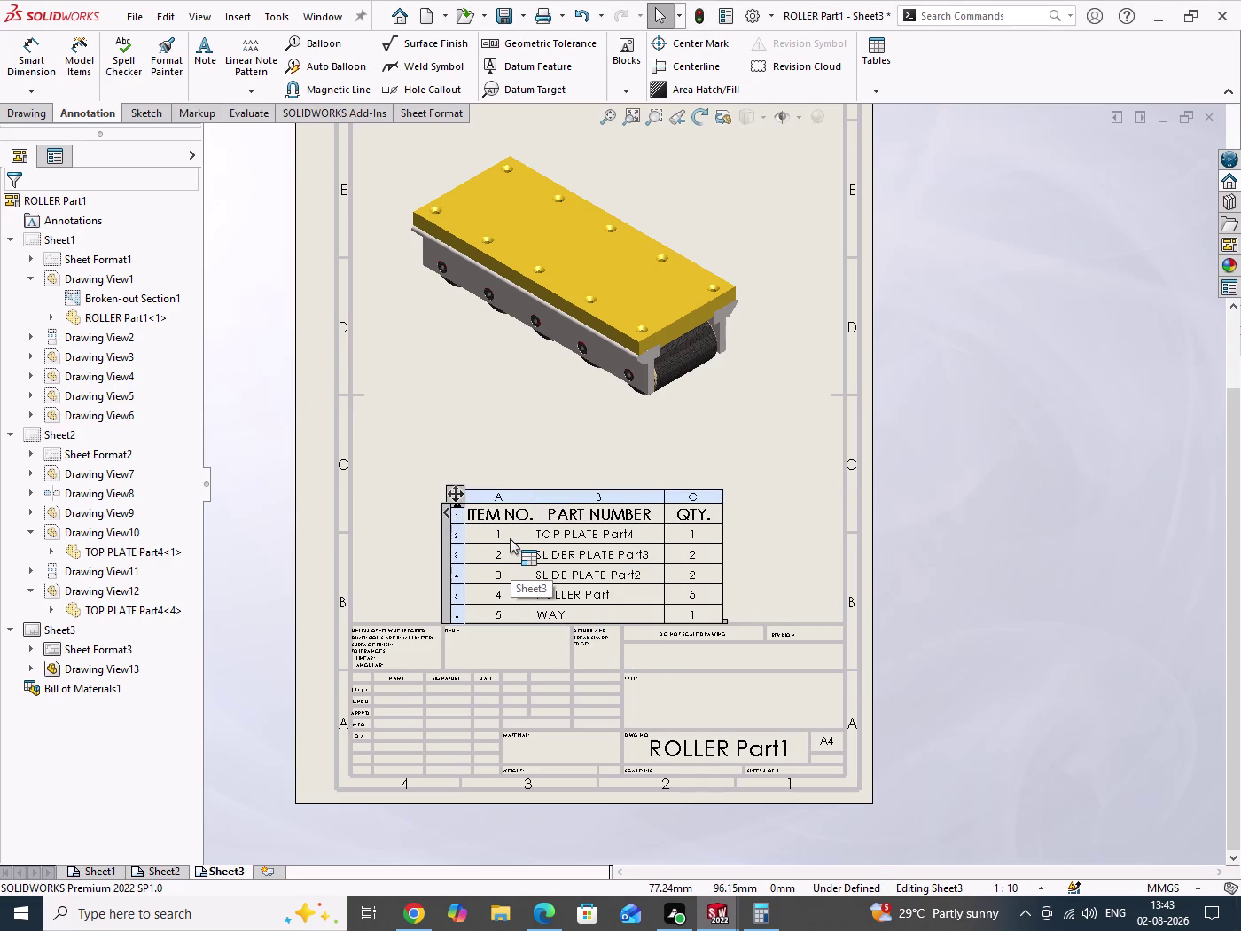
Make BOM part rows 1–4 bold.
drag(512, 537, 515, 609)
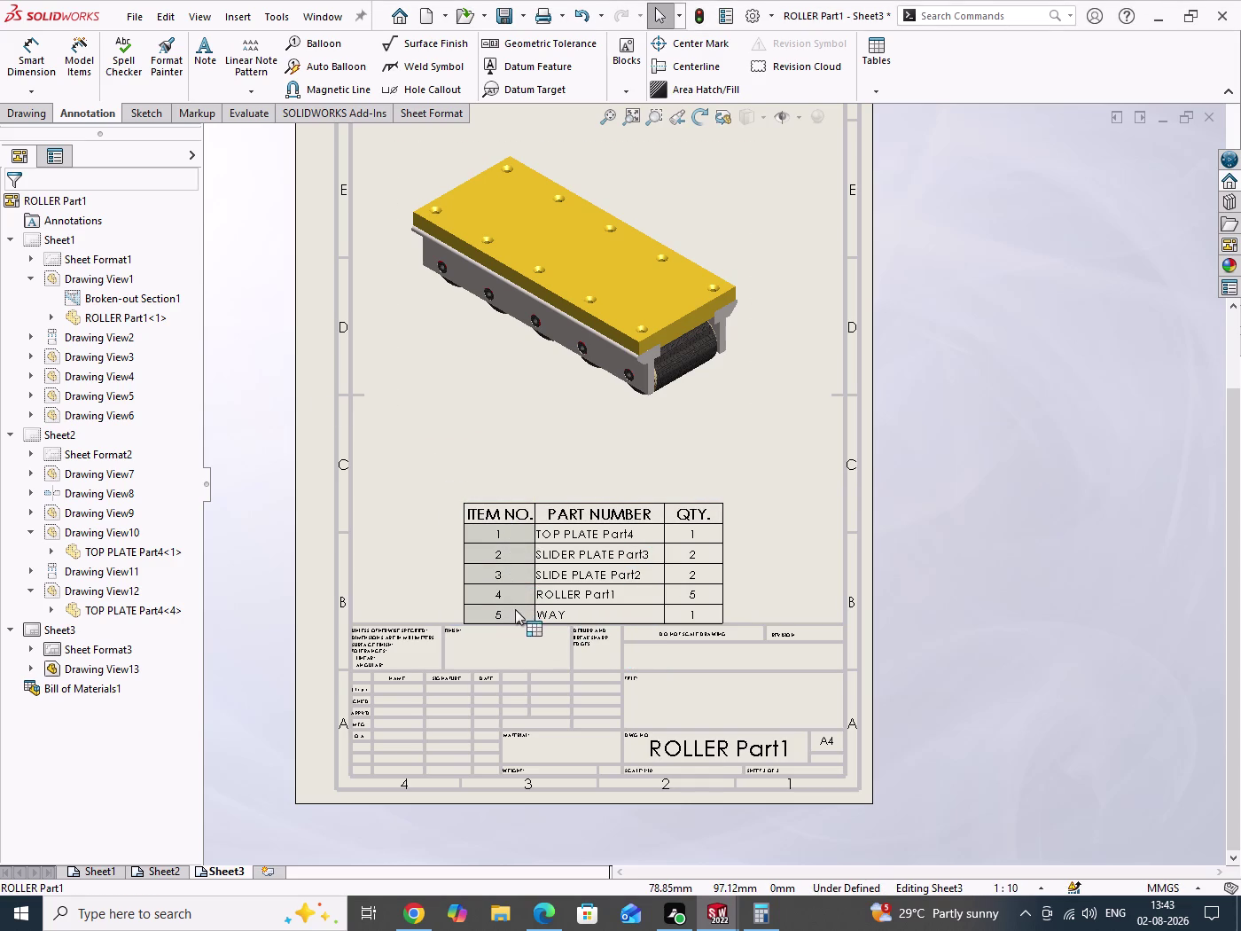
drag(515, 609, 683, 619)
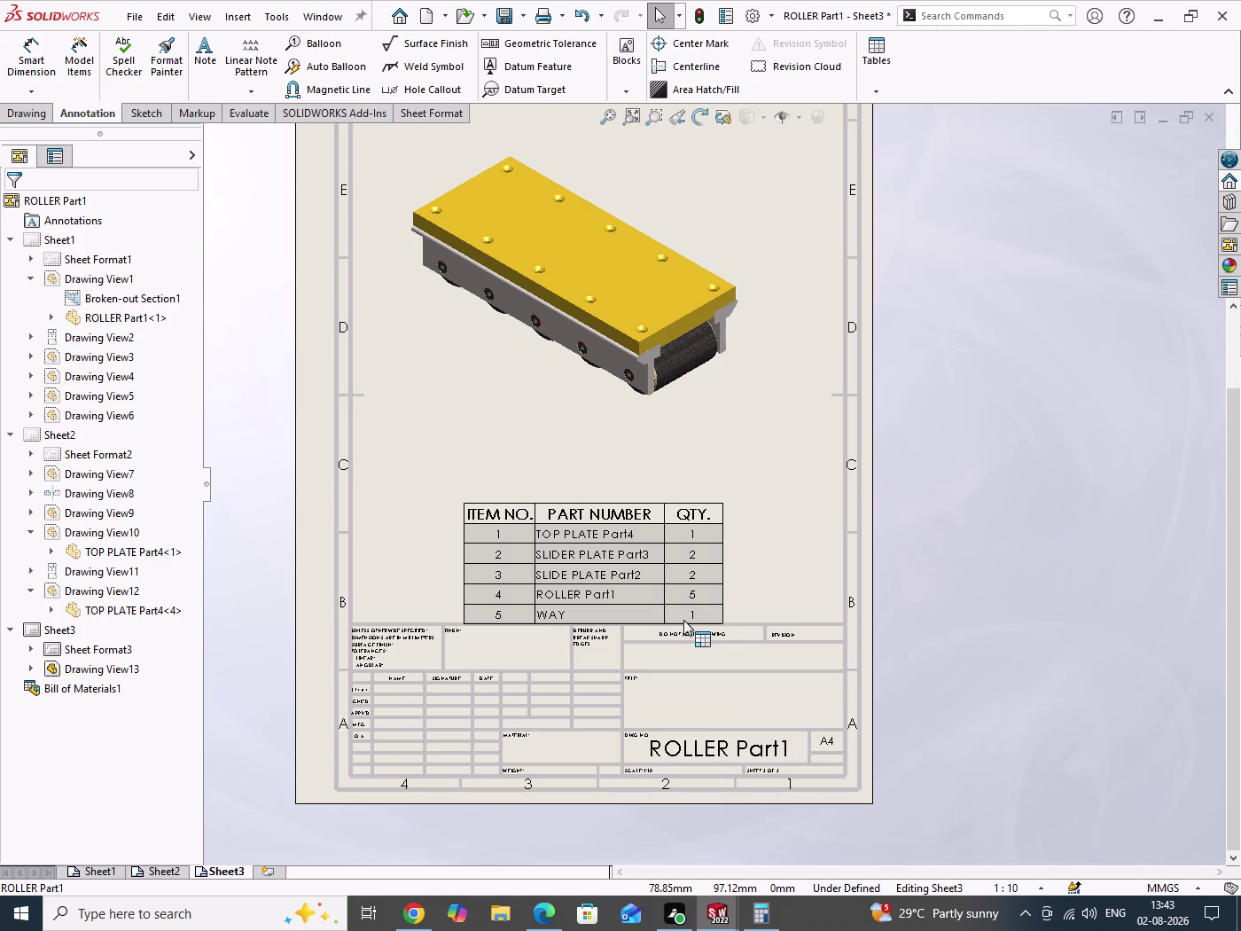
drag(684, 620, 688, 619)
drag(688, 620, 713, 603)
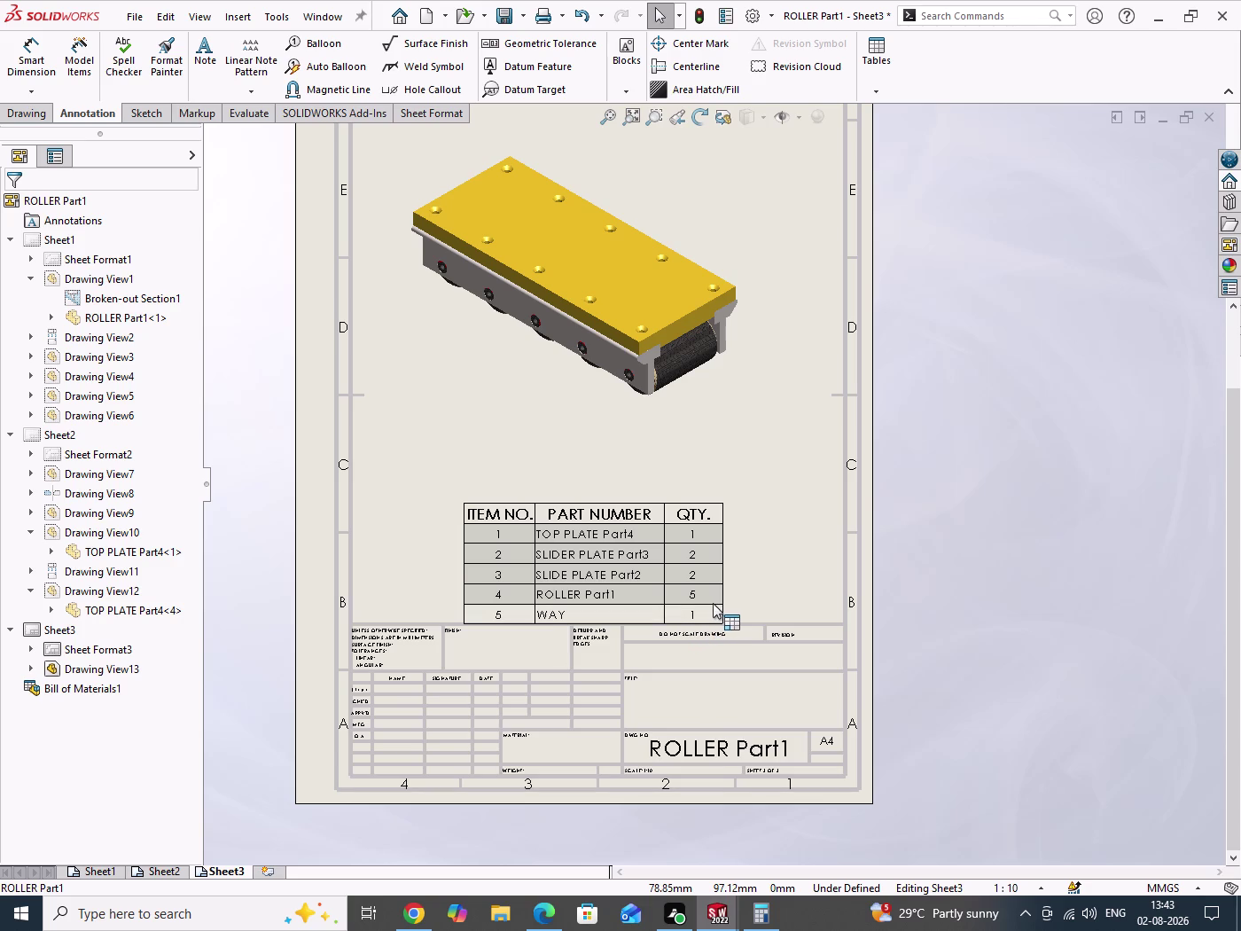
drag(713, 603, 716, 603)
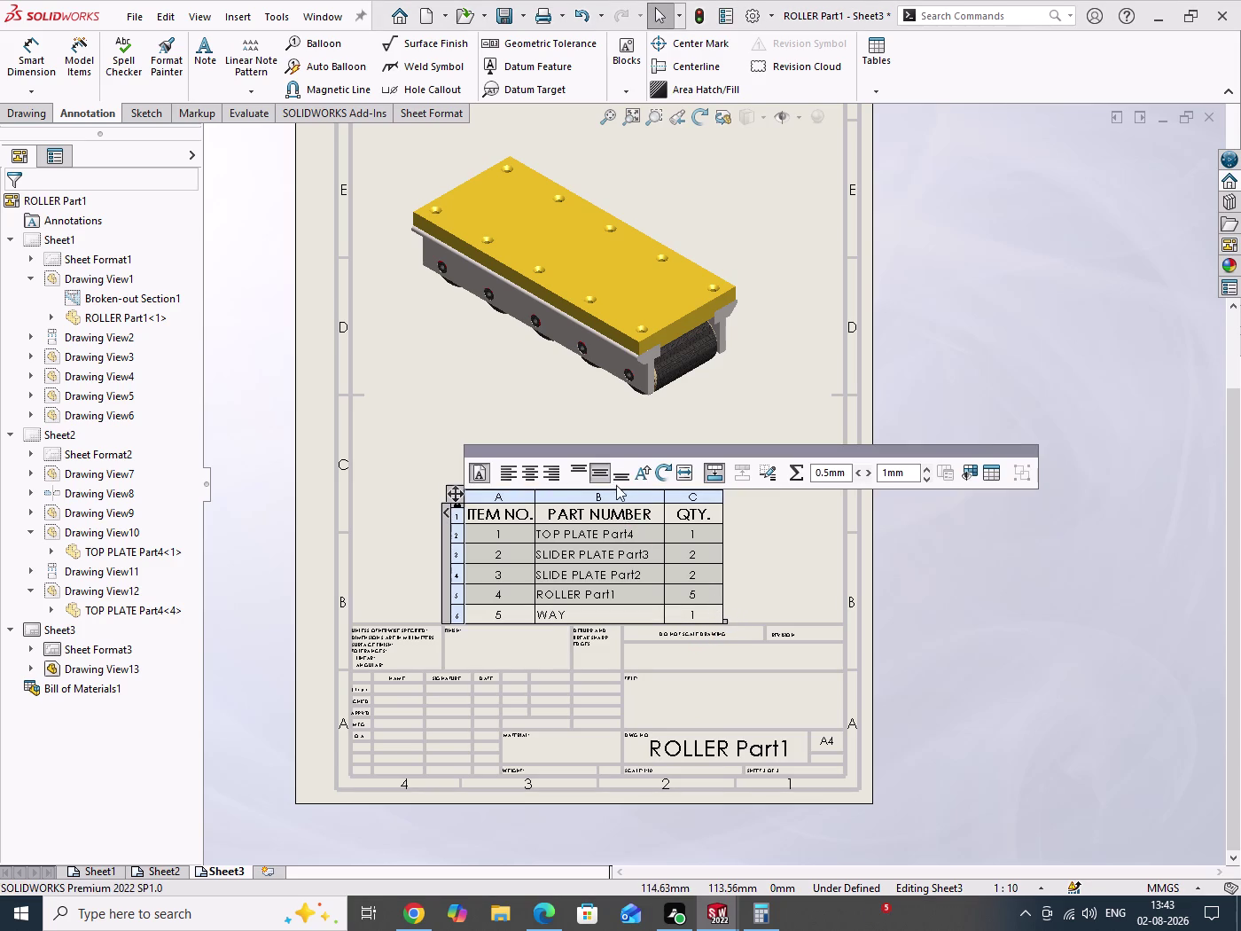
click(484, 472)
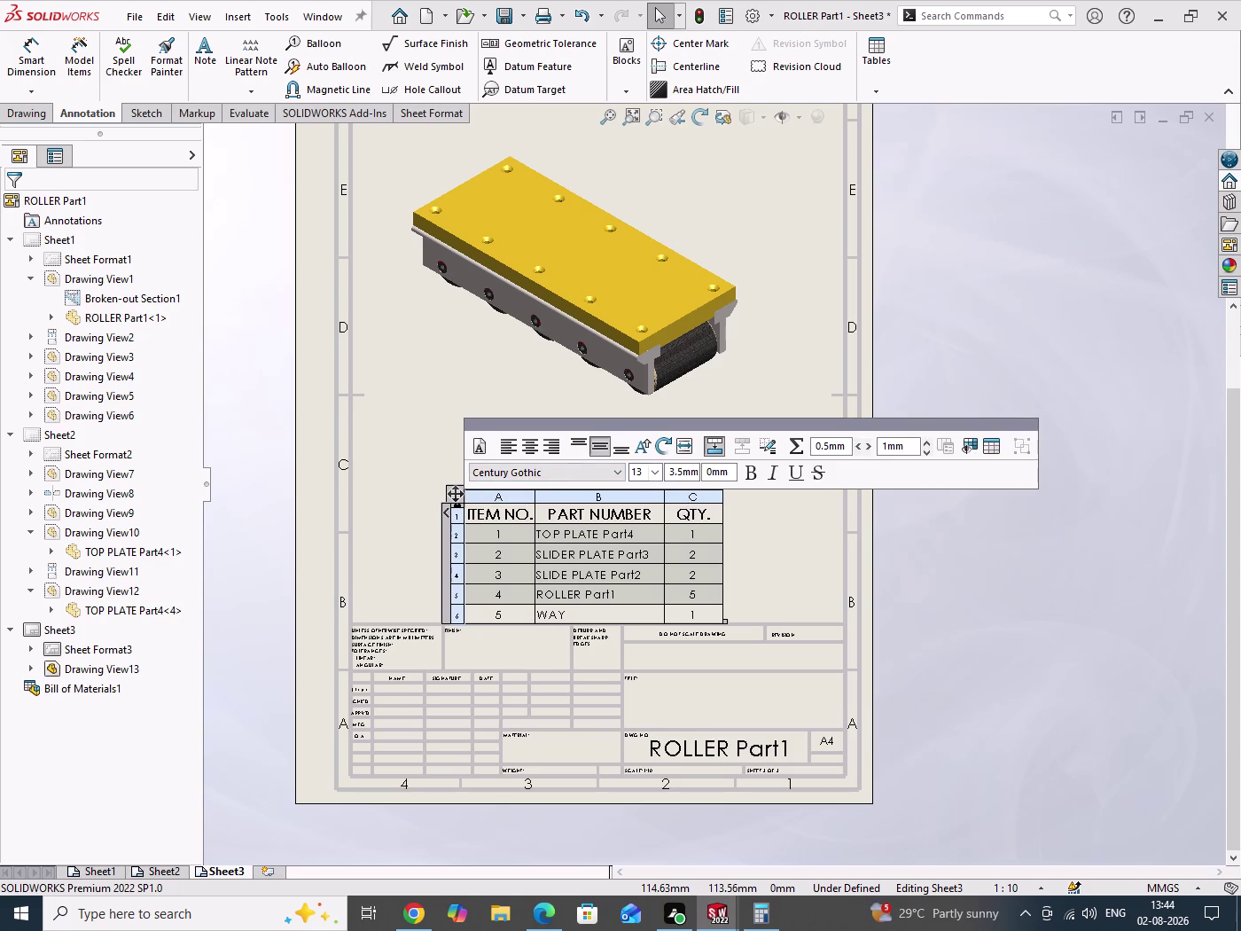
click(753, 469)
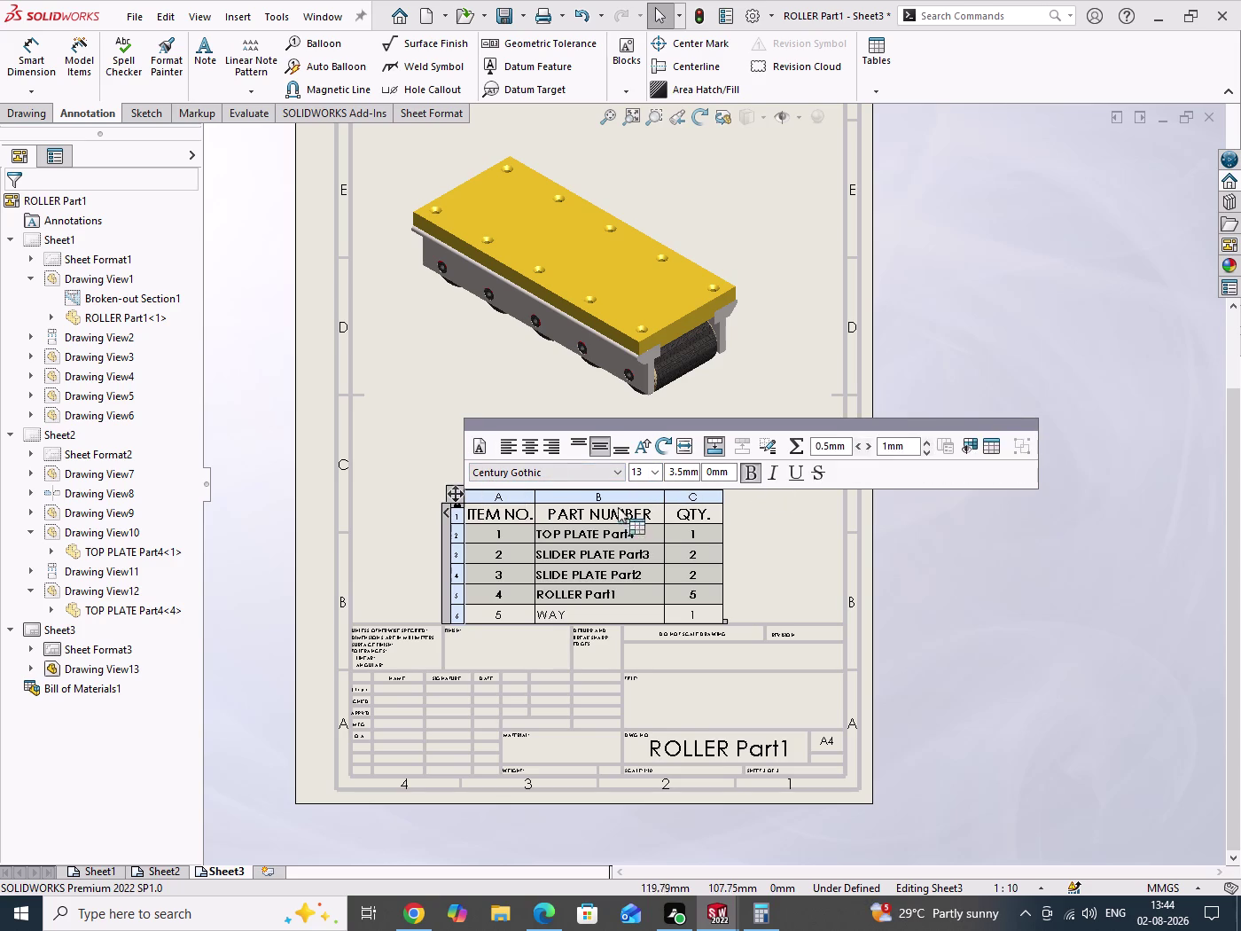
click(263, 391)
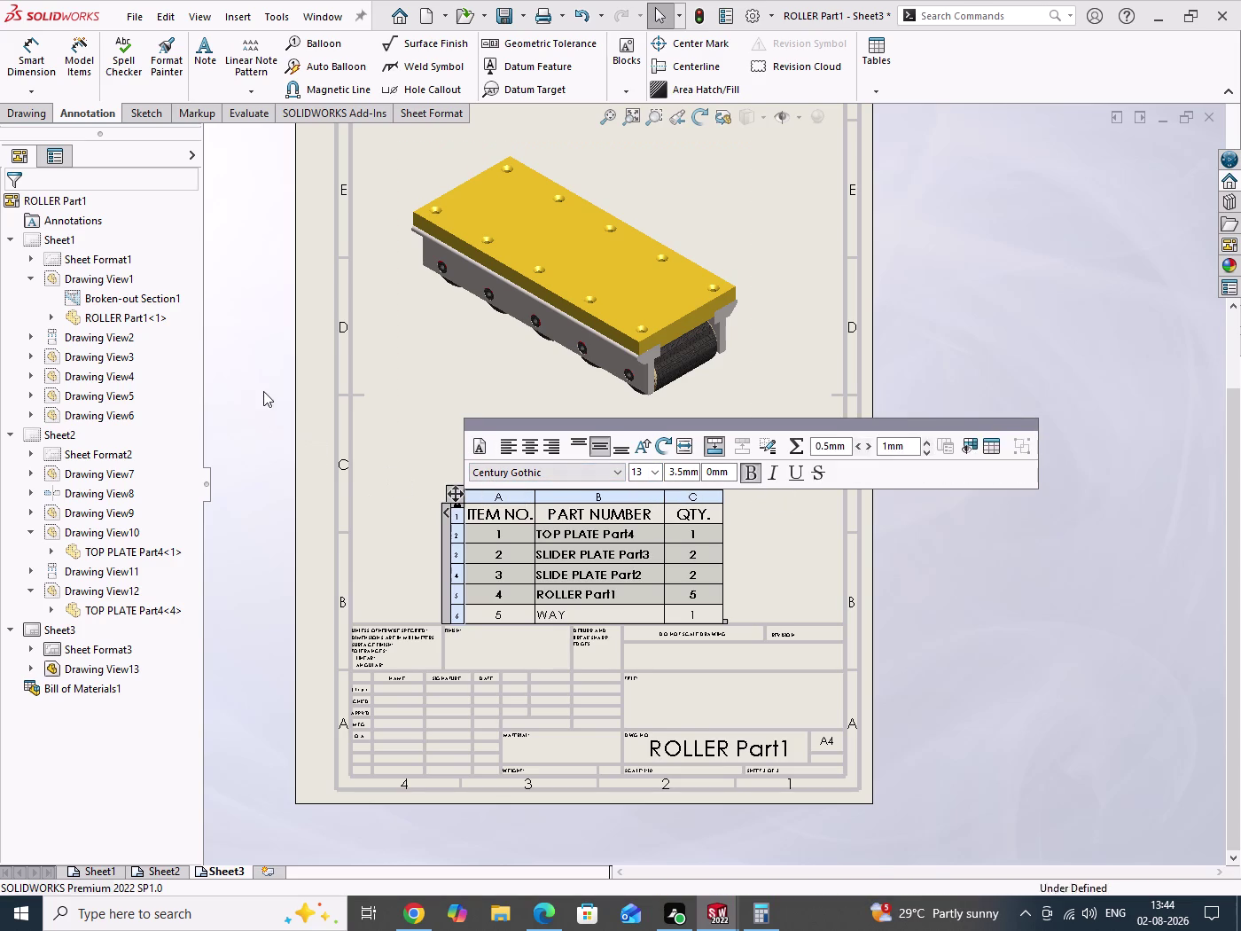
click(477, 616)
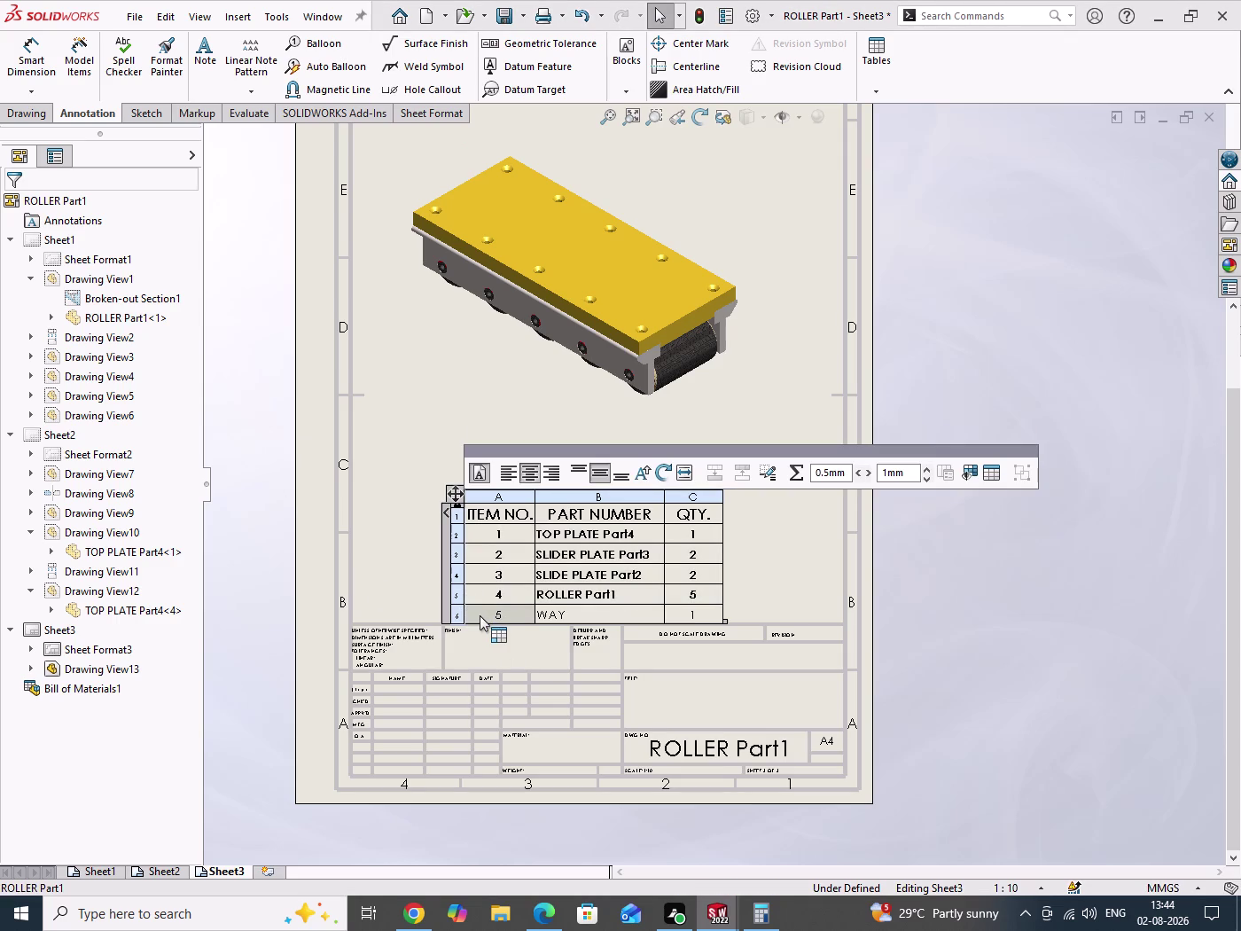
Try deleting the WAY row, then undo when the whole table is removed.
click(455, 615)
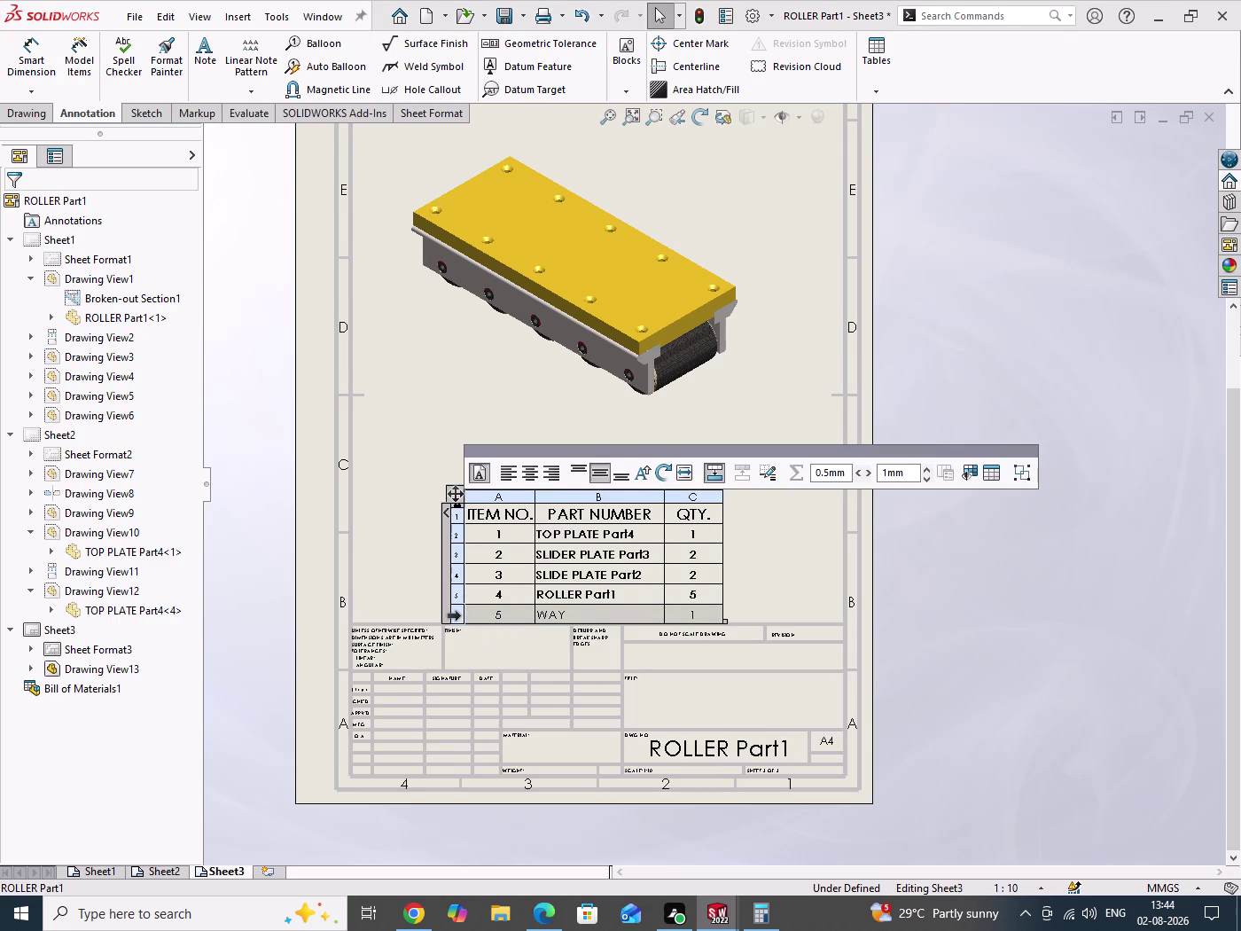
click(713, 475)
click(669, 461)
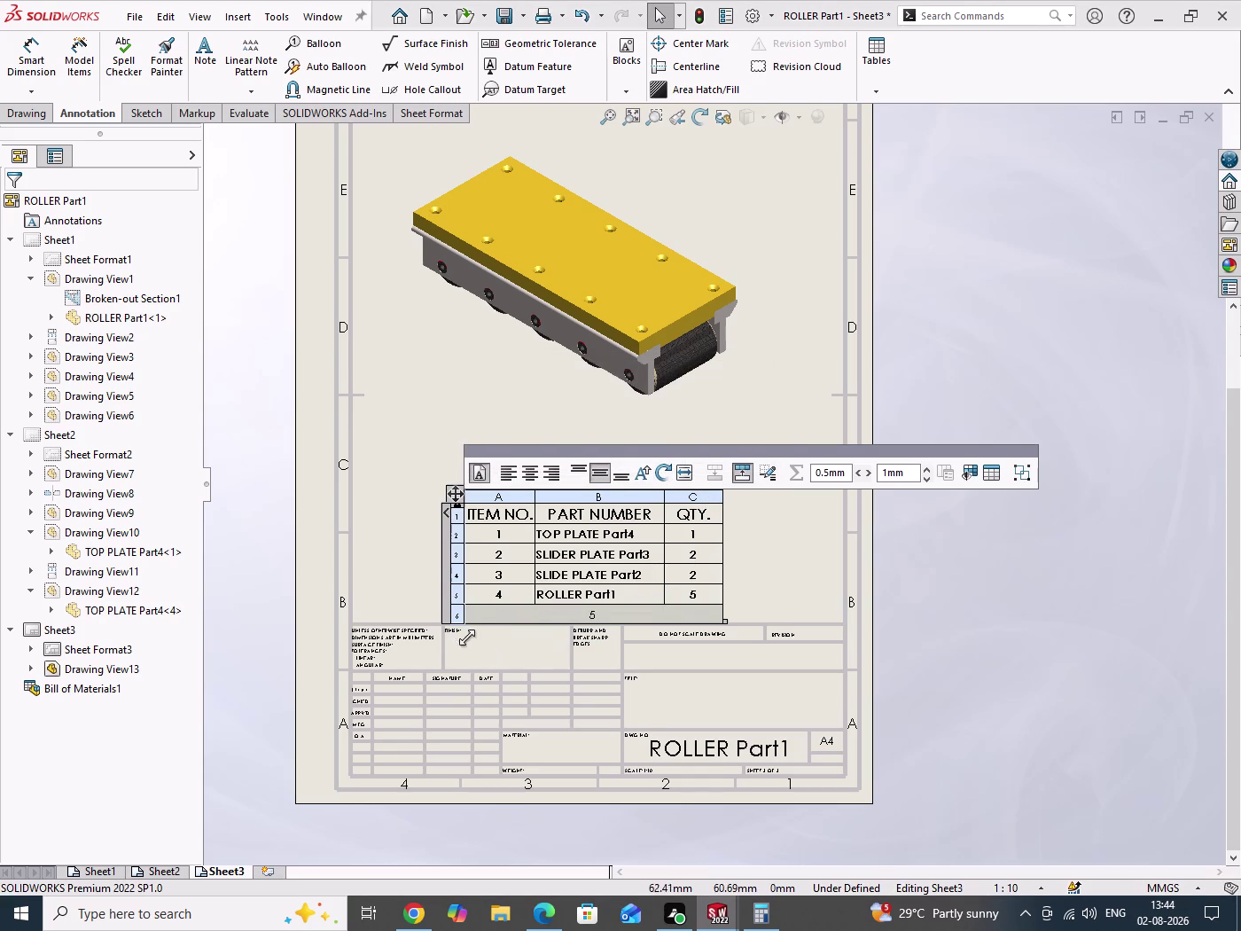
right_click(455, 618)
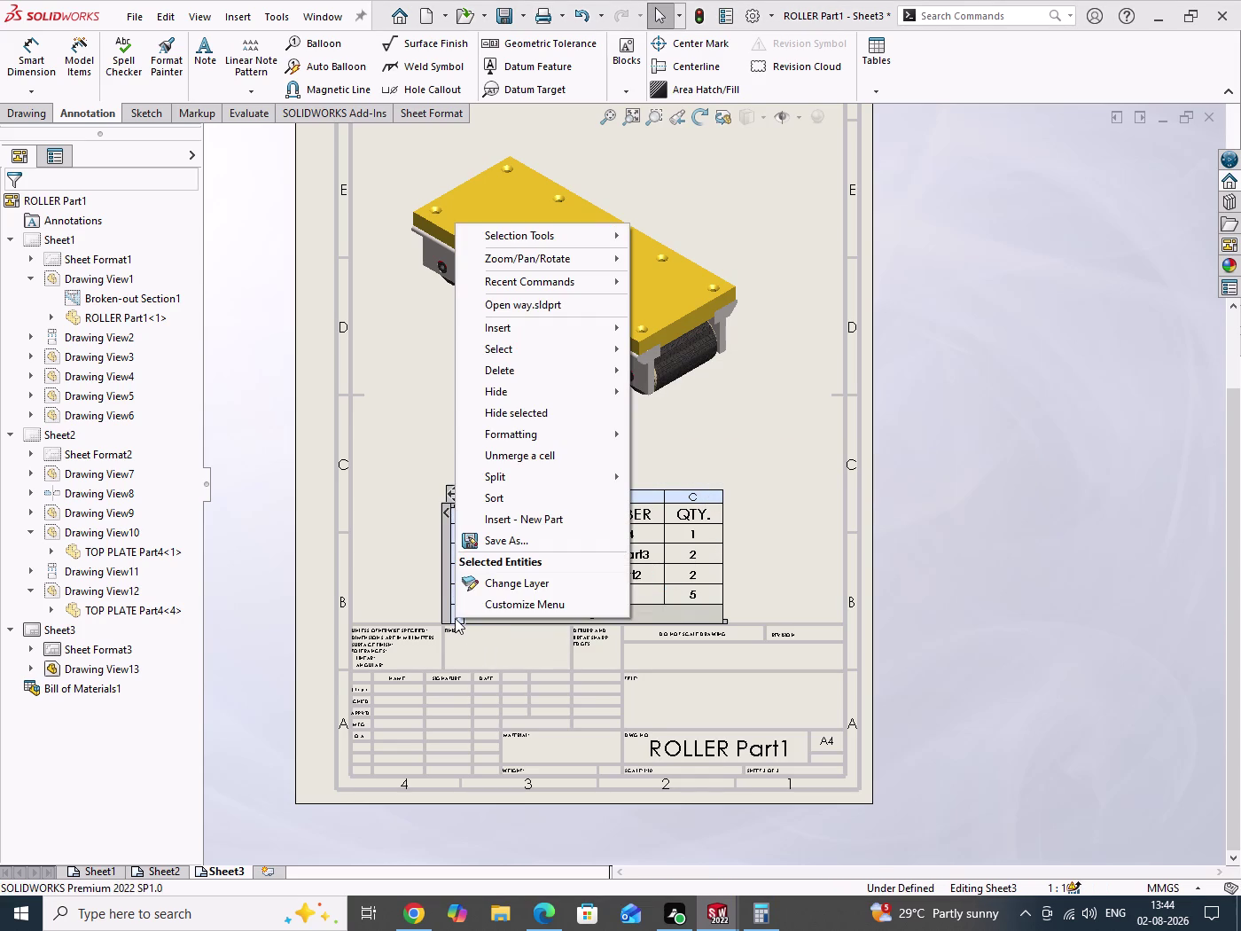
click(512, 374)
click(696, 378)
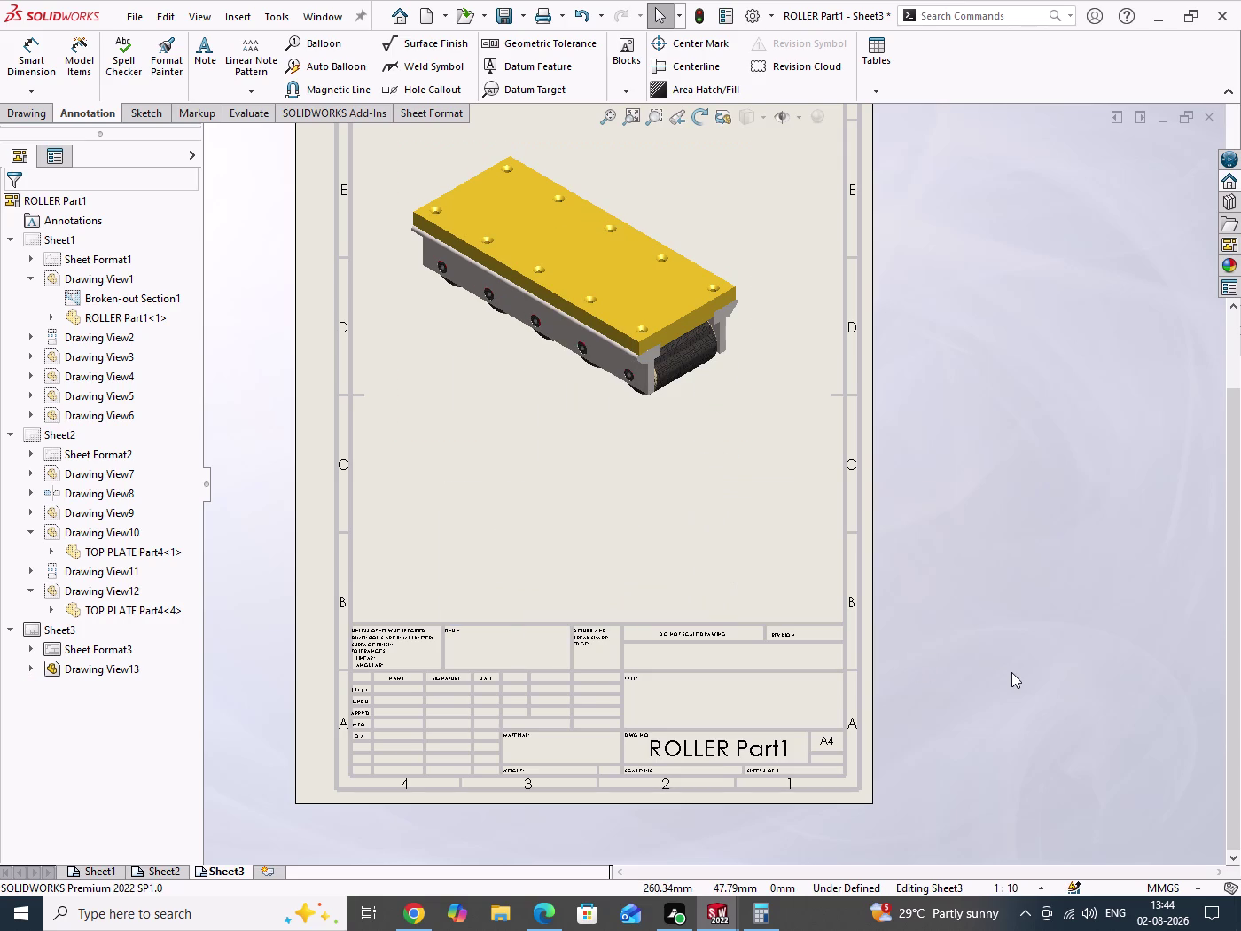
key(ctrl+z)
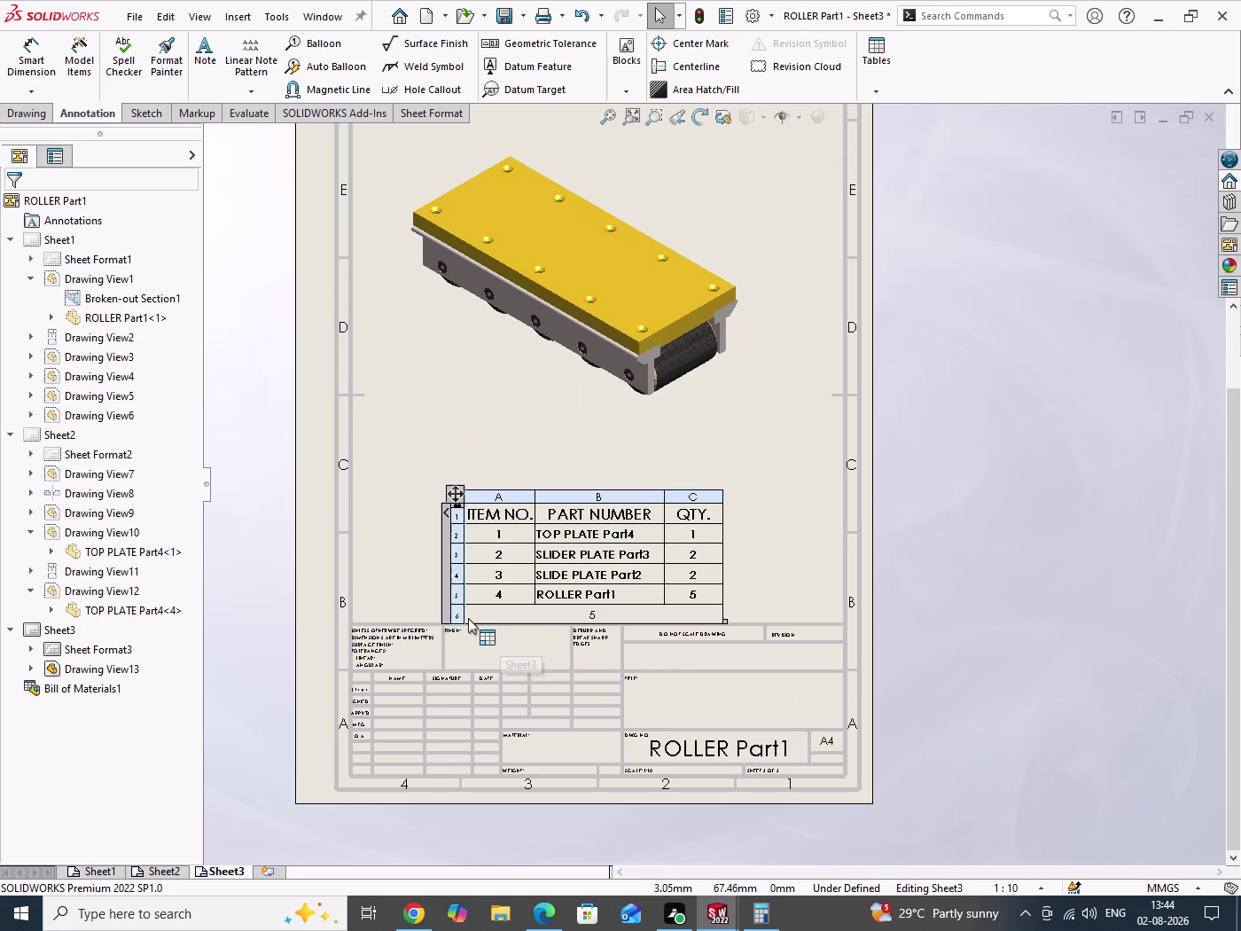
Delete only the WAY row, leaving four parts, and save the drawing.
right_click(461, 616)
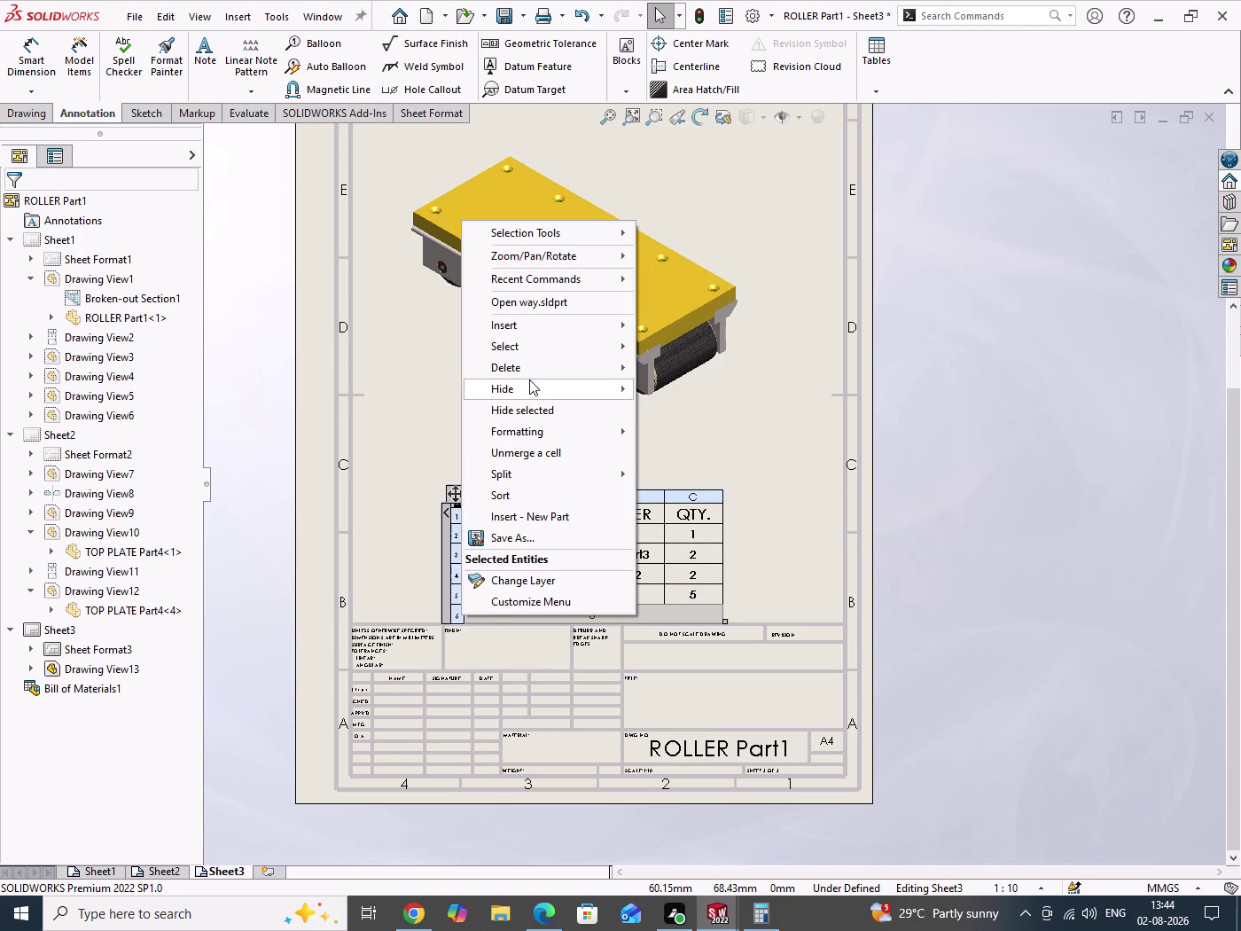
click(517, 370)
click(663, 386)
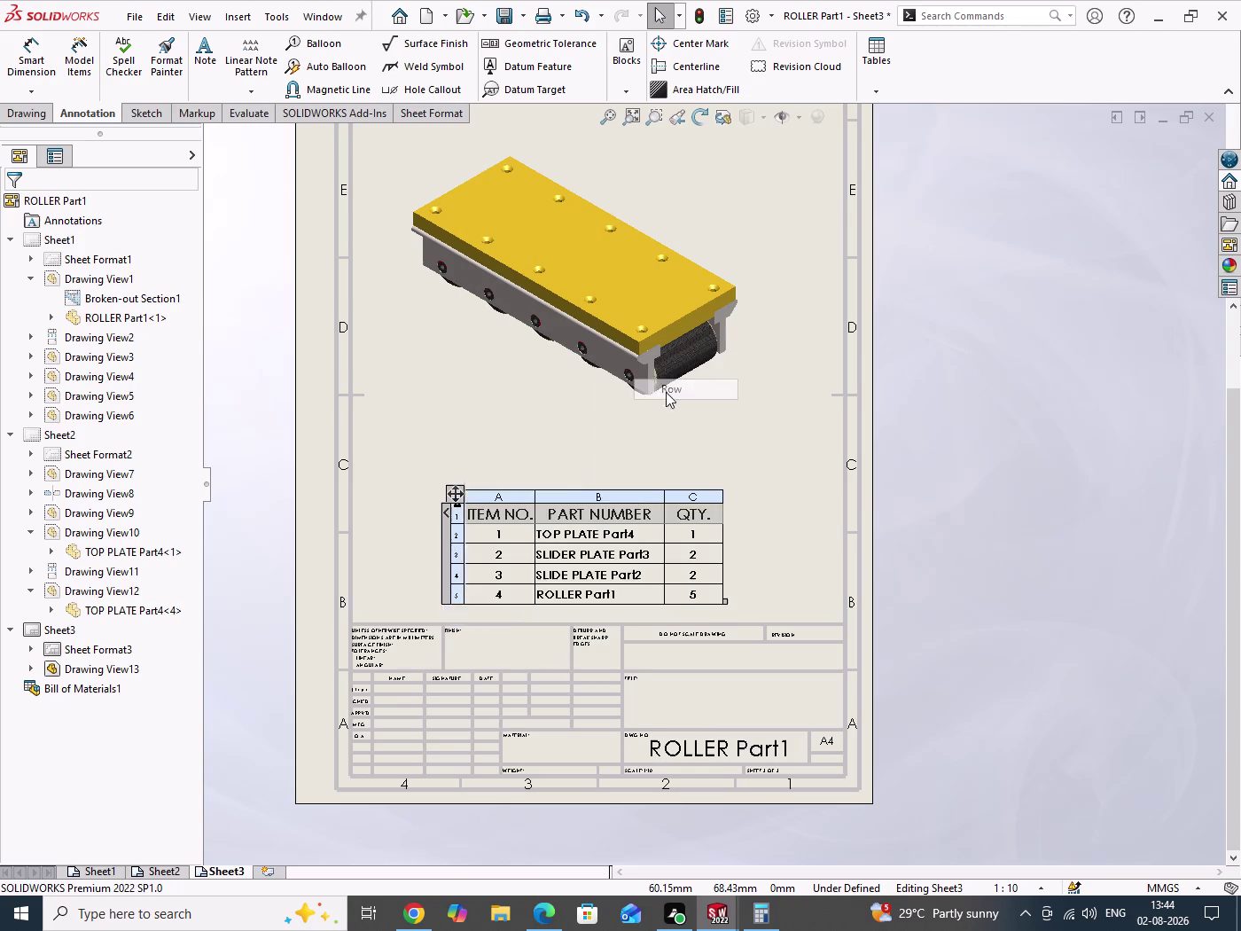
drag(1075, 413, 1090, 639)
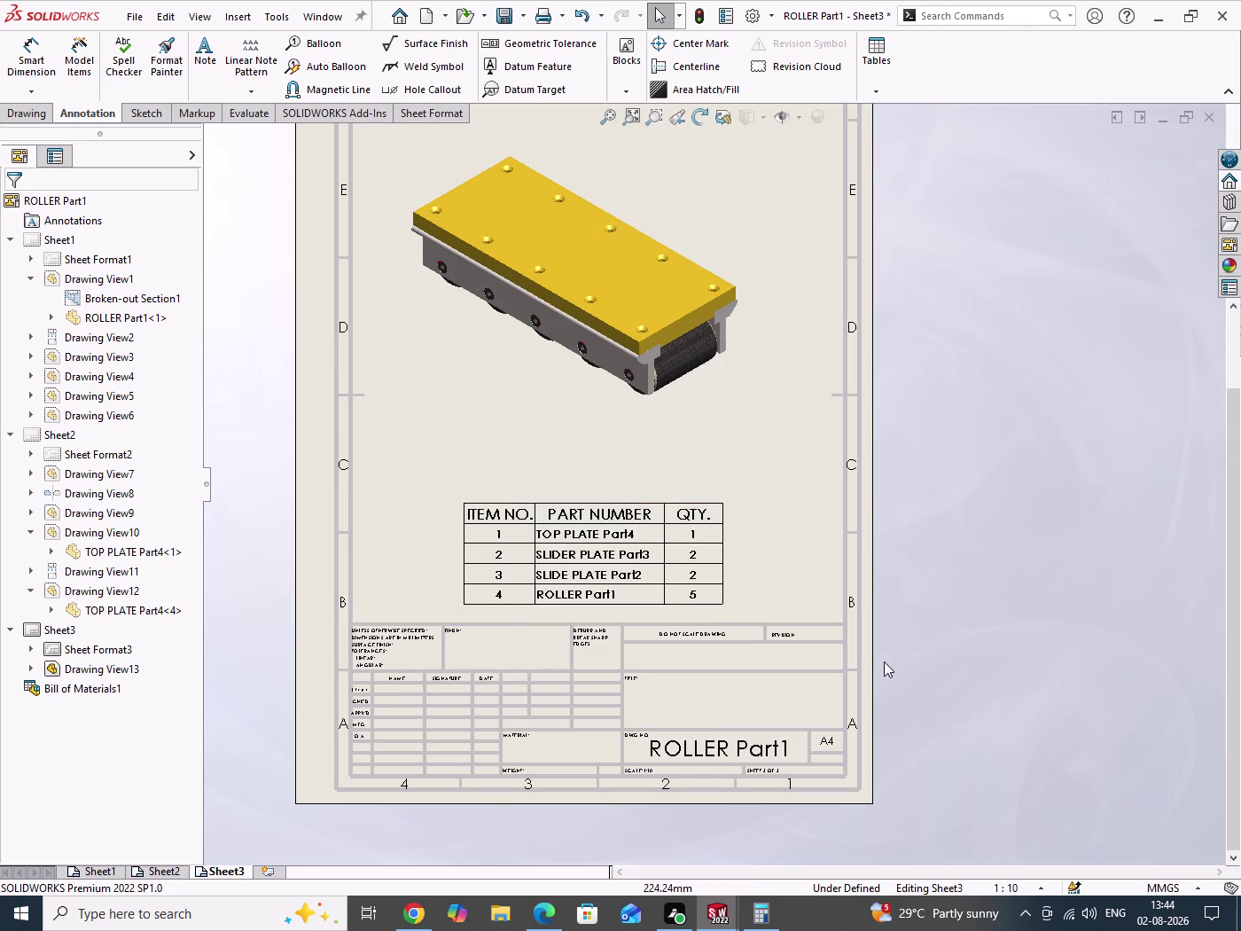
key(ctrl+s)
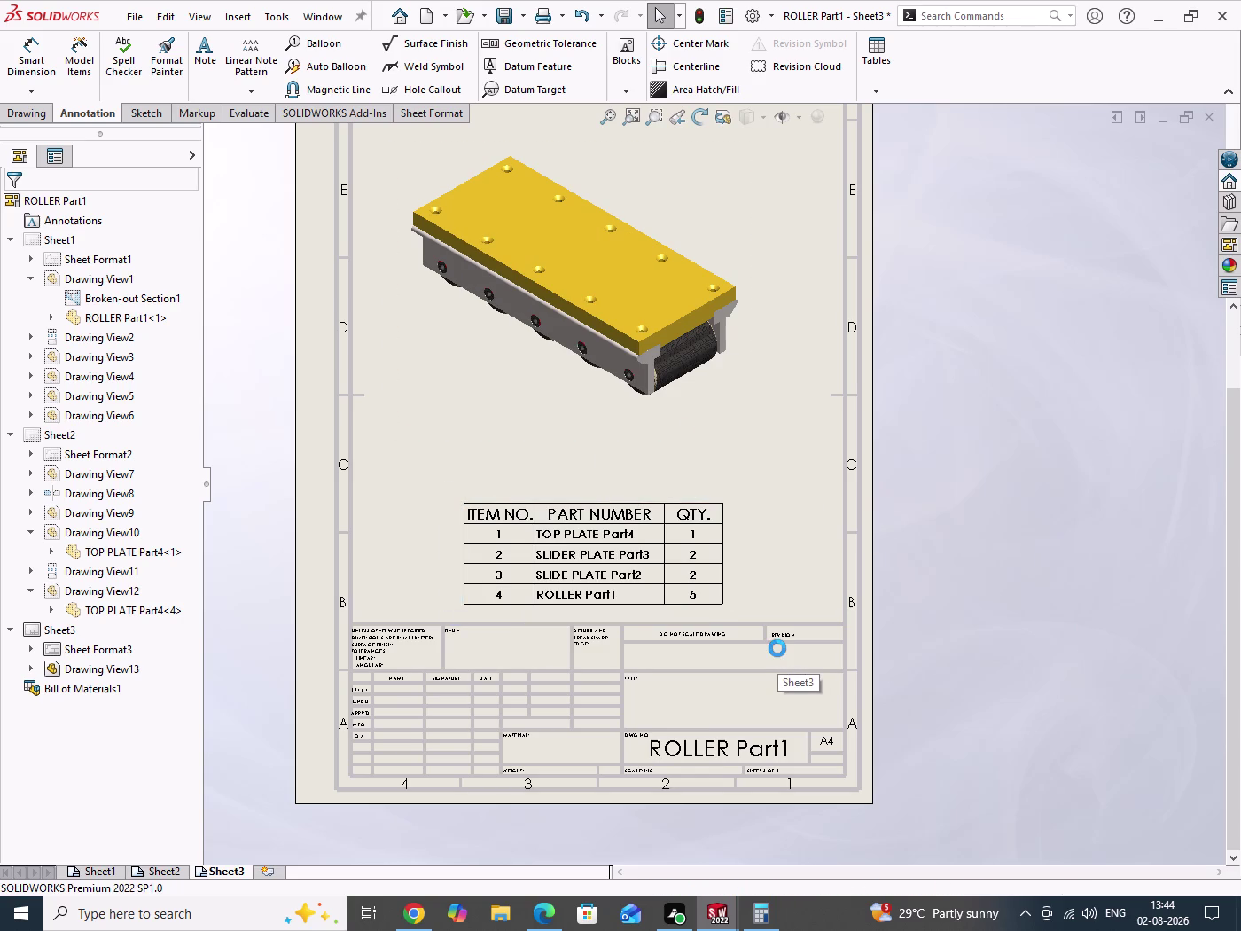
Zoom out to fit Sheet3, deselect the BOM, and start Auto Balloon.
scroll(up, 3)
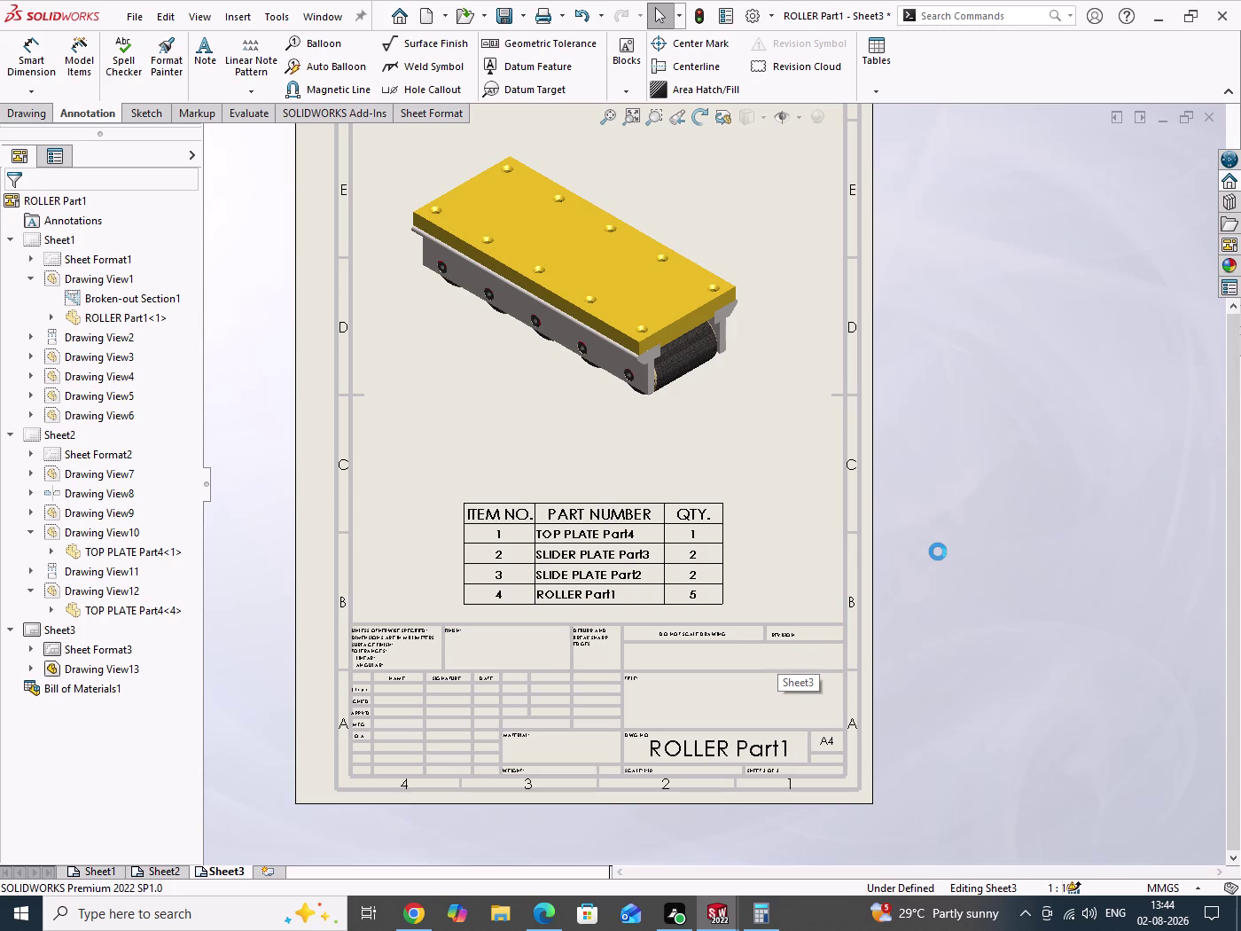
scroll(up, 3)
scroll(down, 3)
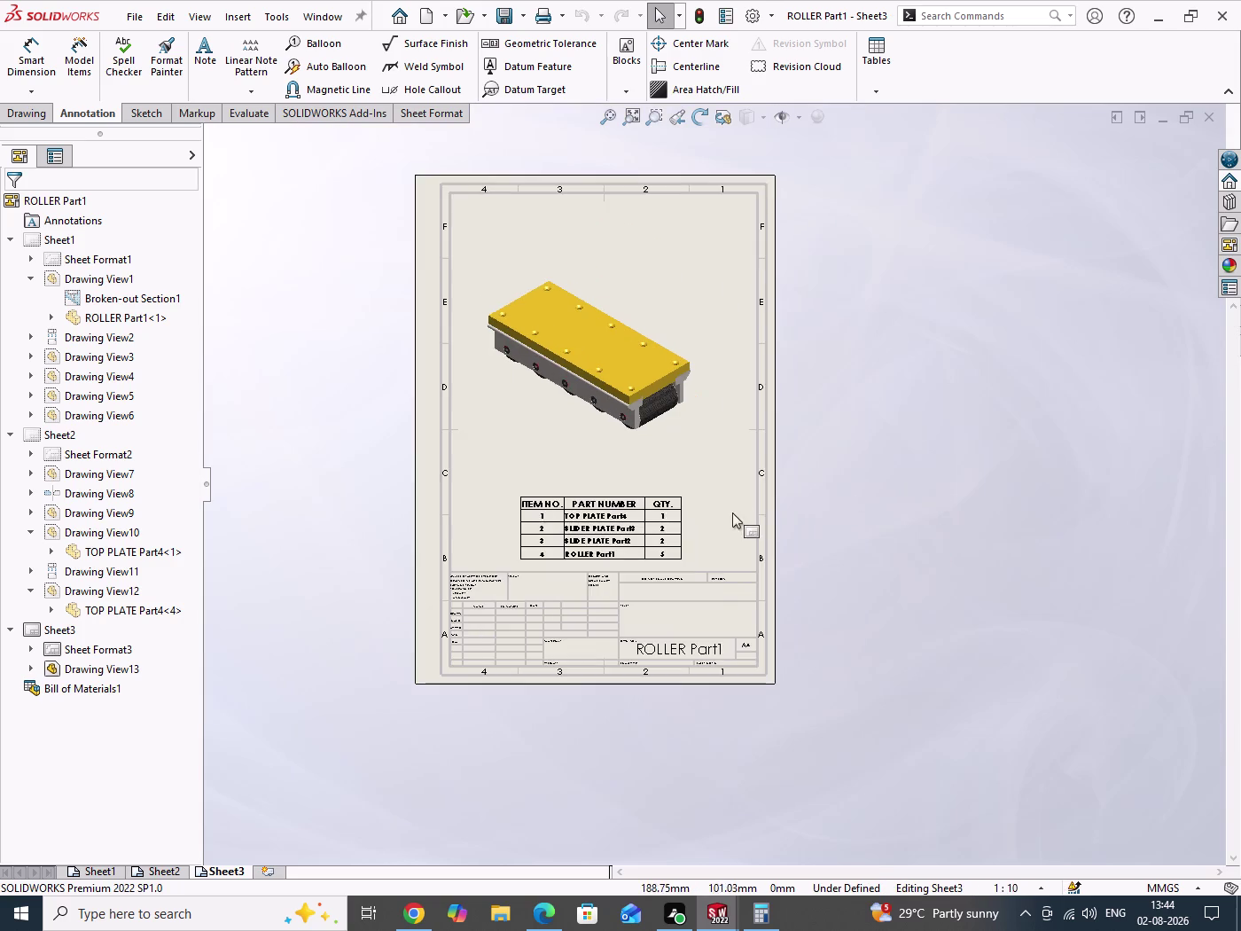
scroll(up, 3)
scroll(down, 3)
drag(868, 327, 975, 614)
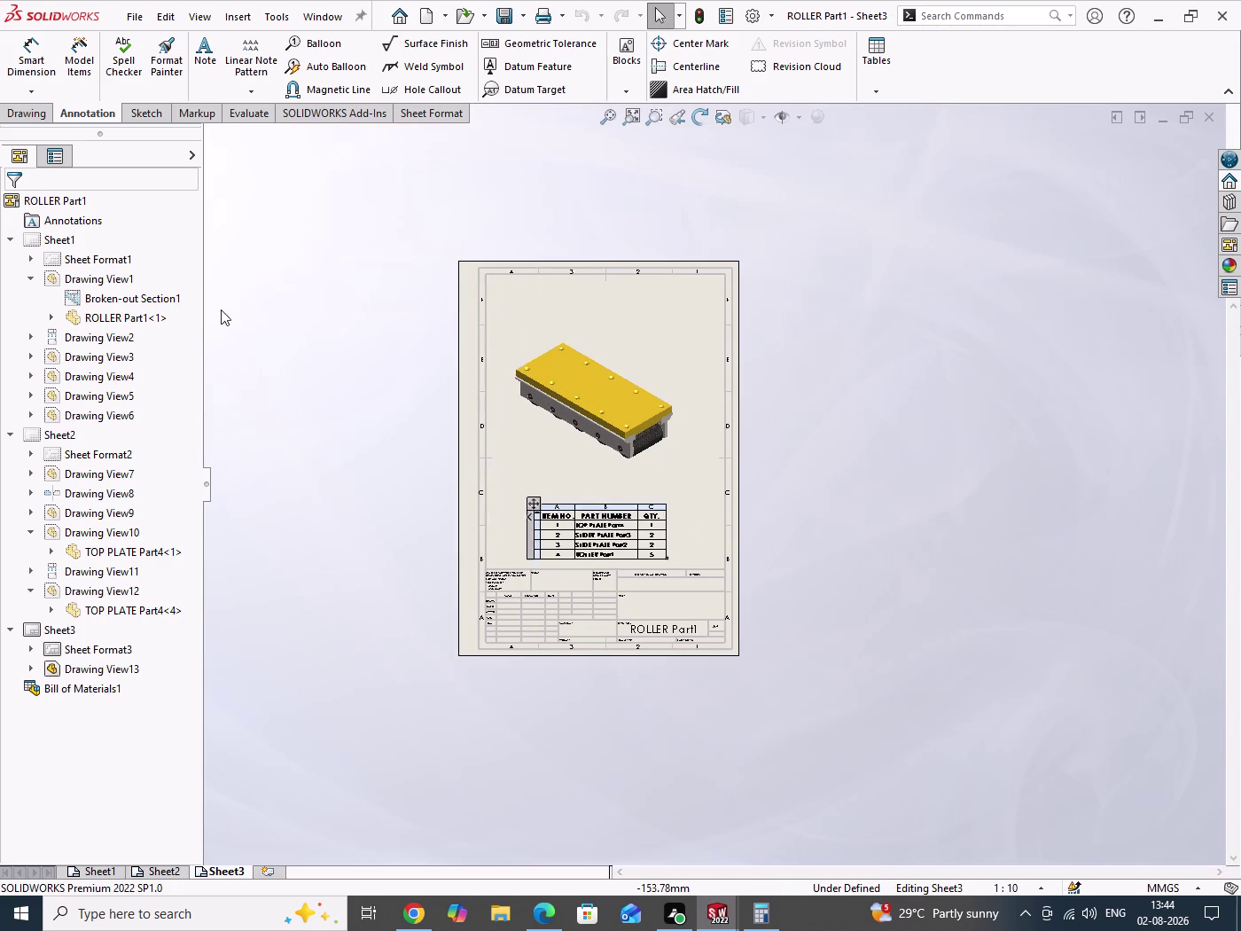
click(317, 71)
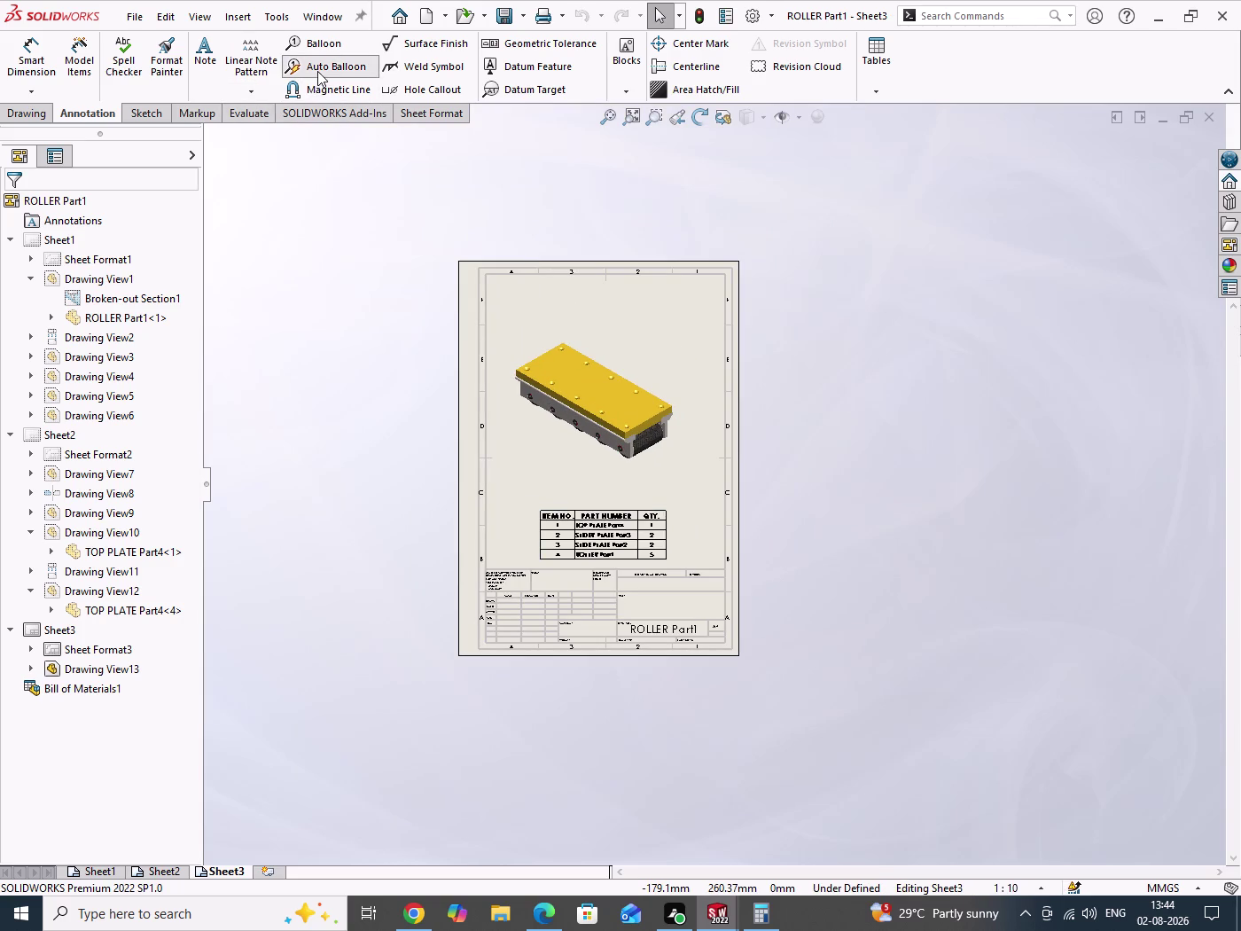
click(577, 378)
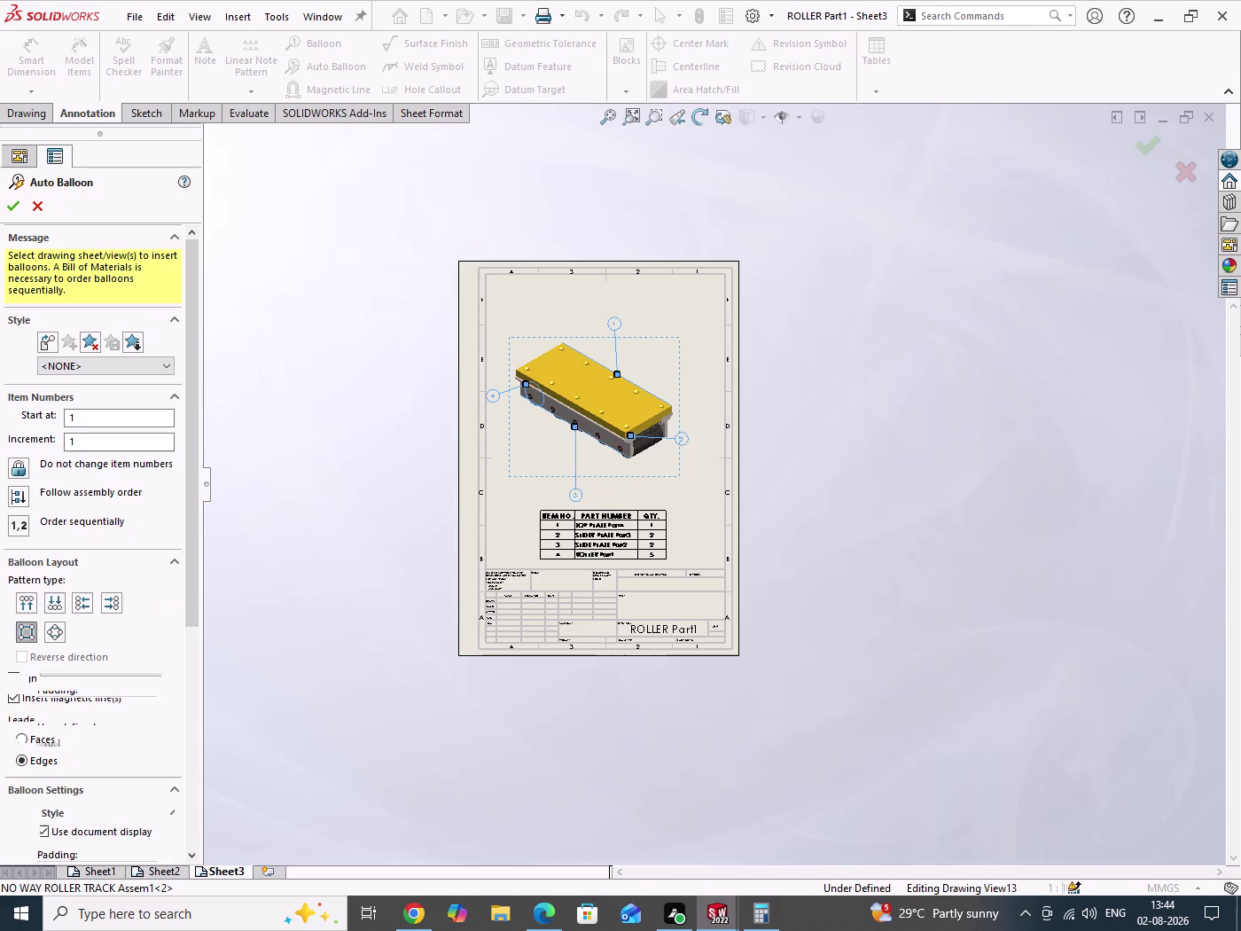
Try the Square layout, then confirm four auto balloons in a Circular layout.
click(19, 606)
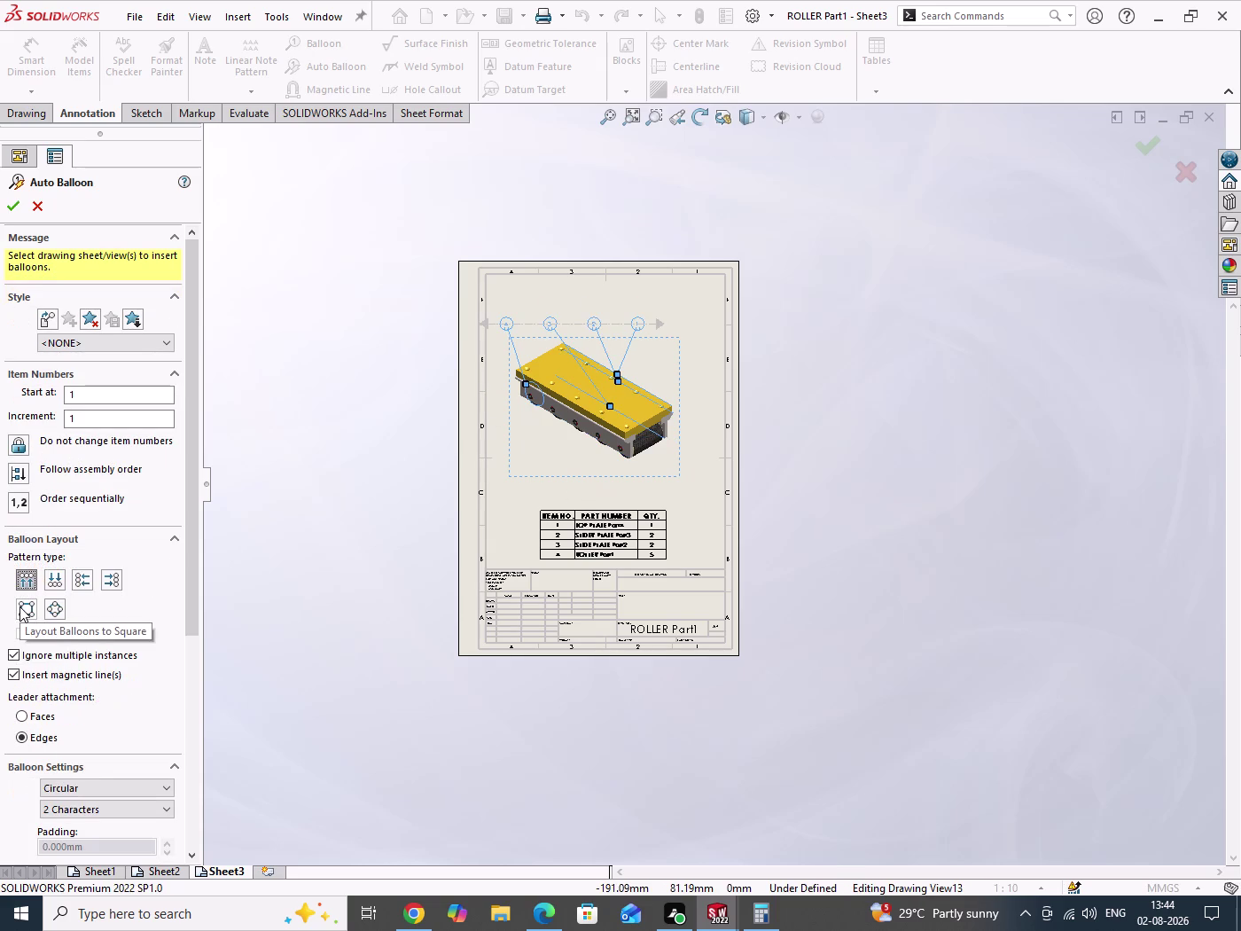
click(82, 581)
click(108, 585)
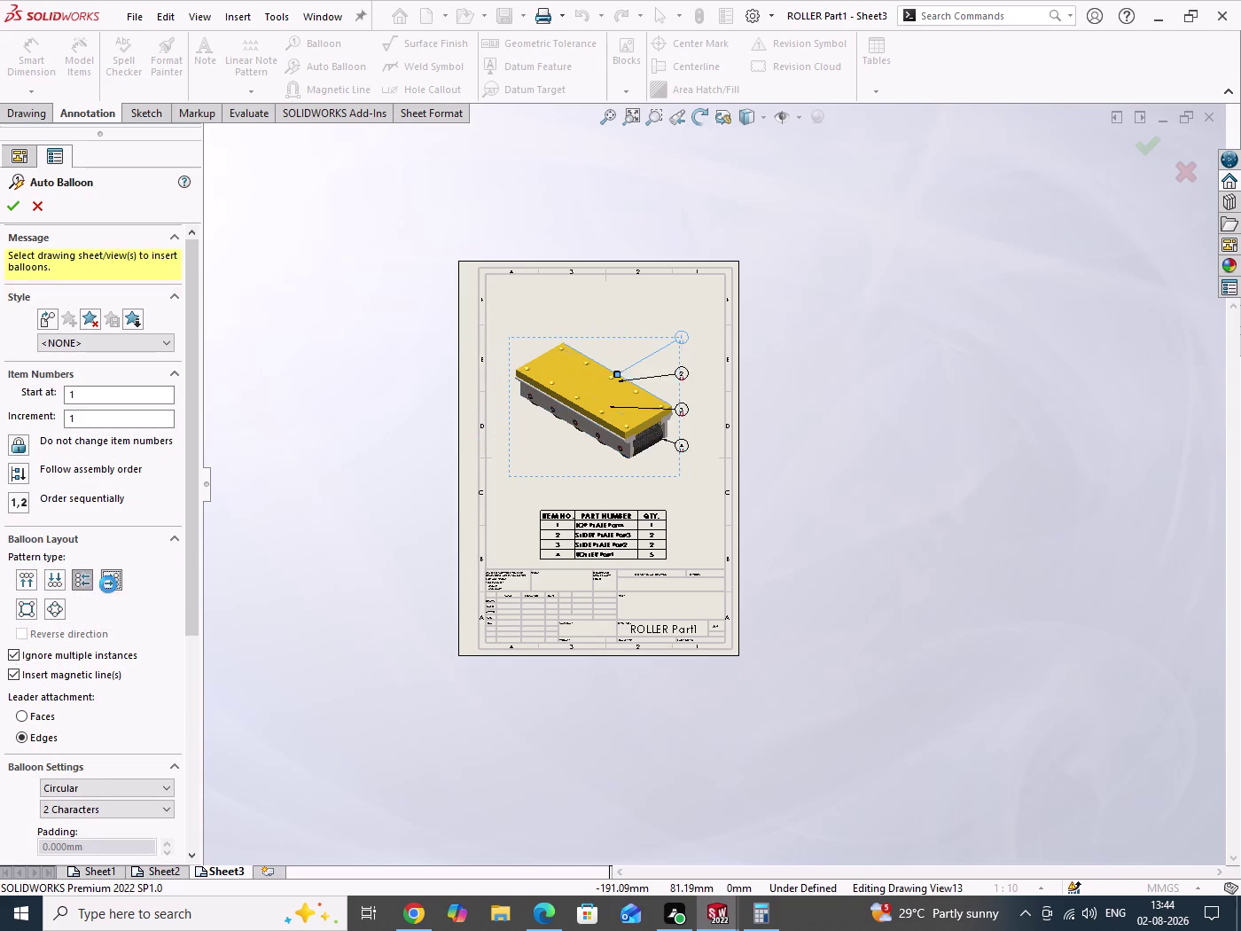
click(56, 606)
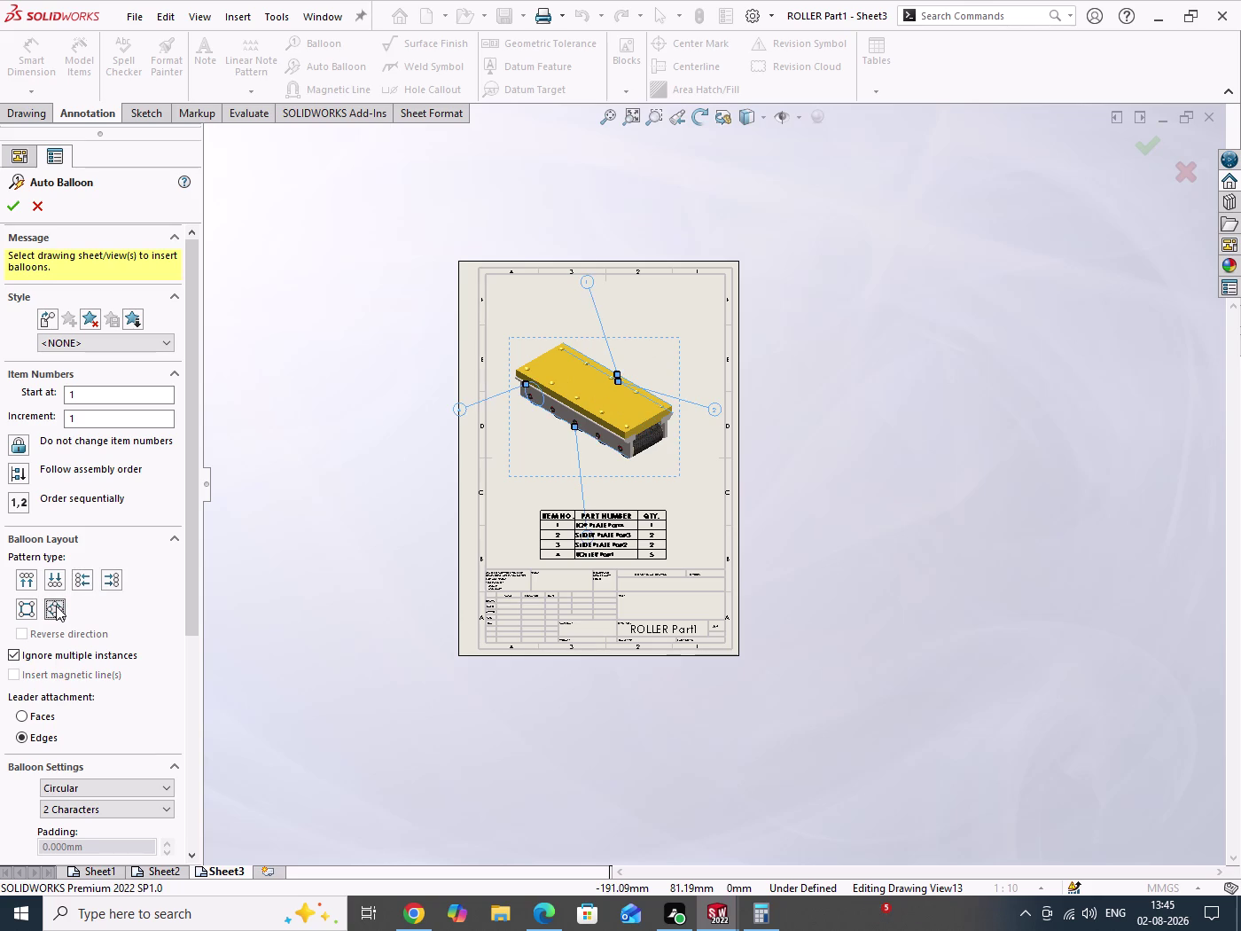
click(16, 207)
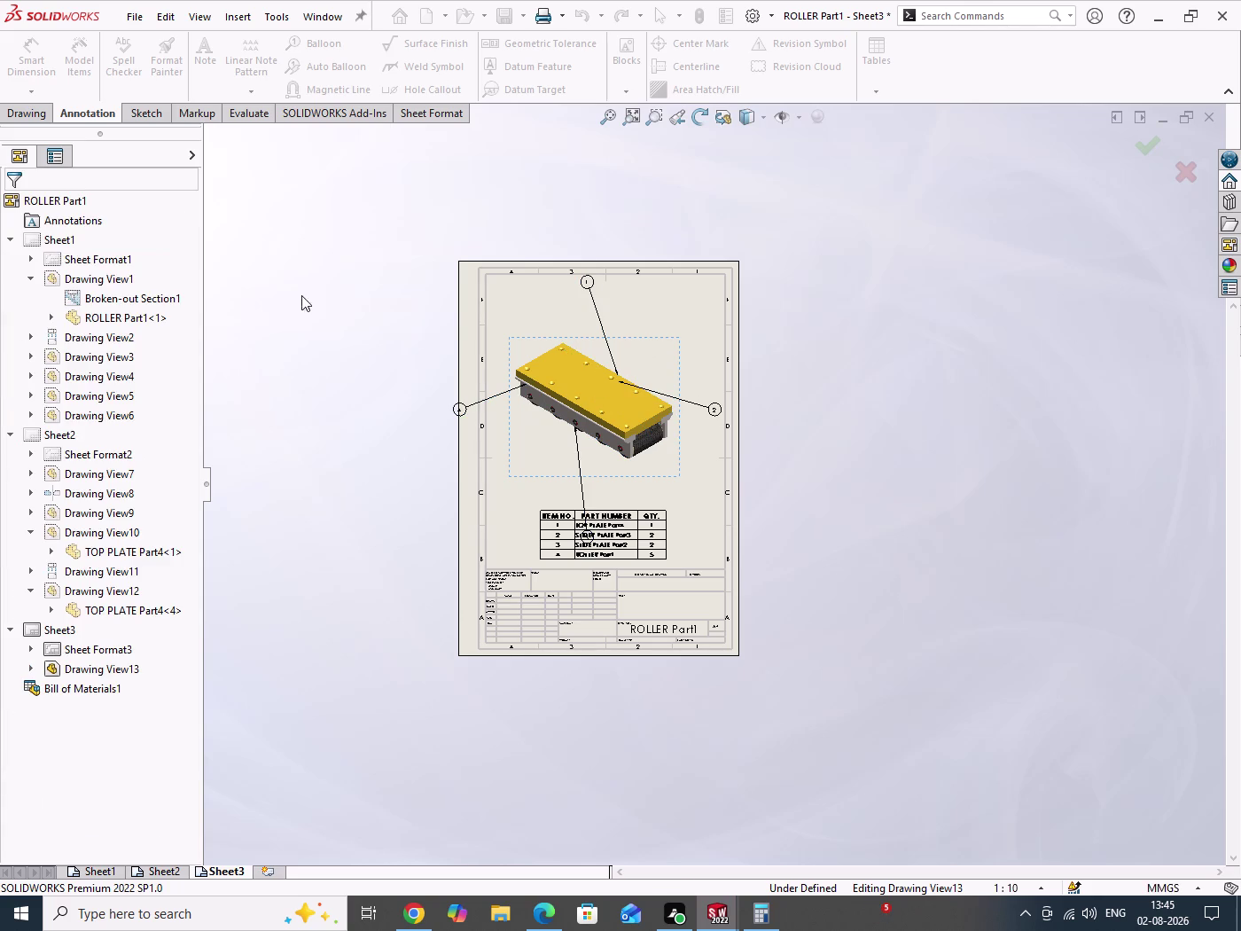
drag(355, 341, 360, 477)
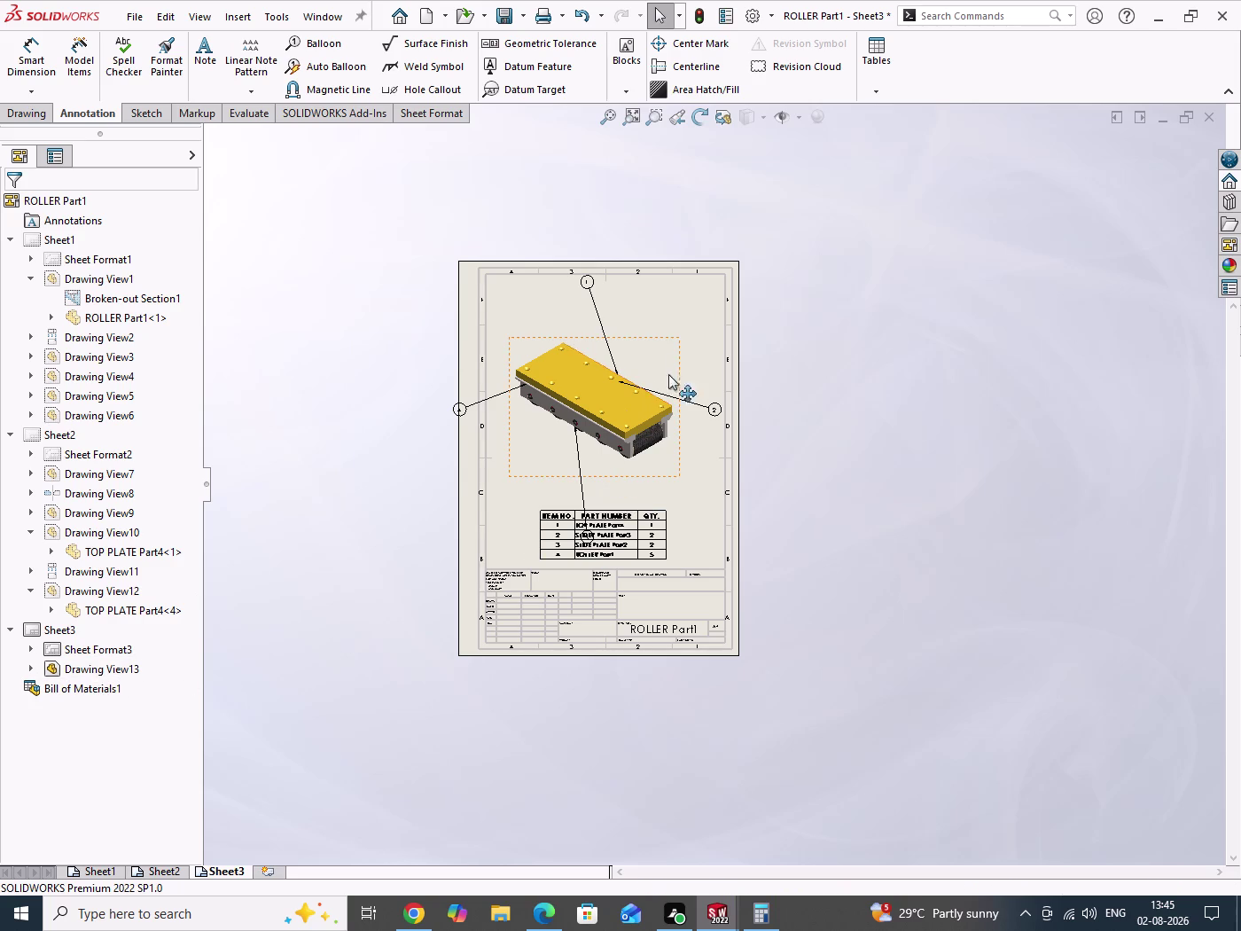
Move balloon 3 up to just below the model and put it on the FORMAT layer.
scroll(down, 3)
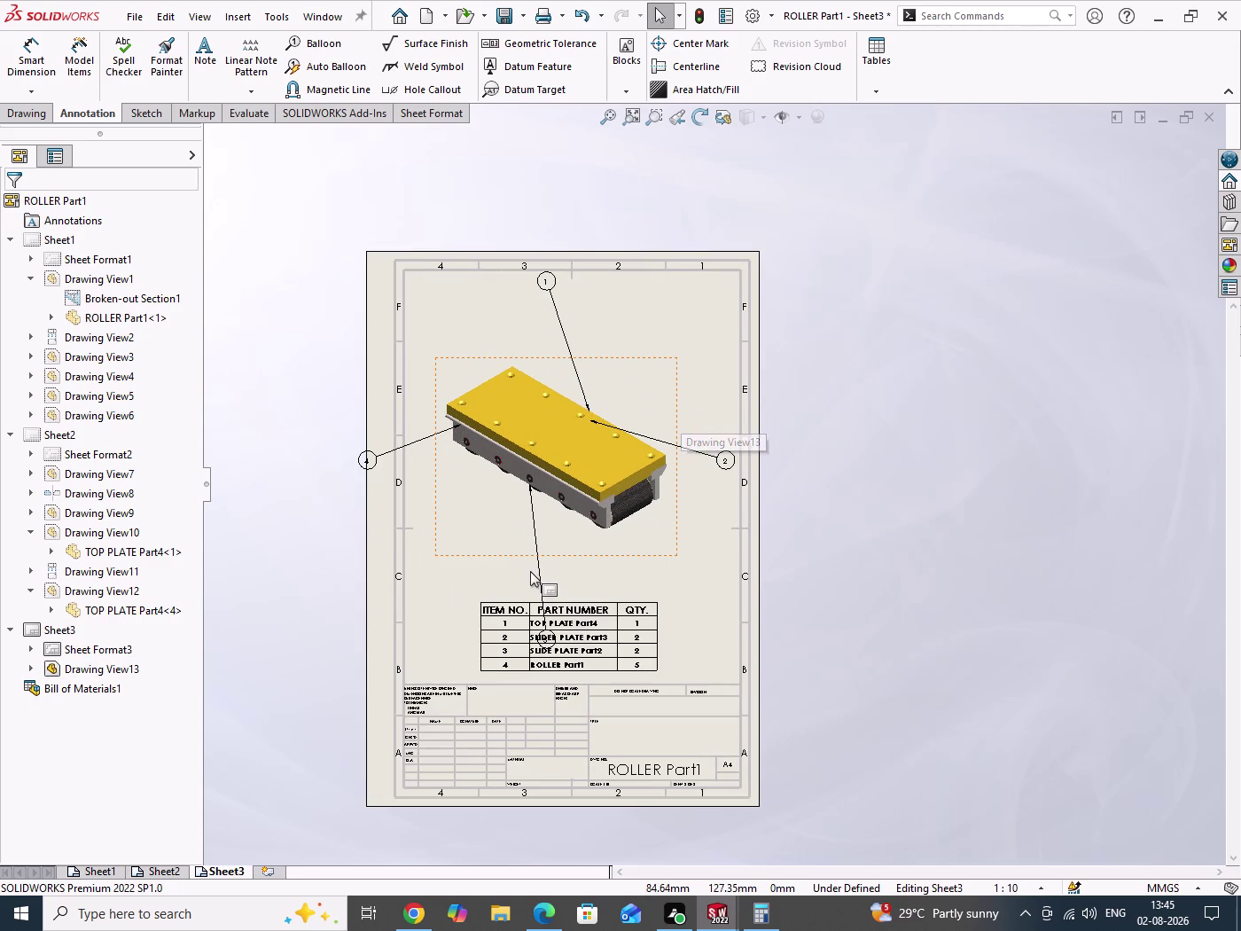
drag(539, 573, 532, 531)
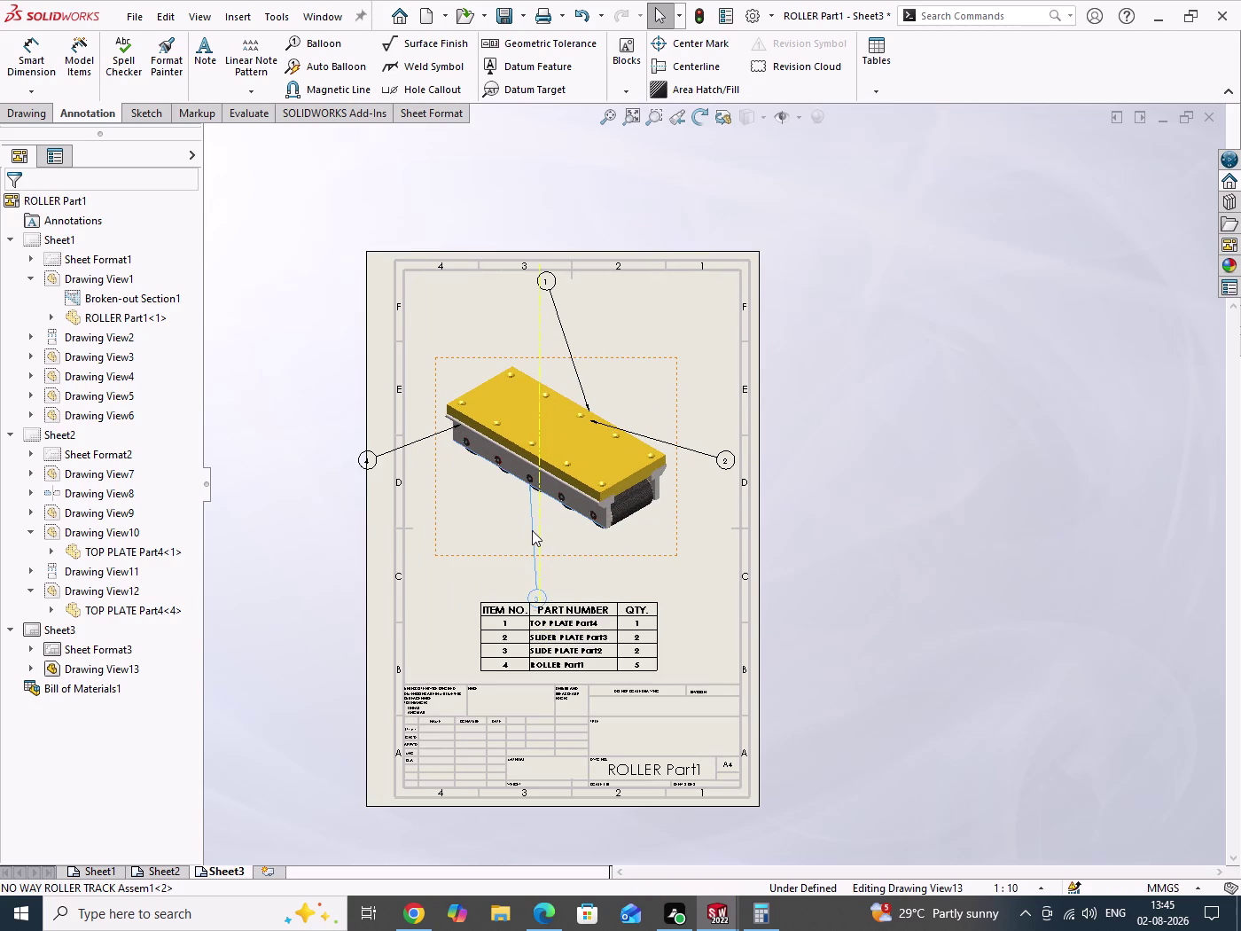
drag(532, 531, 528, 490)
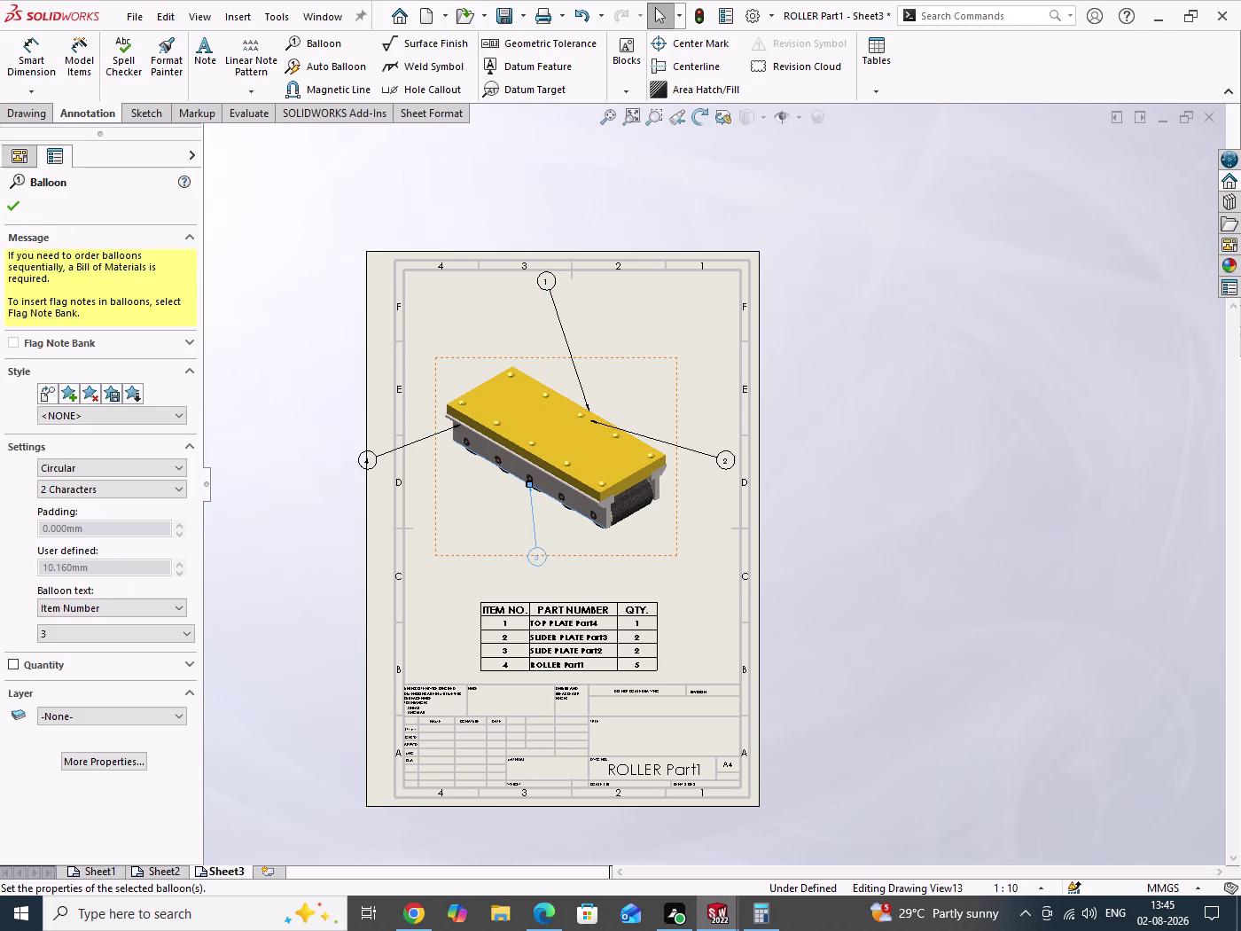
click(72, 720)
click(52, 746)
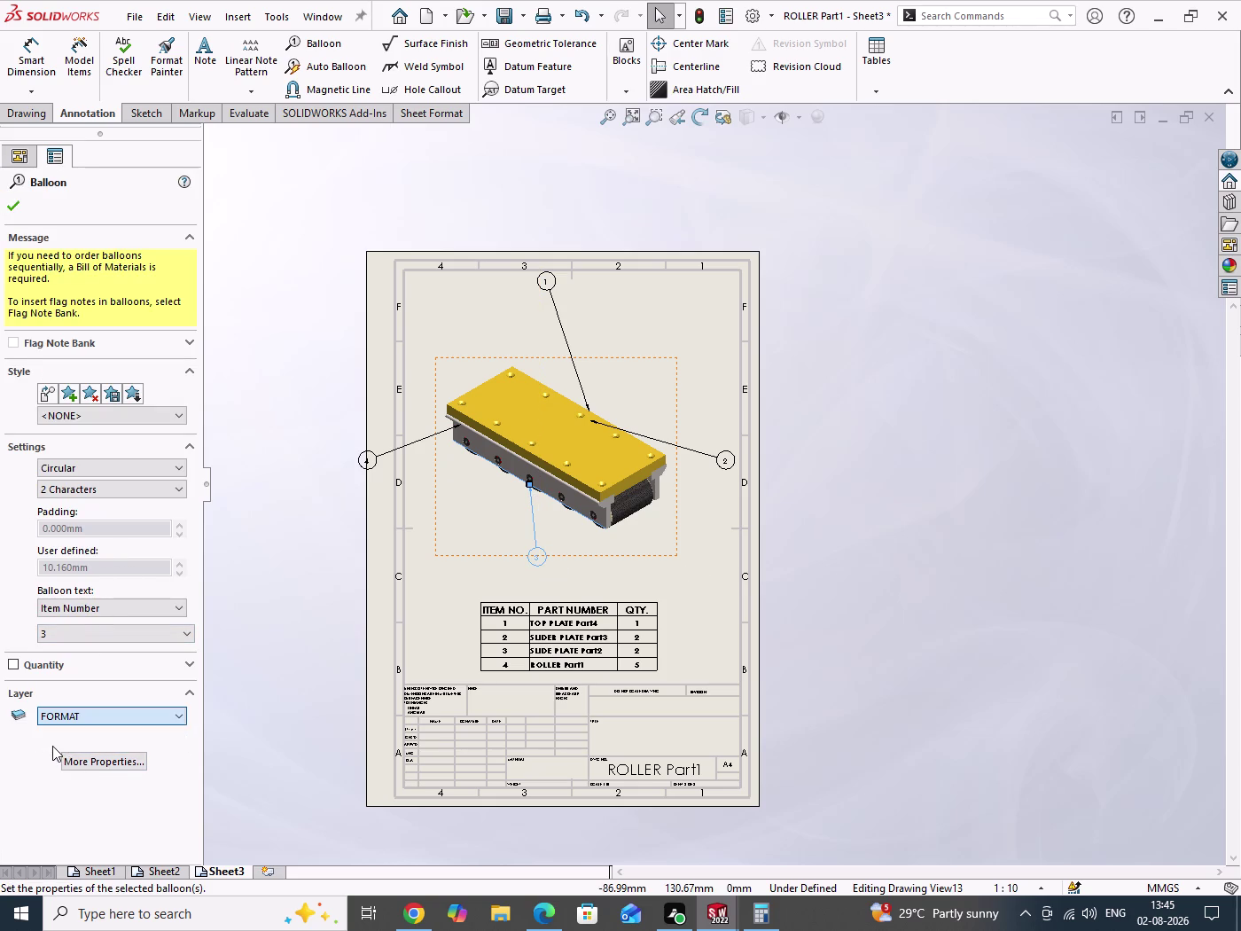
click(10, 212)
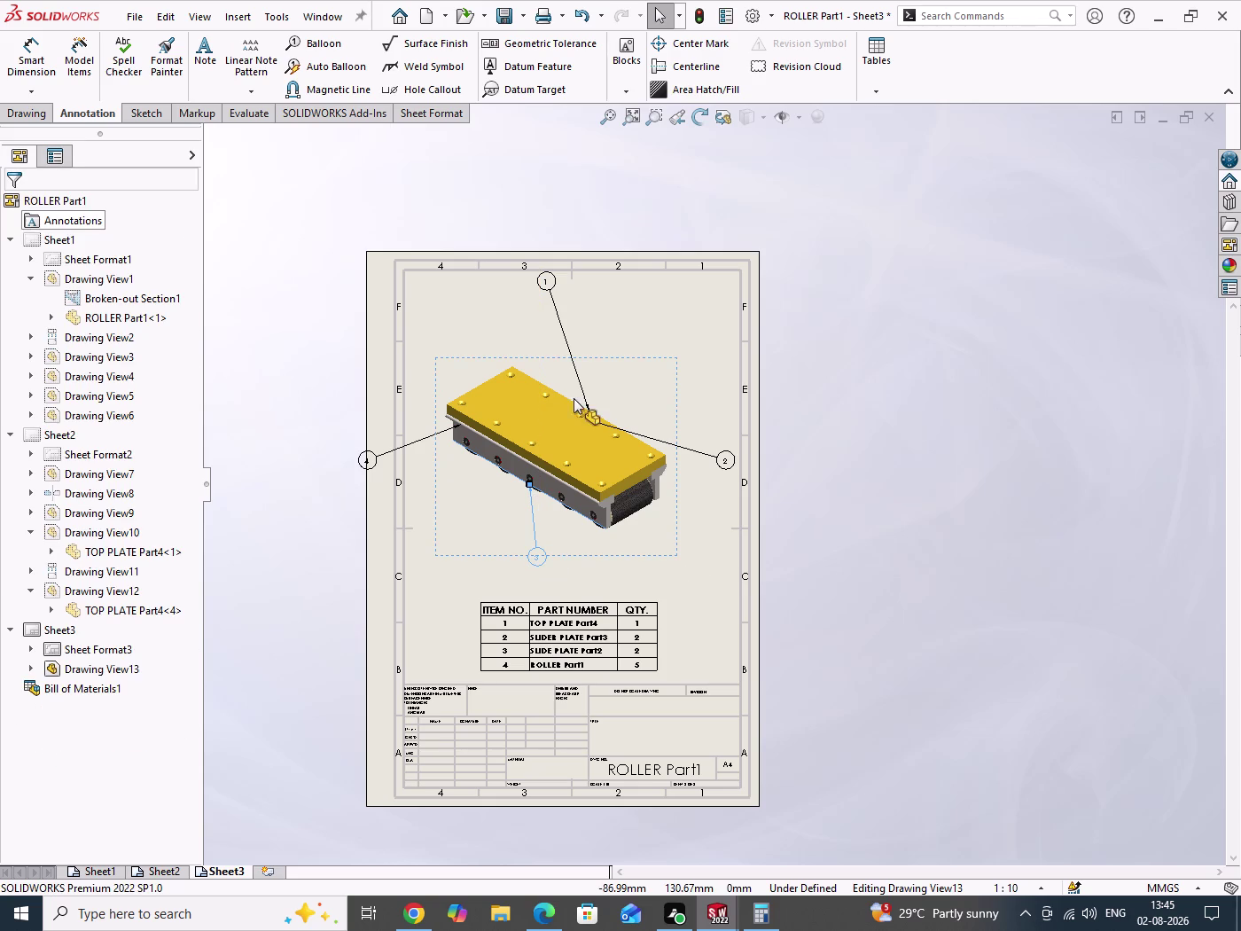
Drag balloons 2, 4 and 1 in closer around the model.
drag(833, 370, 868, 446)
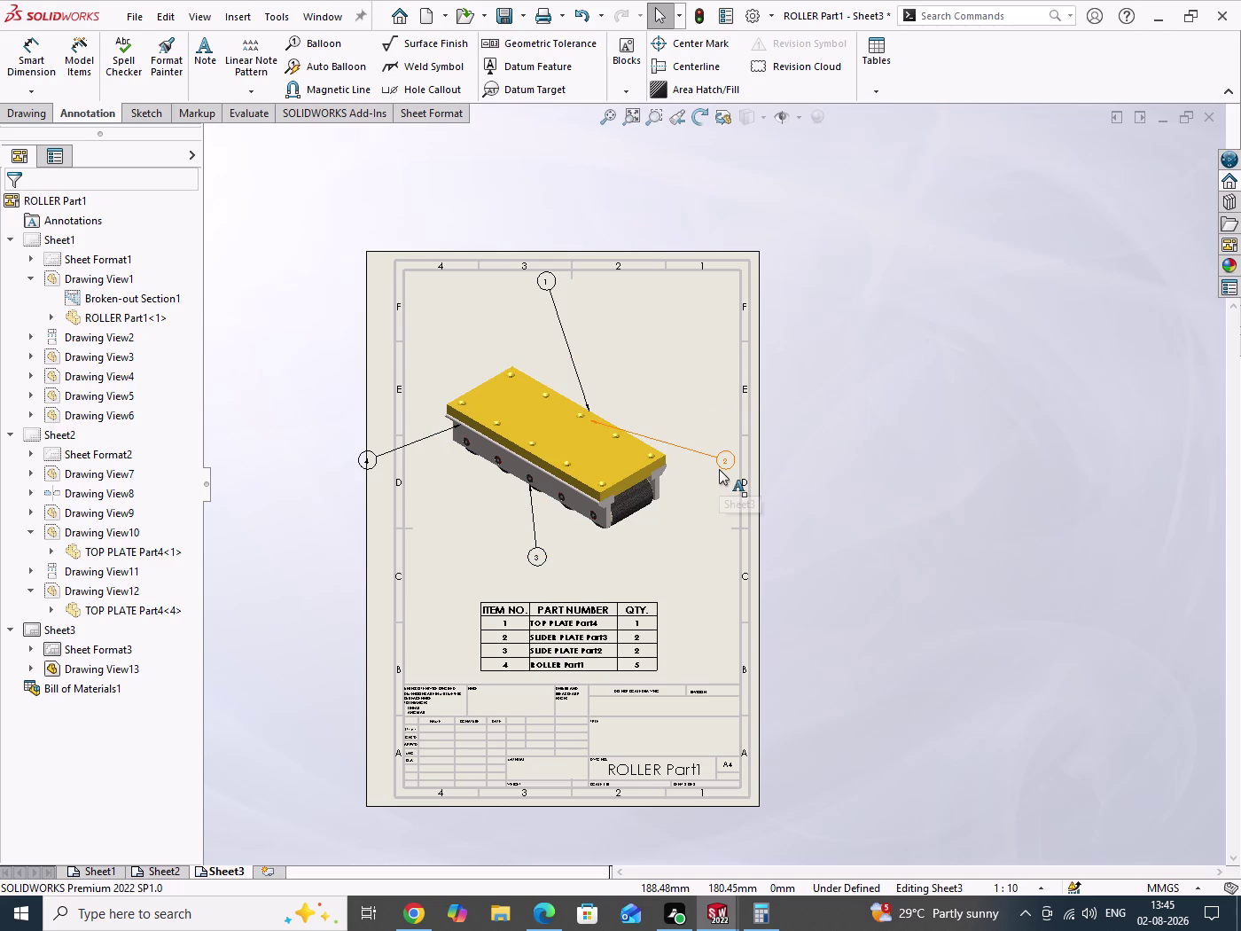
drag(720, 469, 698, 414)
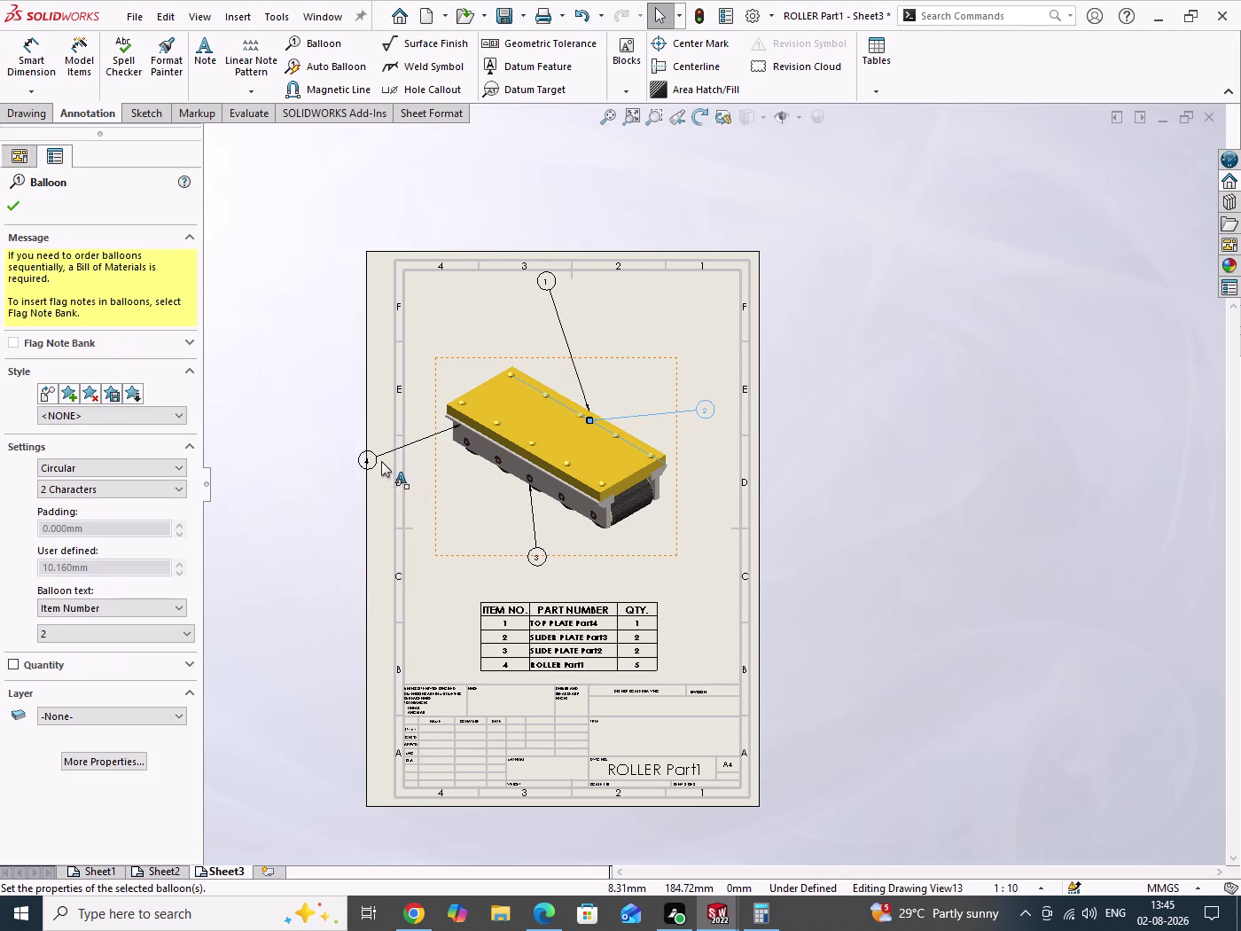
drag(372, 462, 461, 496)
drag(545, 288, 601, 342)
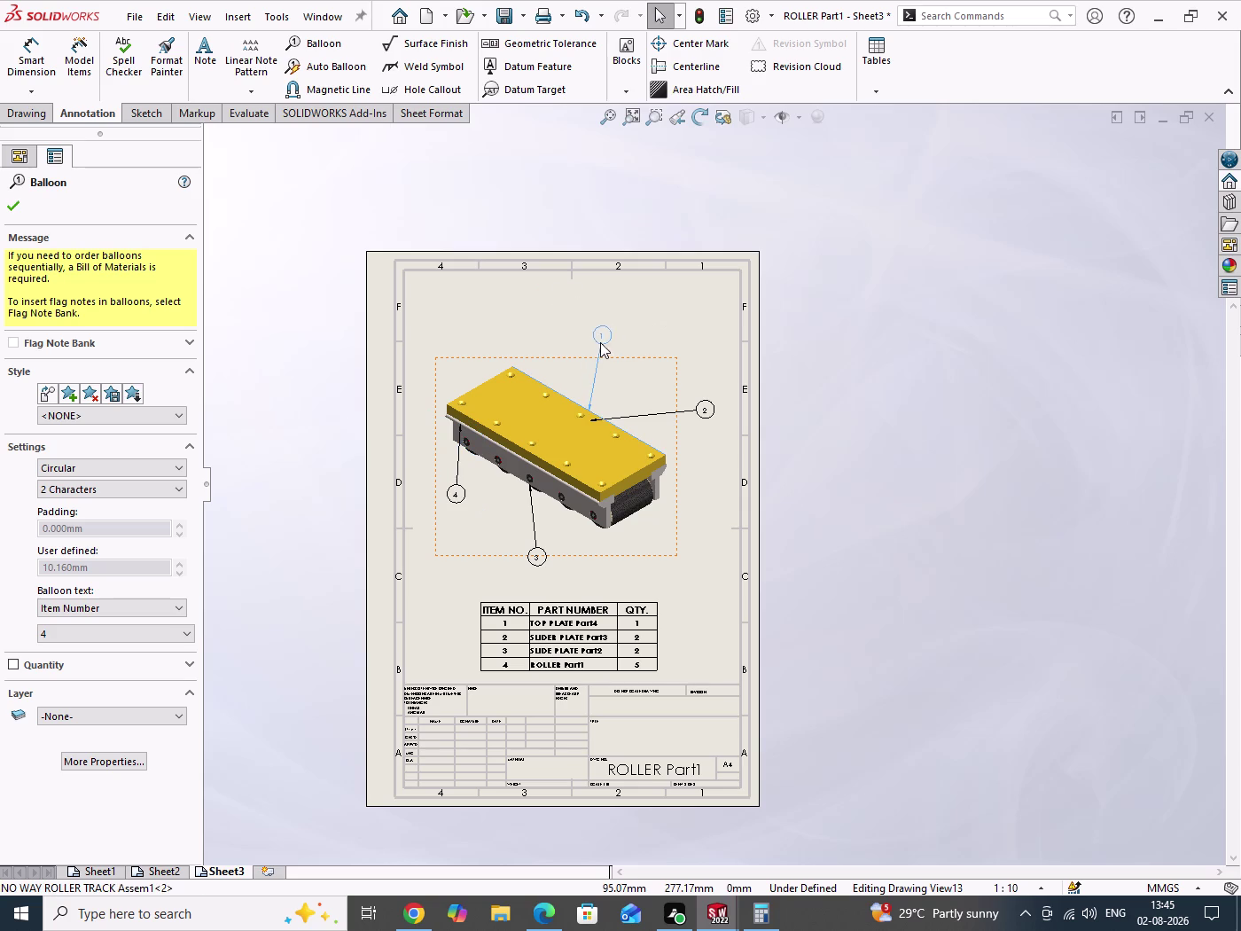
drag(600, 343, 616, 341)
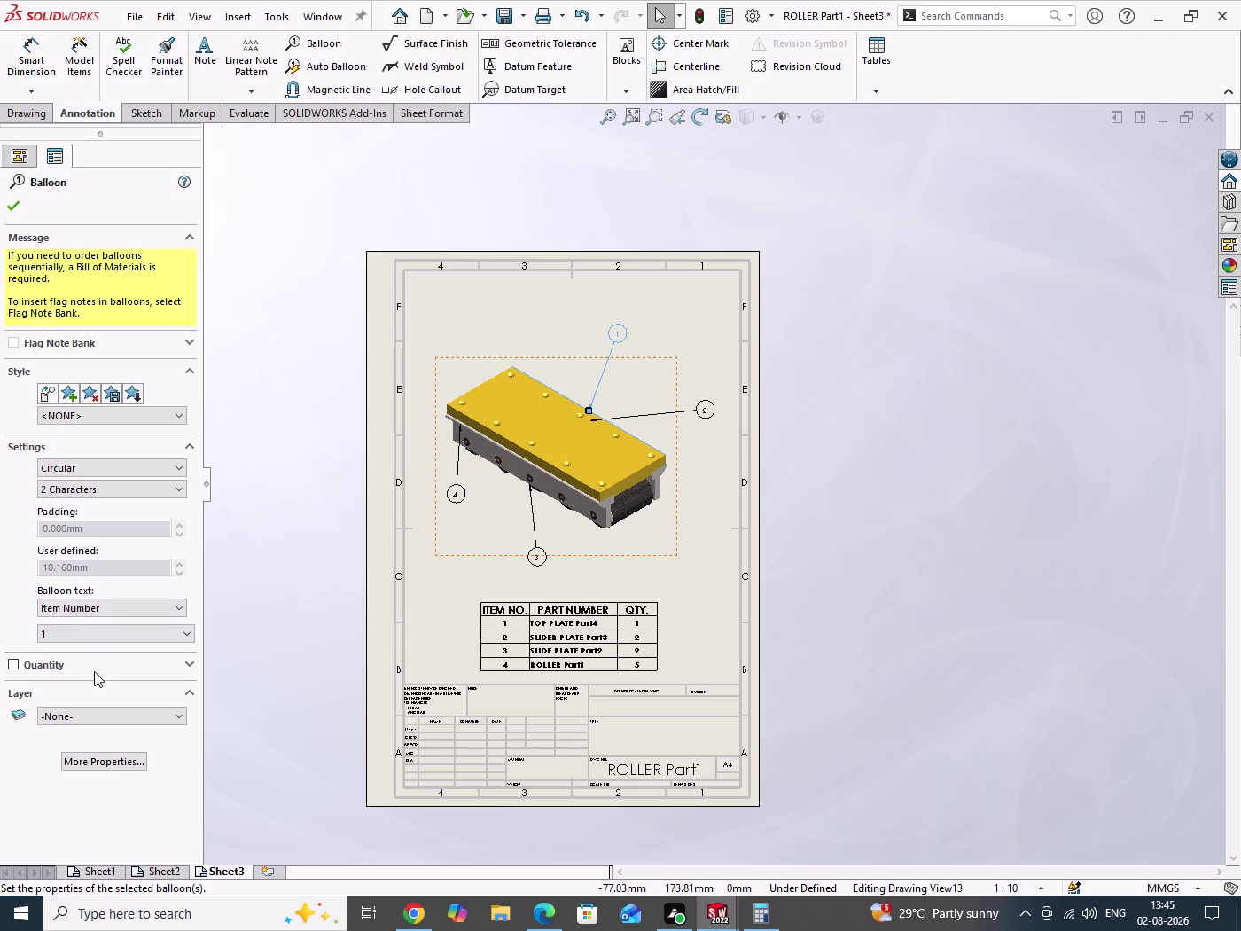
Put balloons 1 and 2 on the FORMAT layer.
click(80, 715)
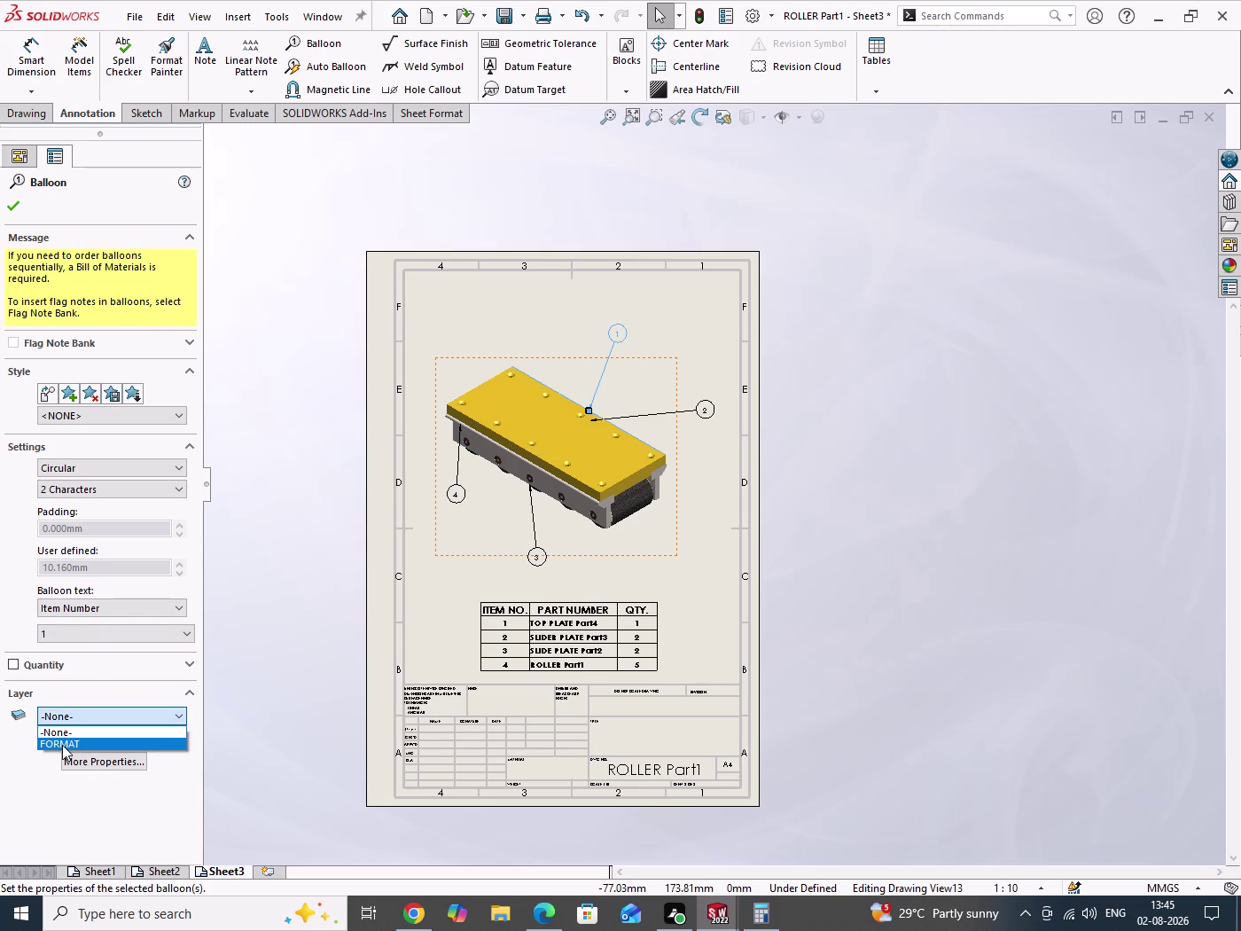
click(62, 745)
click(7, 210)
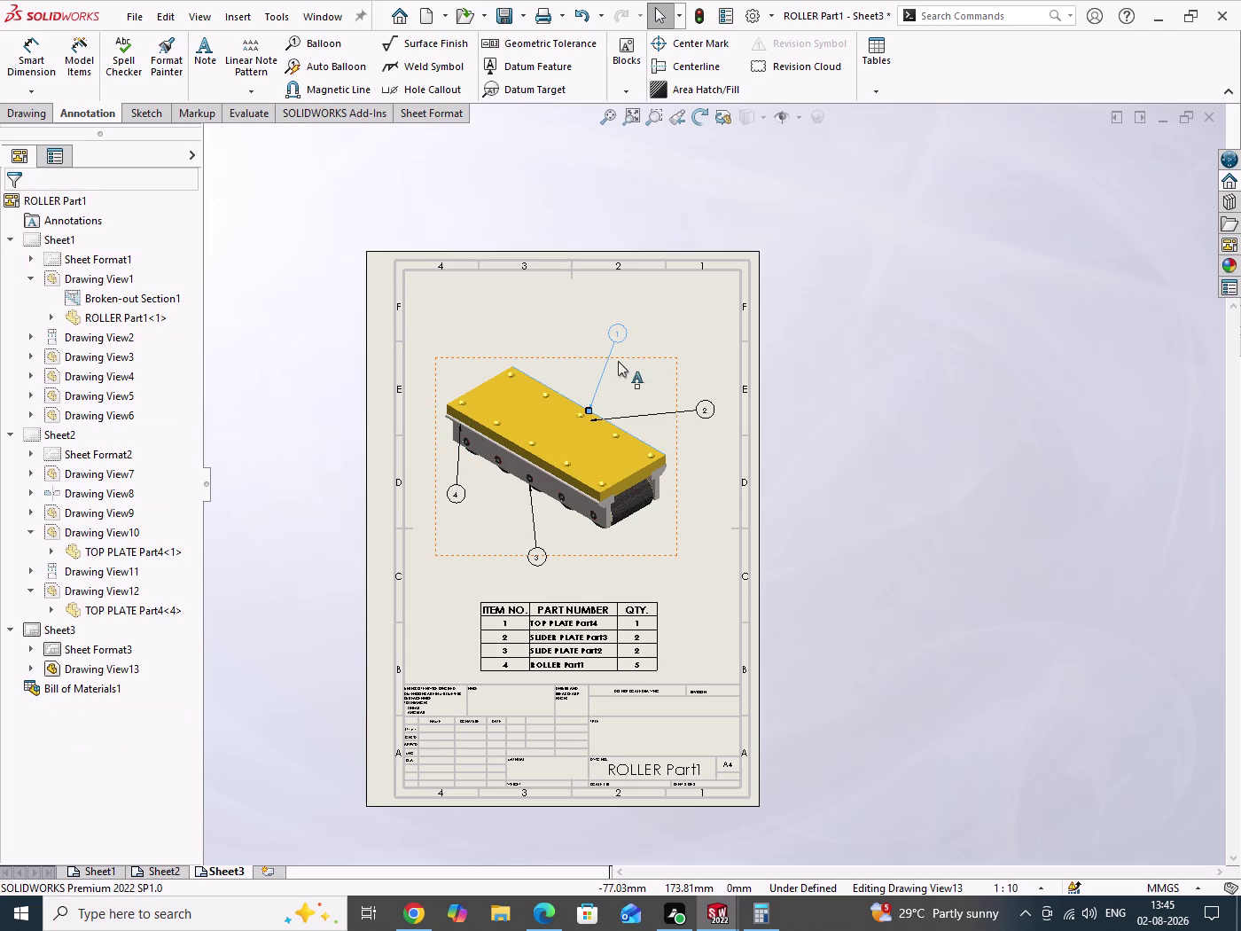
click(705, 401)
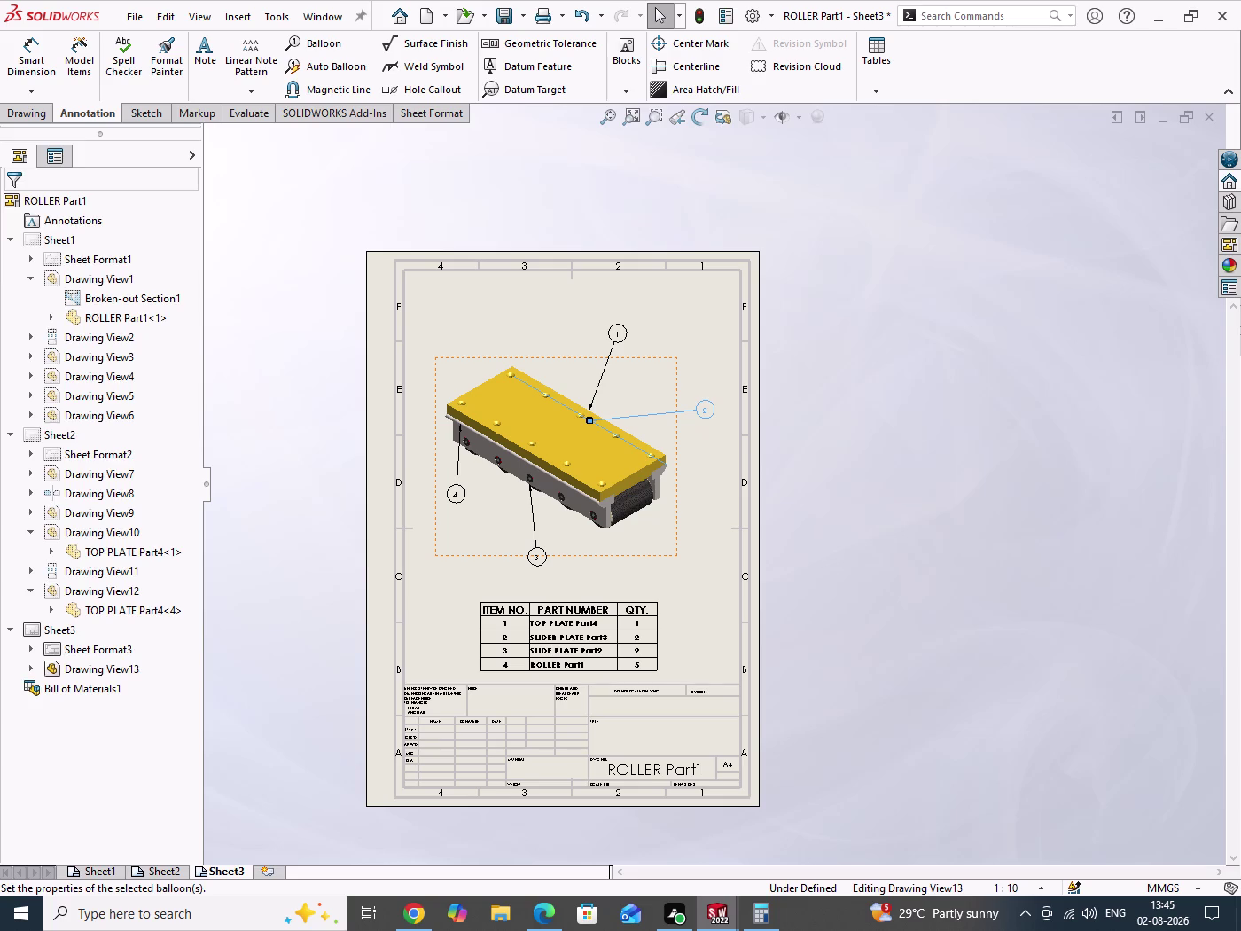
click(67, 718)
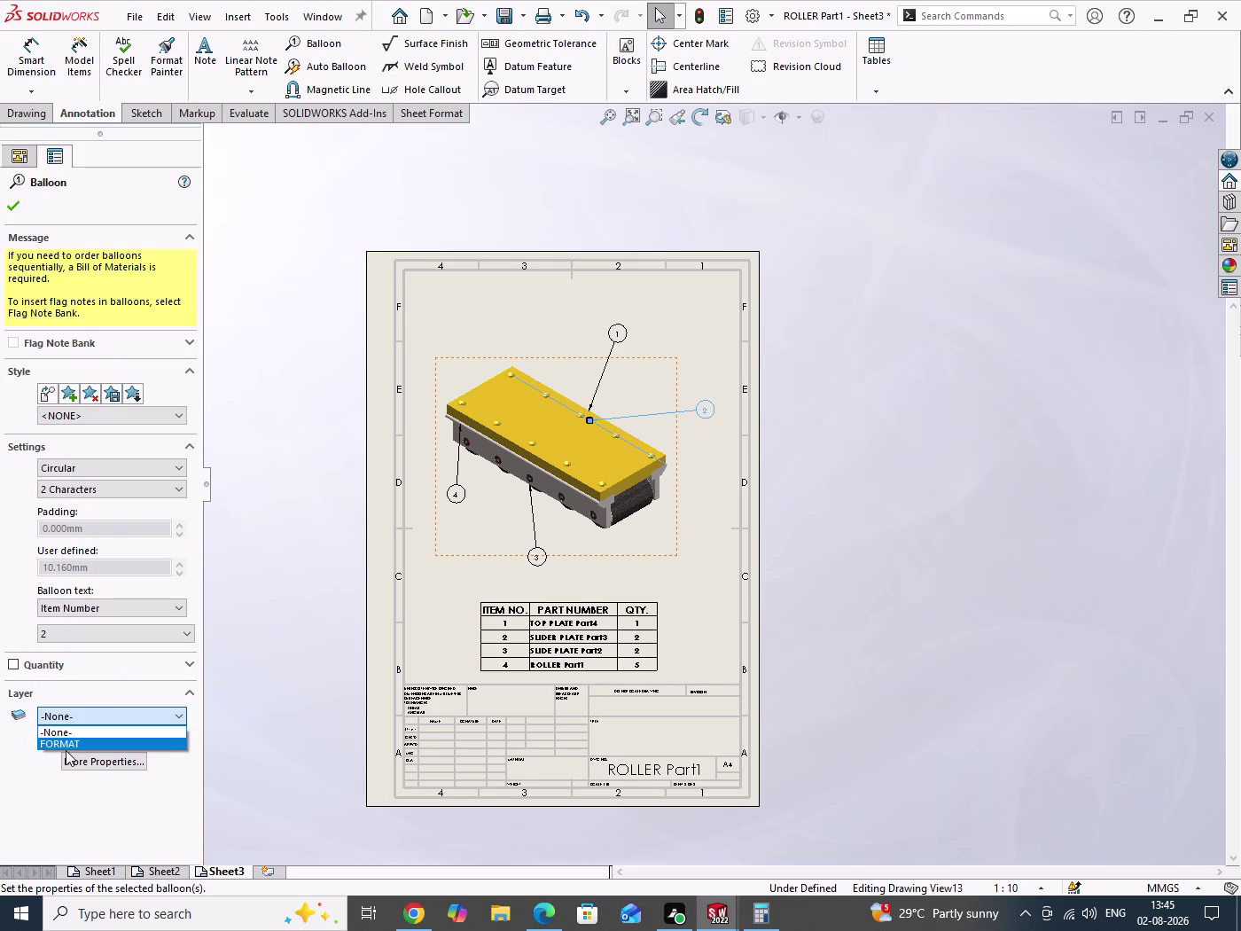
click(67, 746)
click(16, 211)
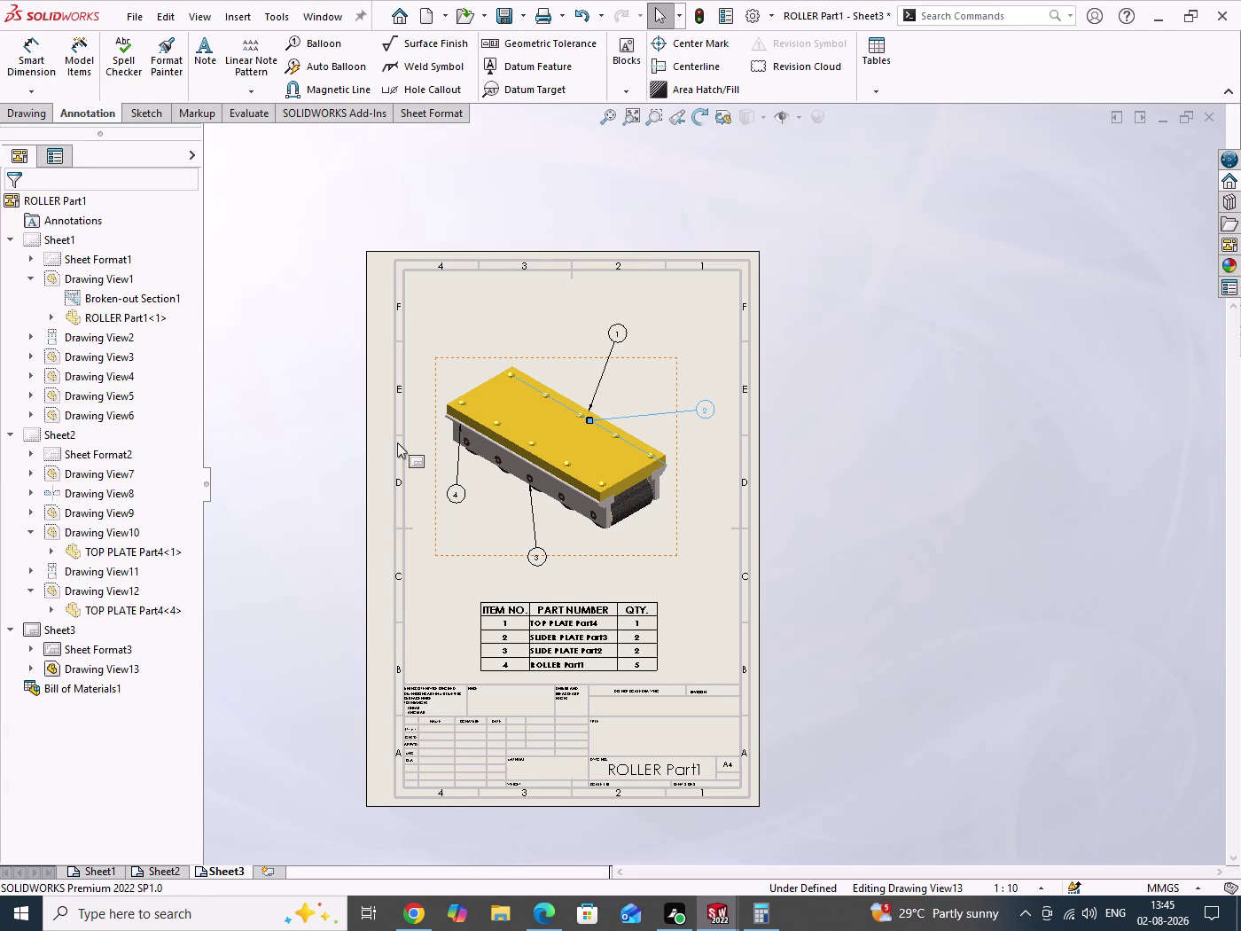
Put balloon 4 on the FORMAT layer and check that balloon 3 is on it.
click(460, 494)
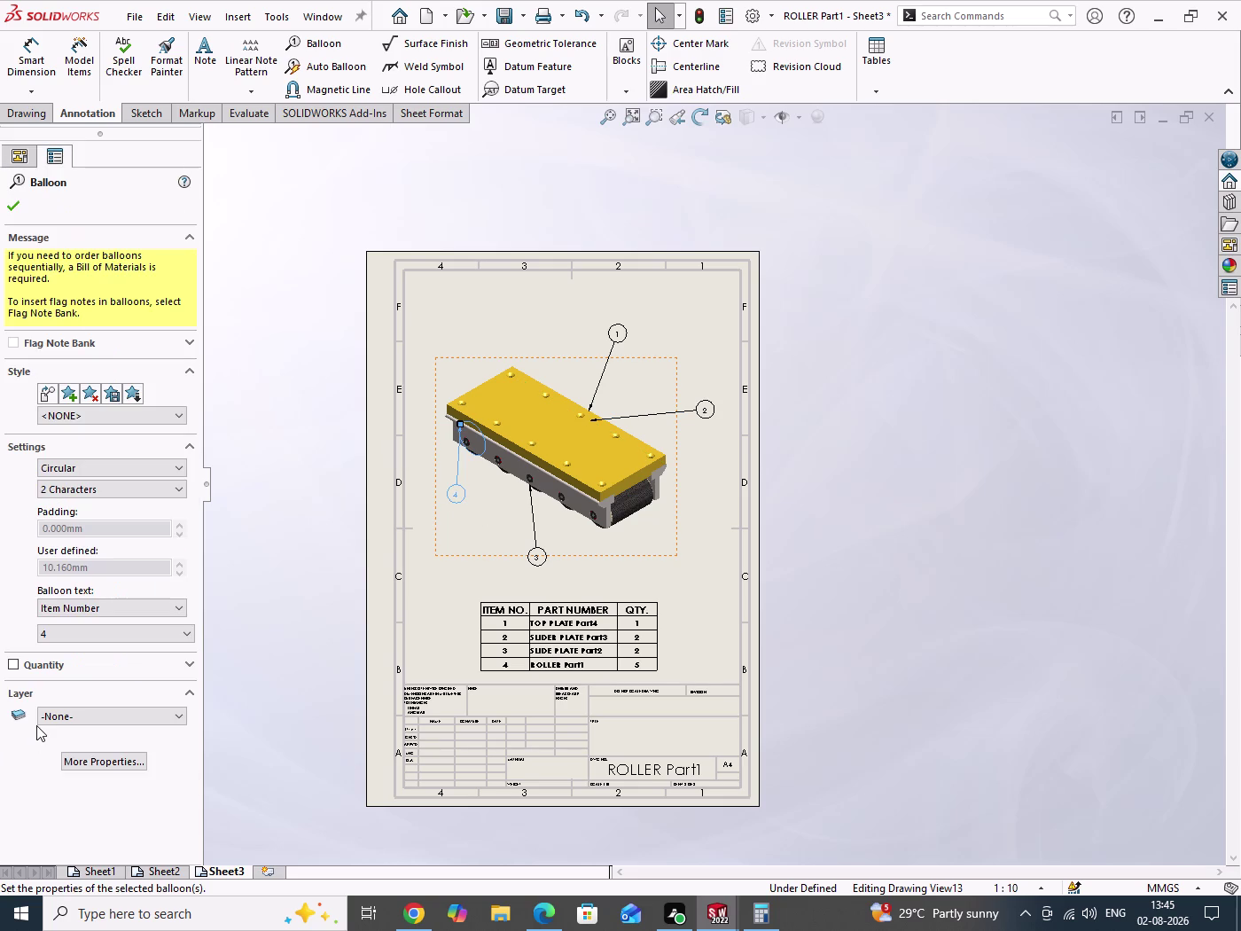
click(51, 719)
click(62, 744)
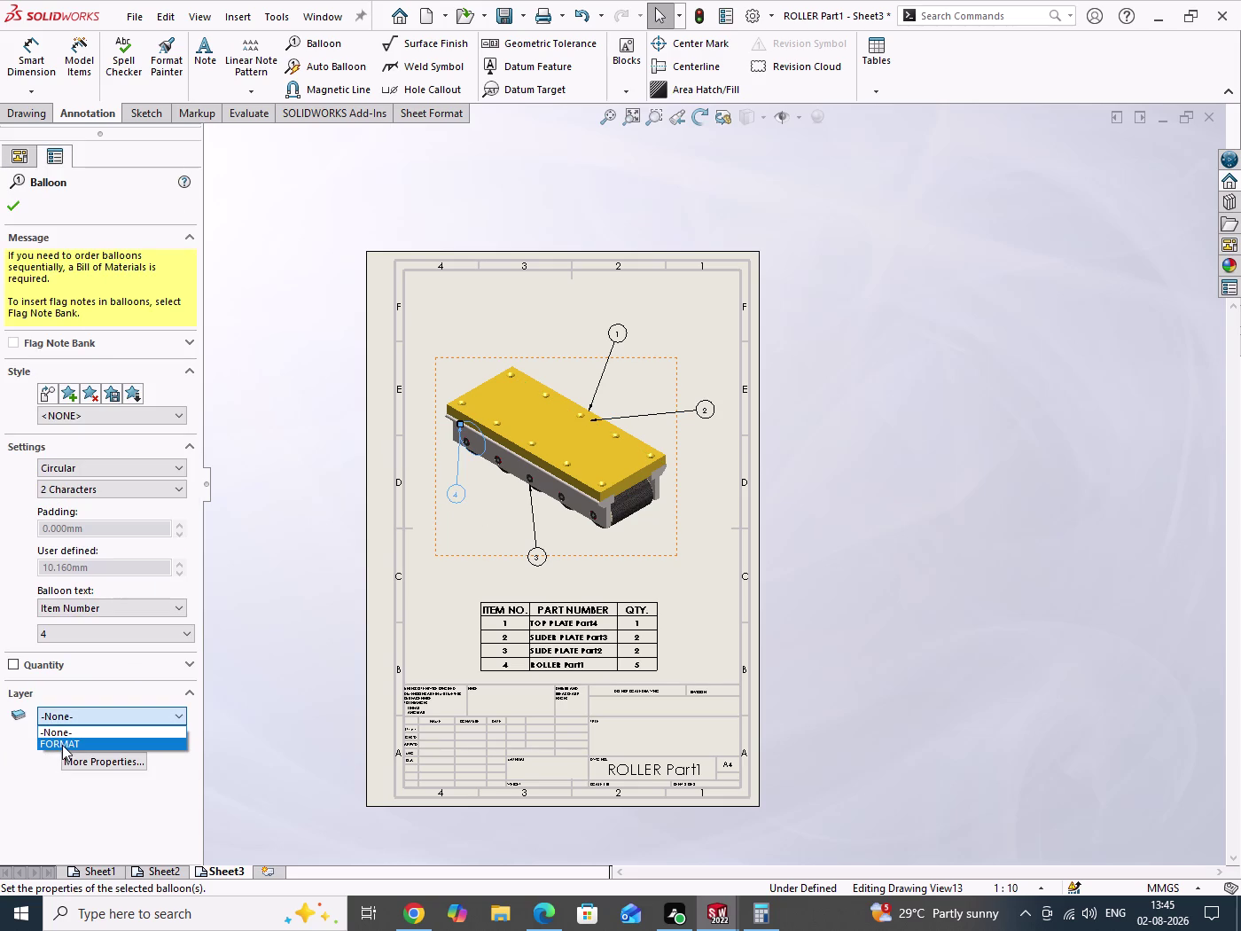
click(13, 210)
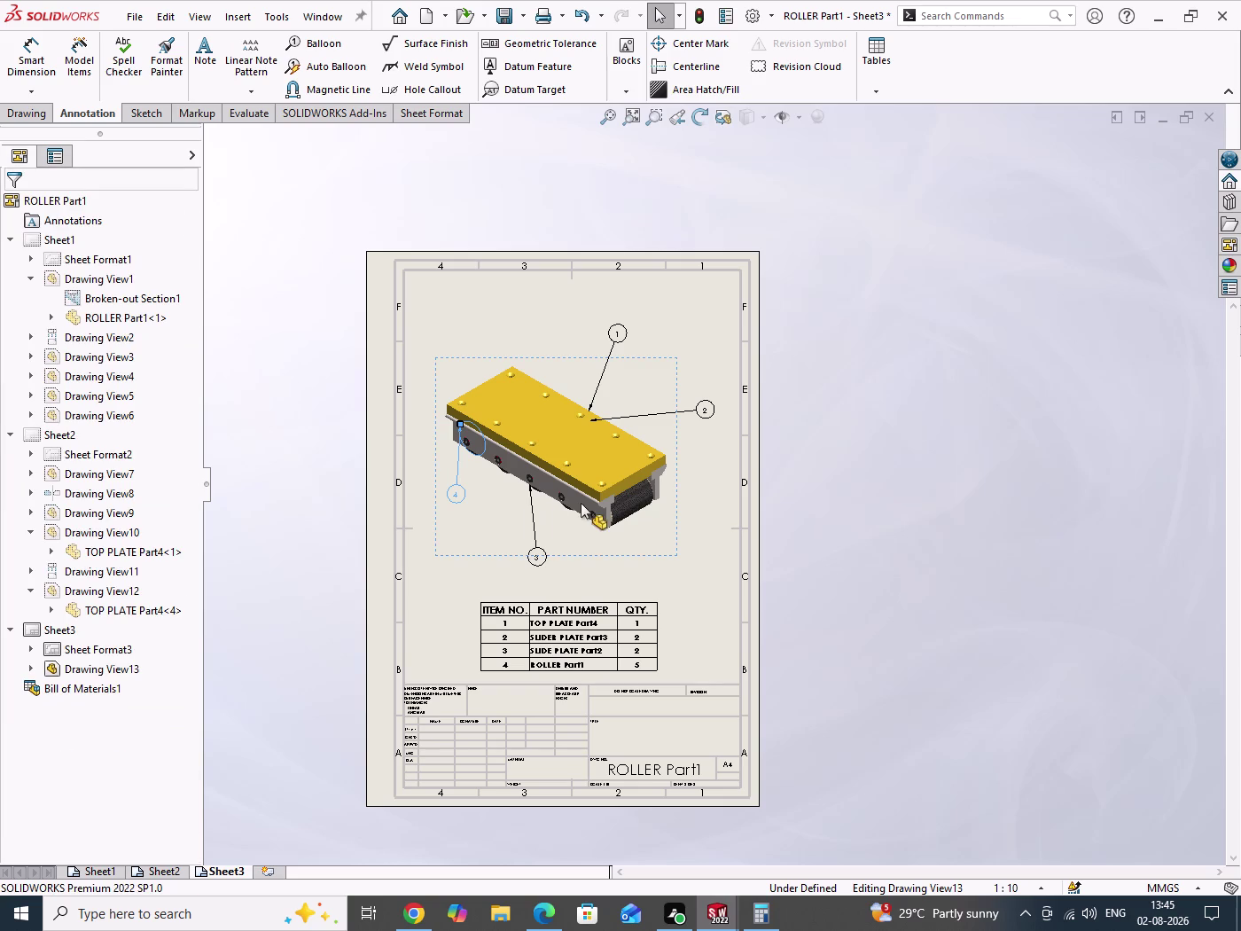
click(538, 529)
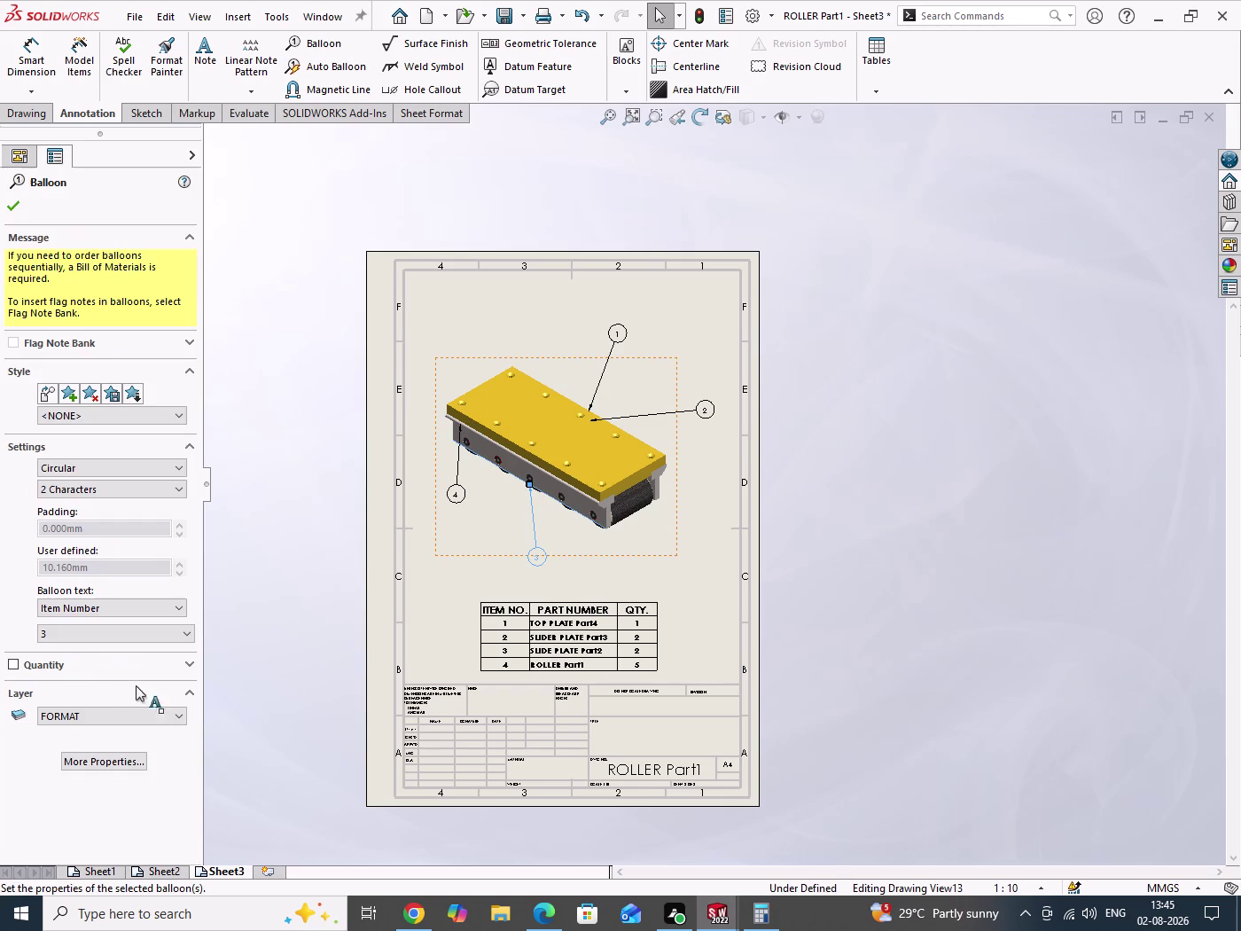
click(18, 205)
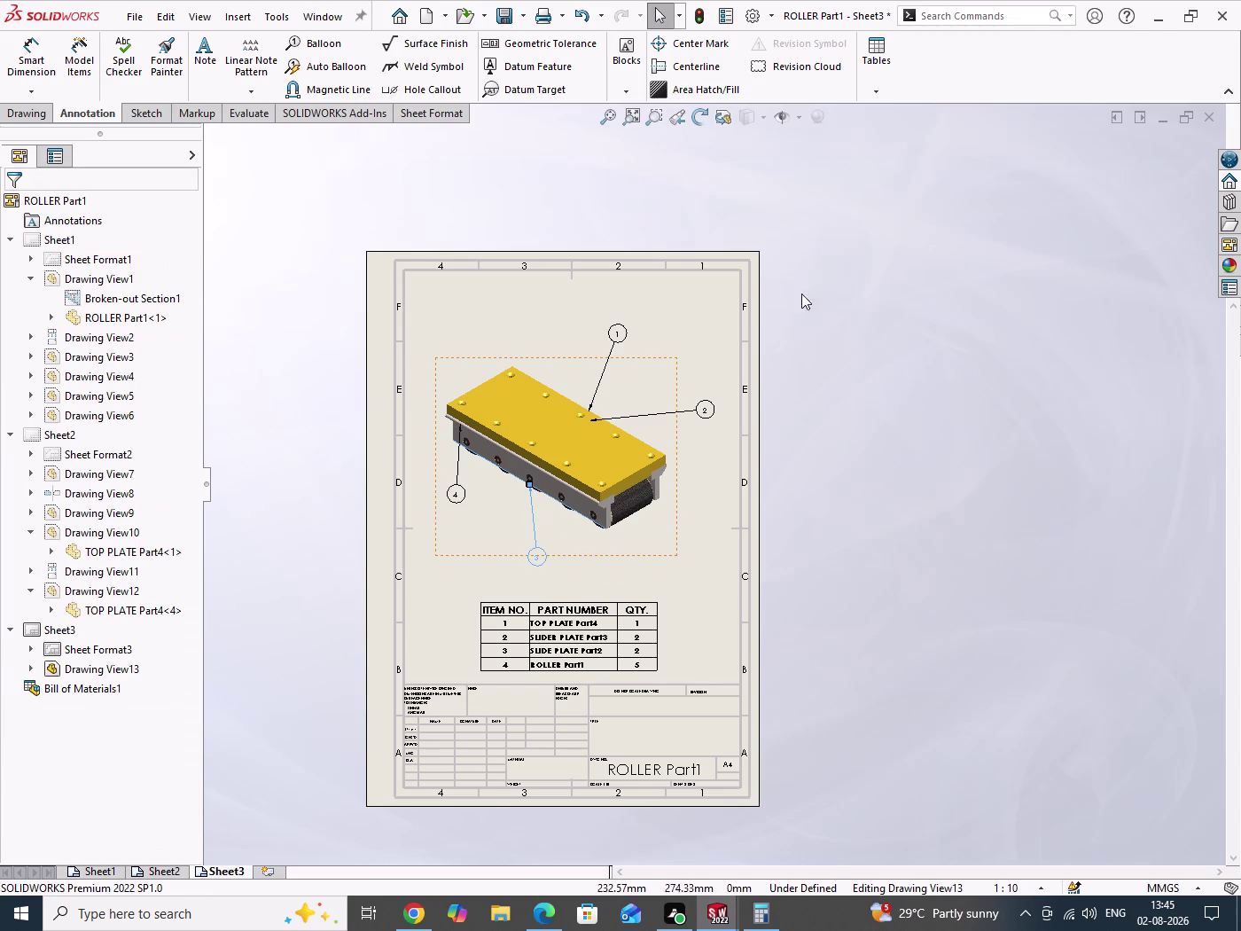
Select all four balloons together and confirm their layer is FORMAT.
drag(806, 292, 1077, 445)
key(ctrl+a)
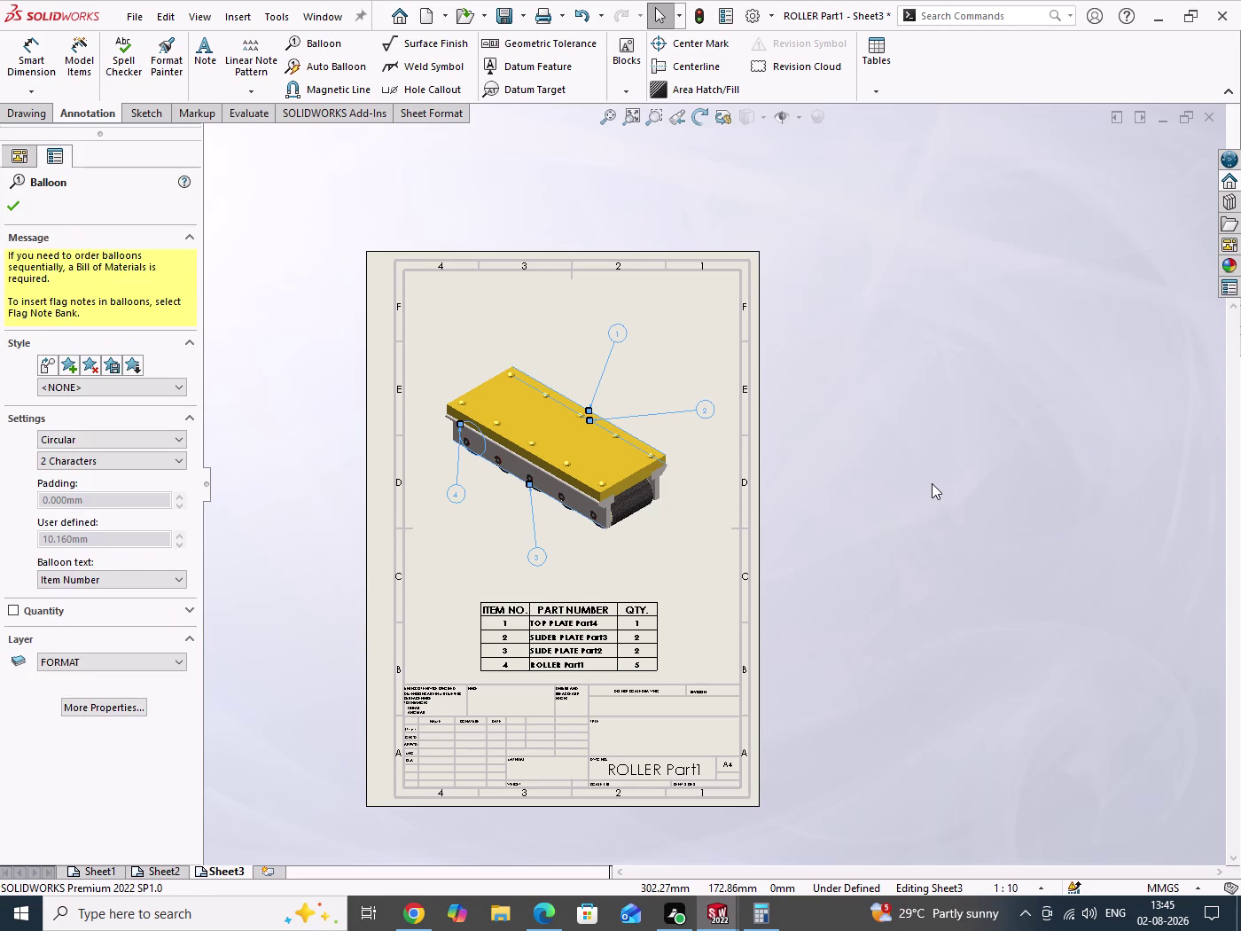
click(14, 212)
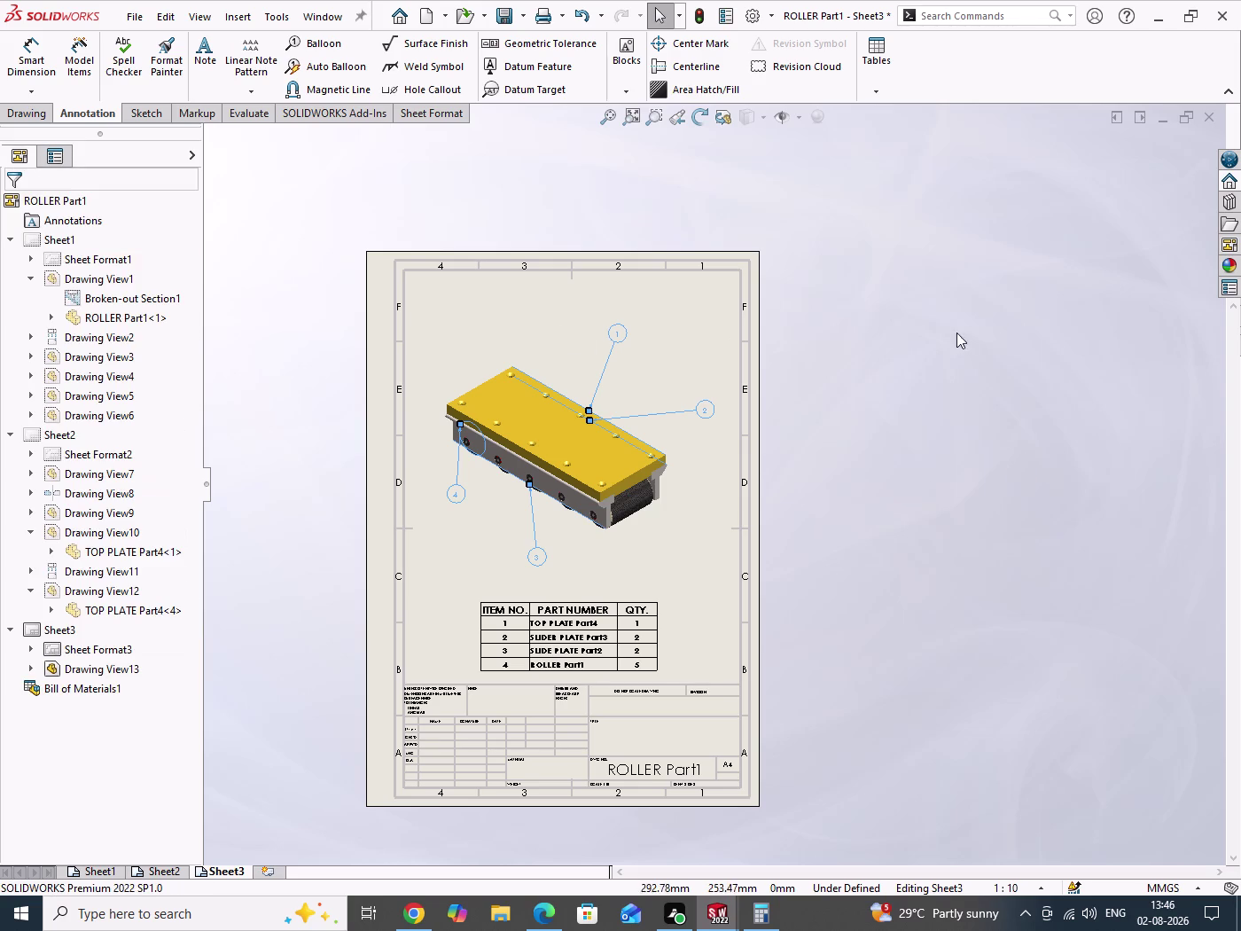
Save the drawing with Ctrl+S.
drag(969, 328, 1020, 550)
key(ctrl+s)
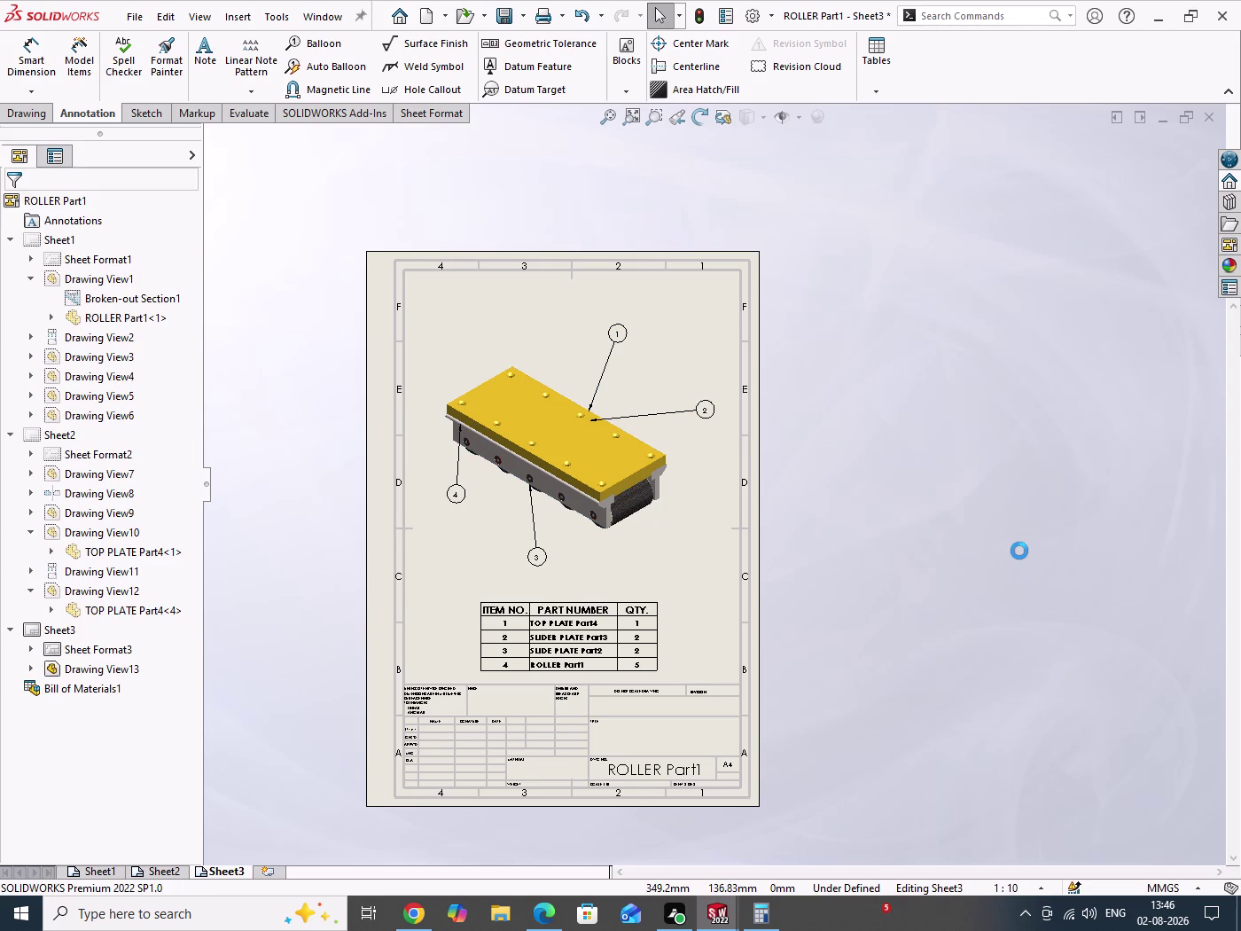
drag(933, 379, 944, 512)
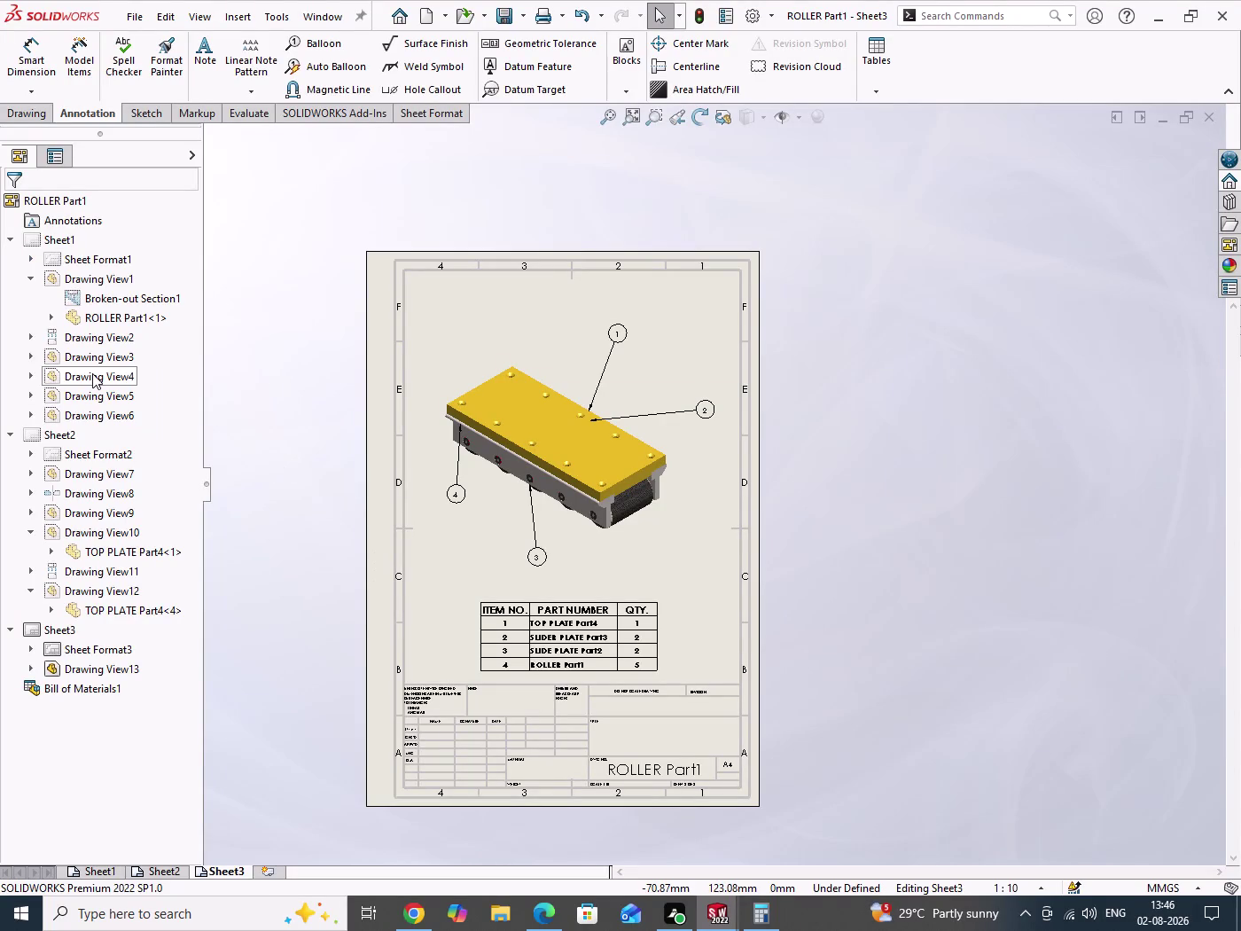
key(ctrl+s)
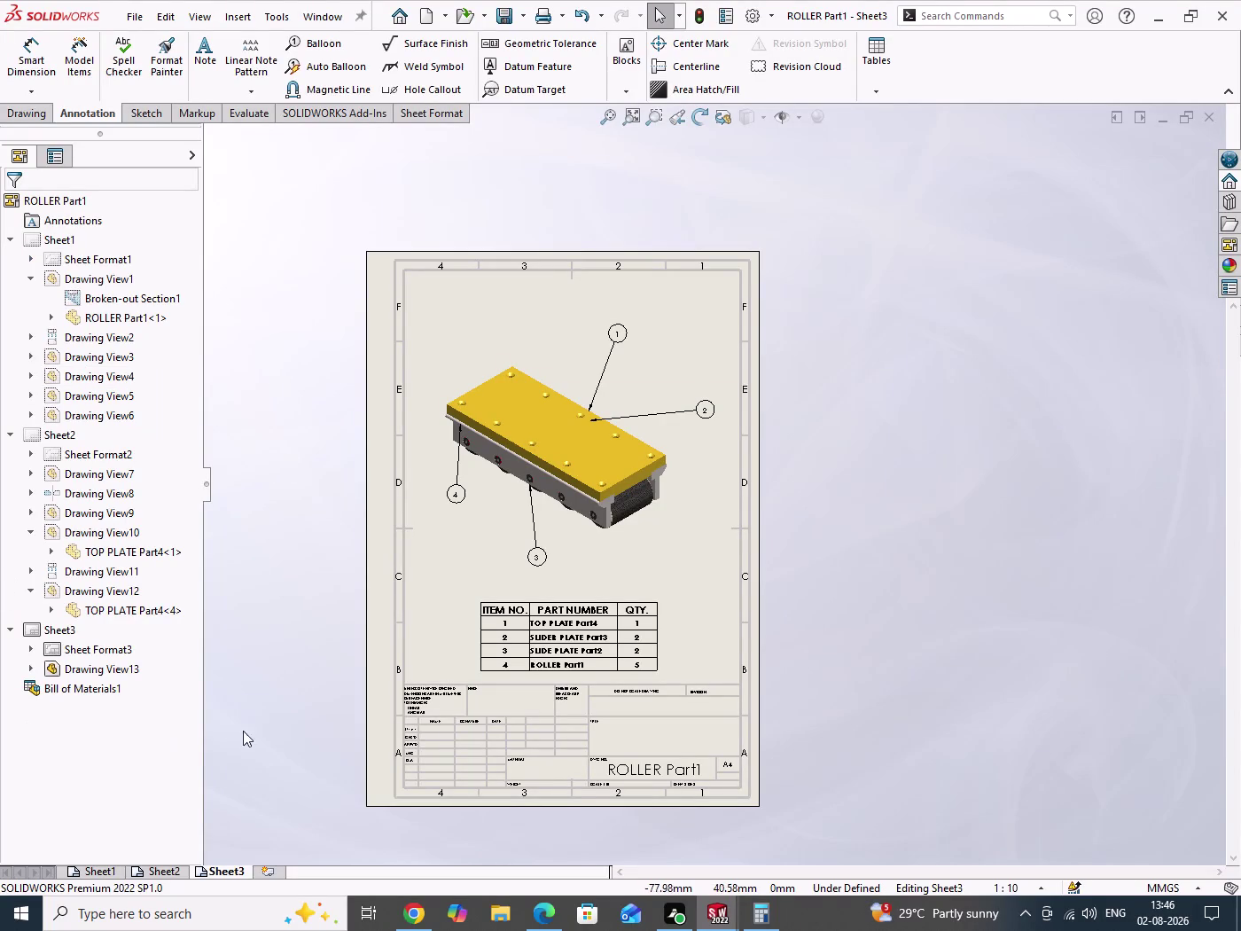